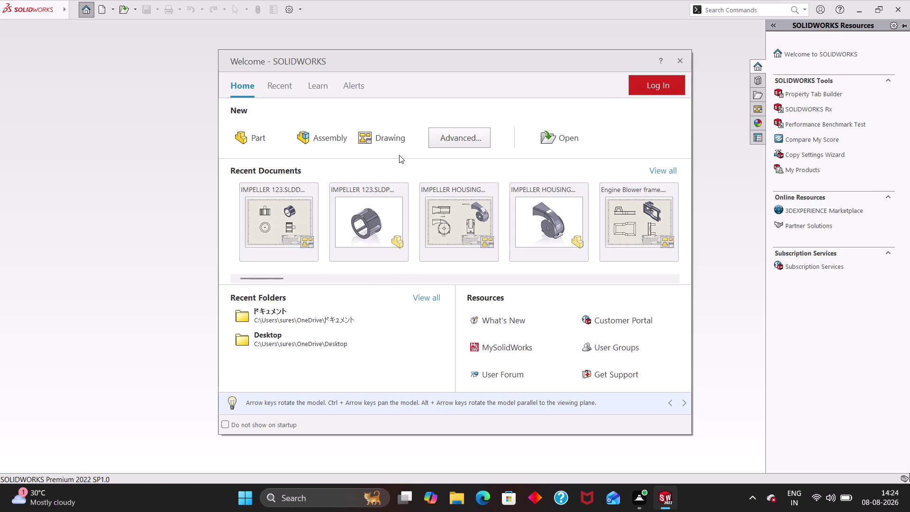
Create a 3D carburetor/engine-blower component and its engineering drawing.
Create a new blank part document from the Welcome dialog.
click(272, 139)
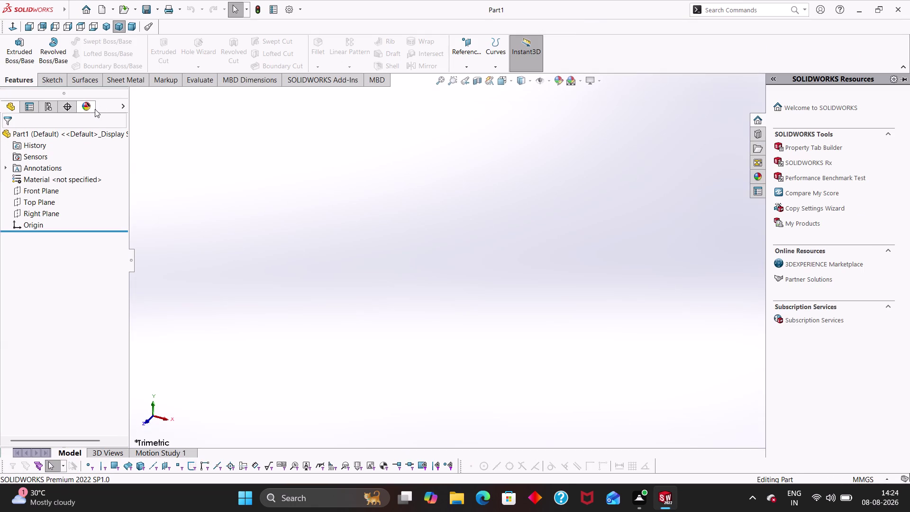
click(48, 80)
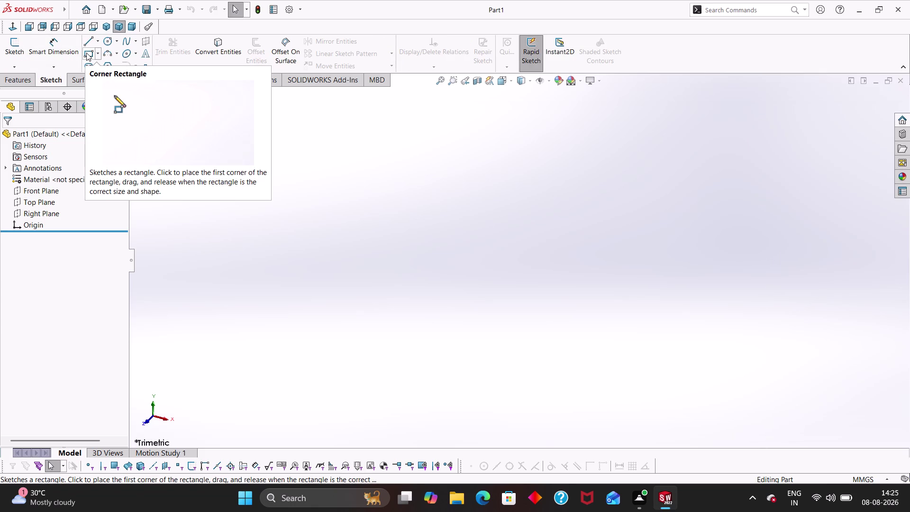
Open a new sketch on the Front Plane.
click(109, 45)
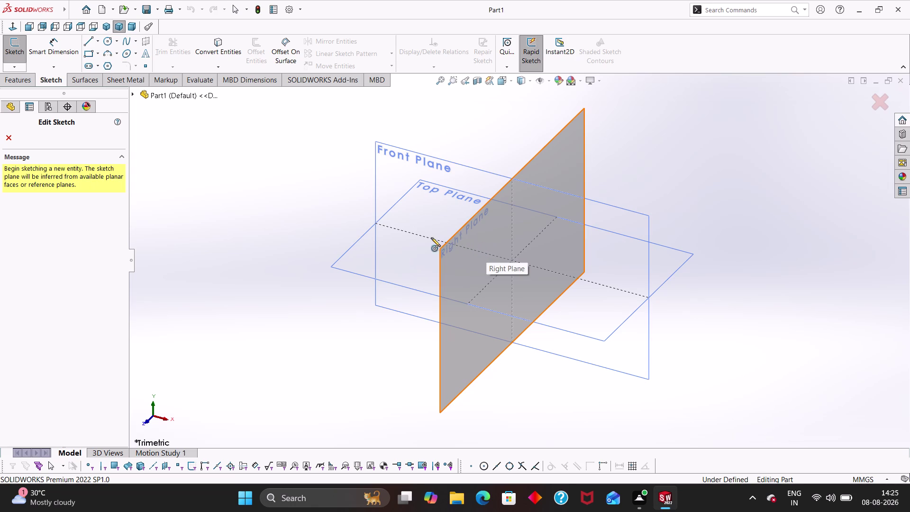
click(412, 210)
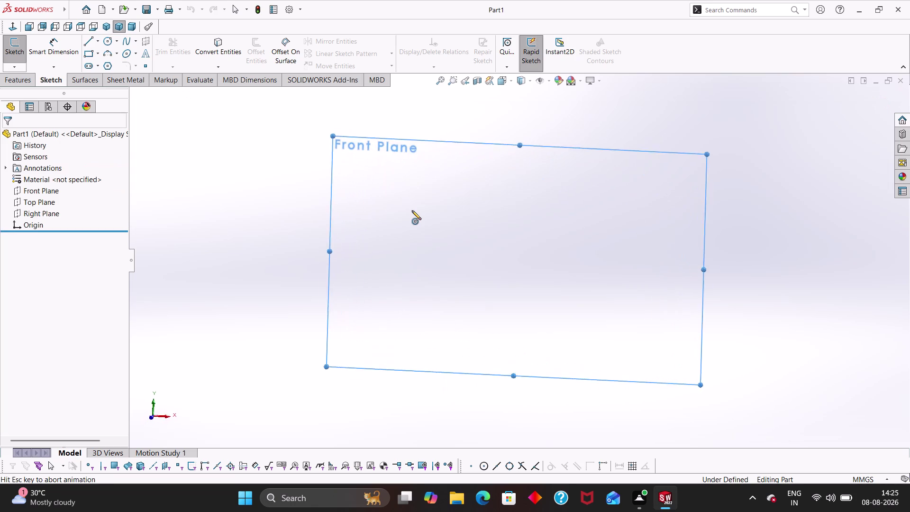
key(Escape)
key(Escape)
right_drag(379, 212, 546, 214)
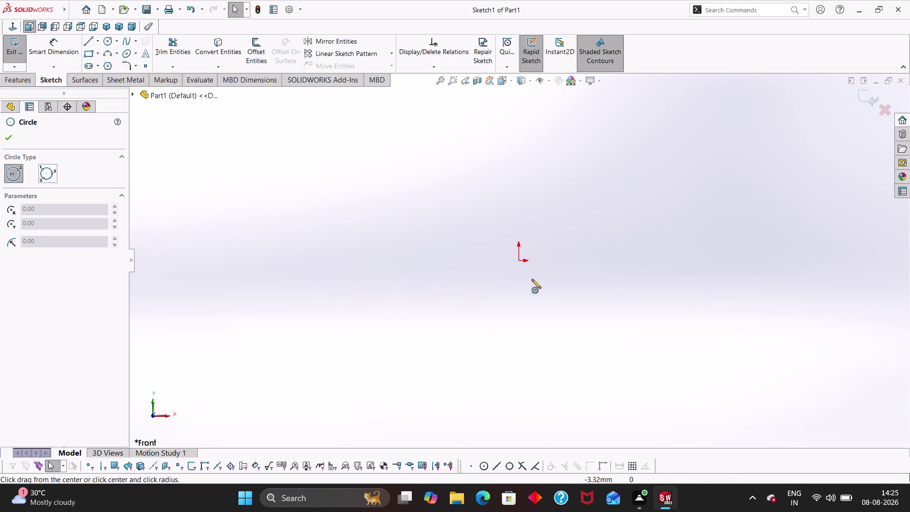
Draw an origin-centred circle and give it a 78 mm diameter dimension.
click(521, 262)
click(572, 320)
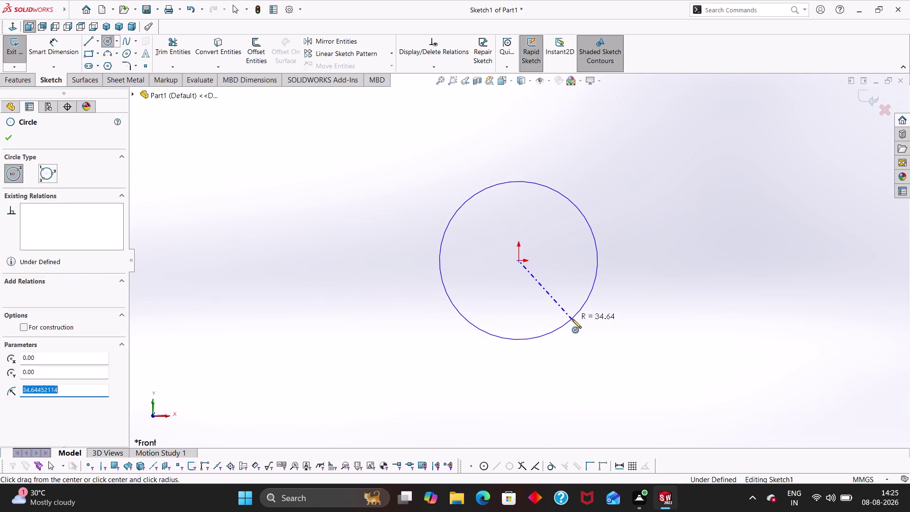
key(Escape)
right_drag(628, 333, 624, 227)
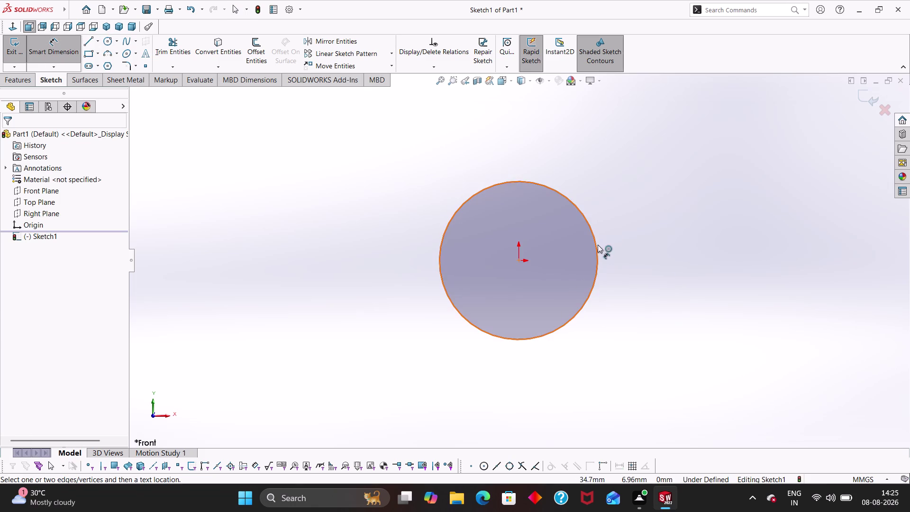
click(598, 244)
click(653, 221)
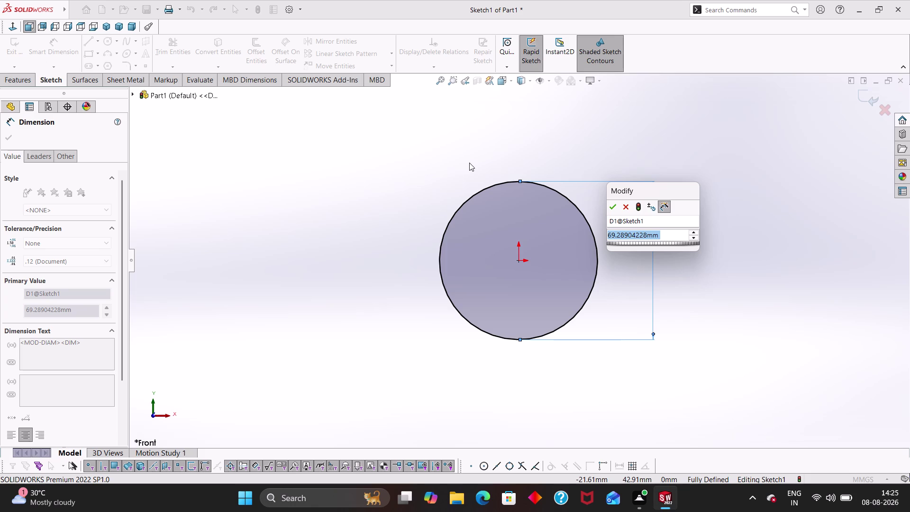
text(78)
key(Return)
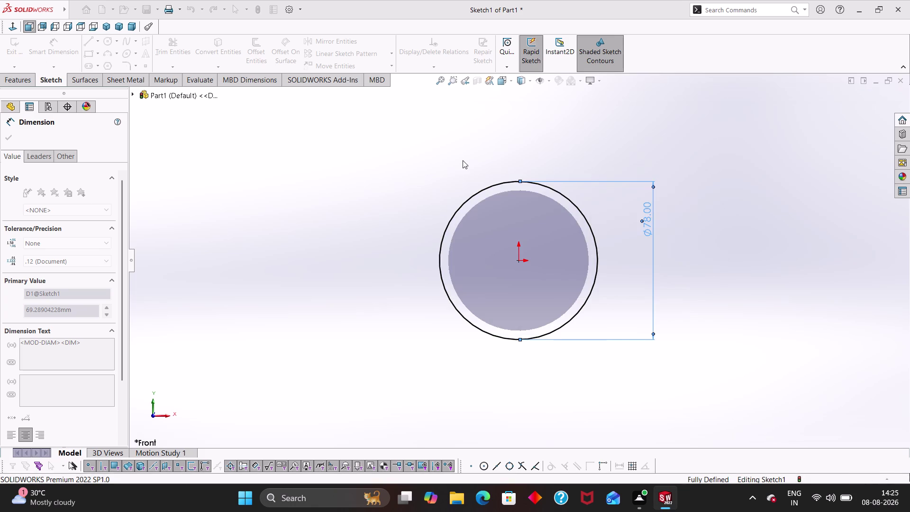
right_drag(700, 267, 702, 239)
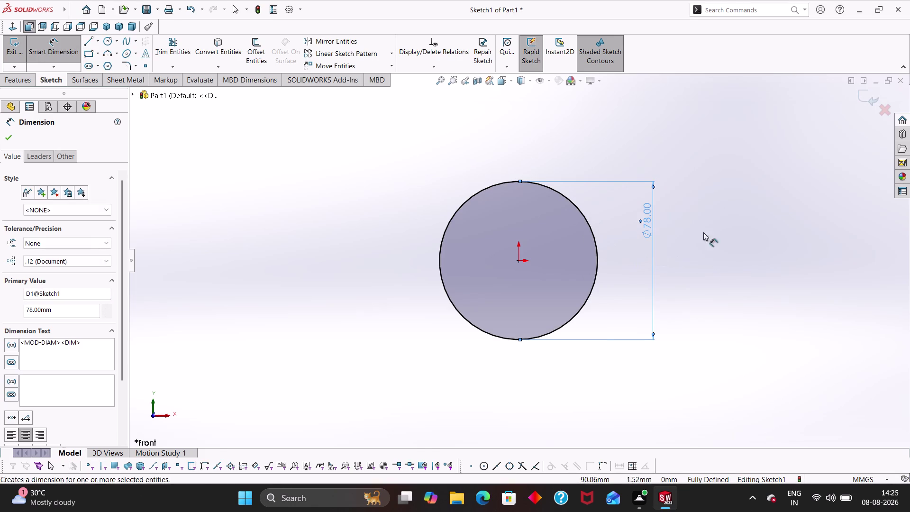
right_drag(702, 239, 750, 193)
right_drag(681, 210, 897, 248)
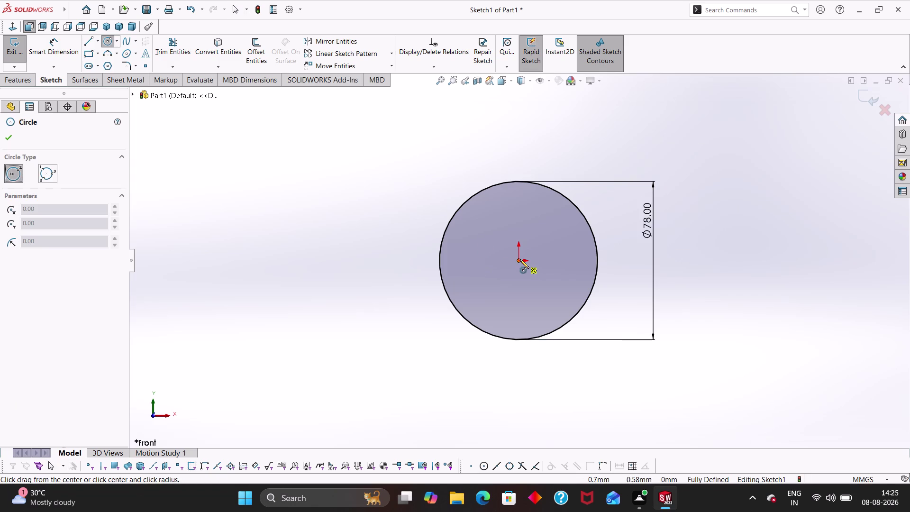
Draw a concentric inner circle at the origin and dimension it to 58 mm.
click(520, 259)
click(543, 306)
right_drag(682, 351, 650, 157)
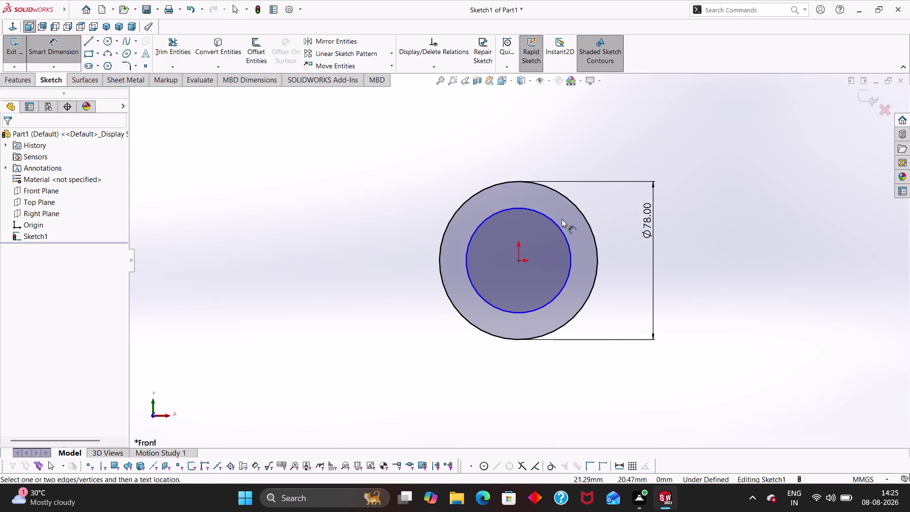
click(563, 230)
click(616, 187)
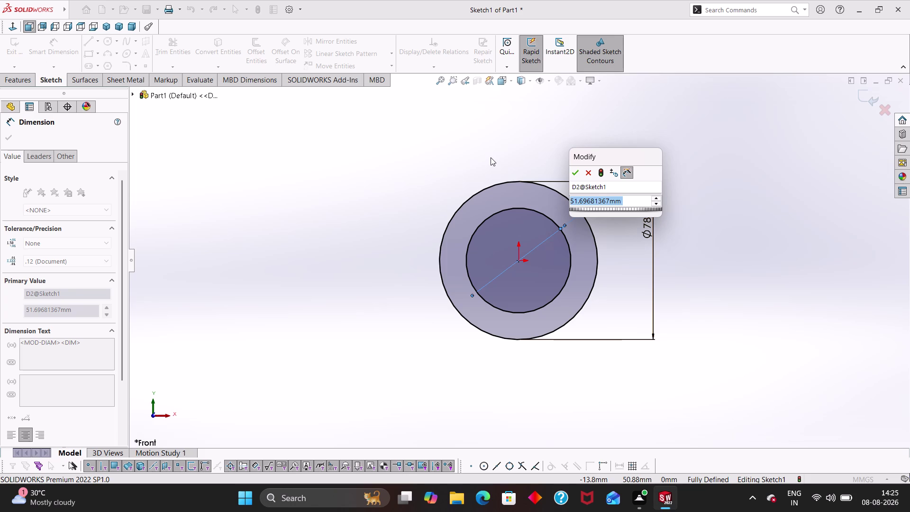
text(58)
key(Return)
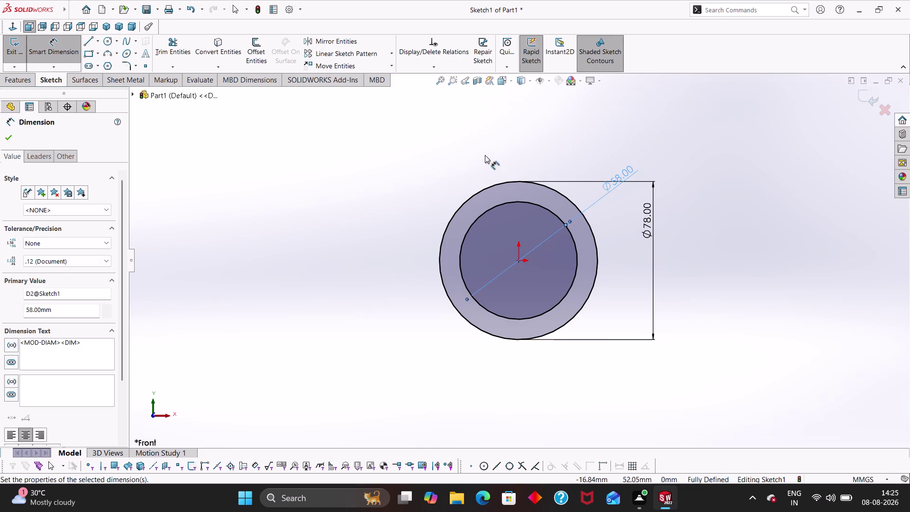
click(740, 241)
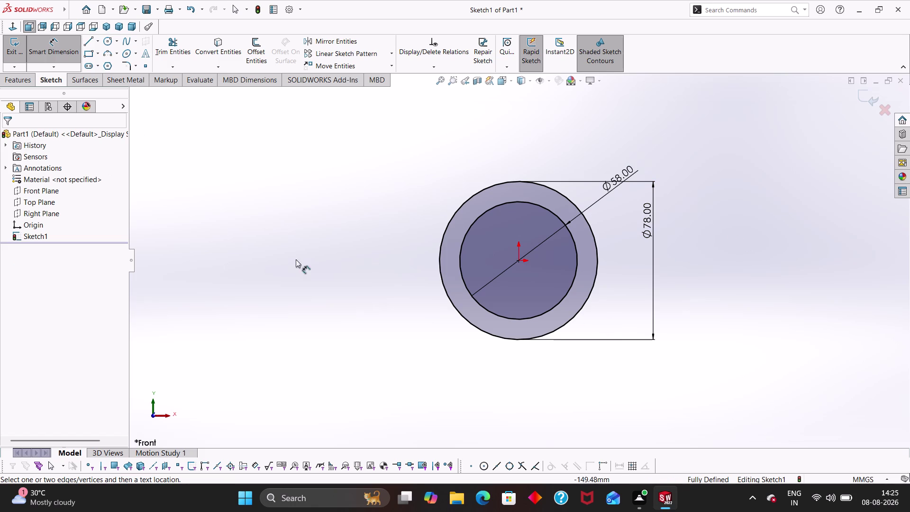
right_drag(314, 289, 435, 283)
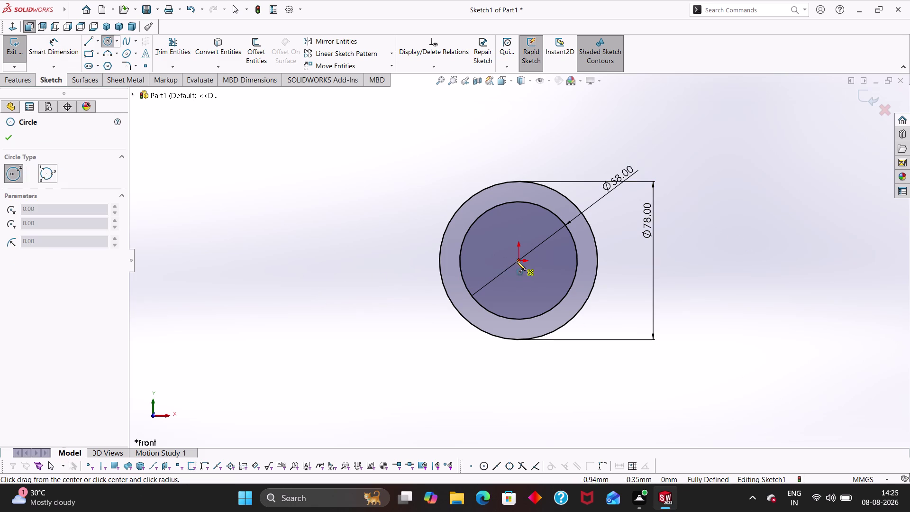
Draw a third origin-centred circle between the two and mark it For construction.
click(518, 261)
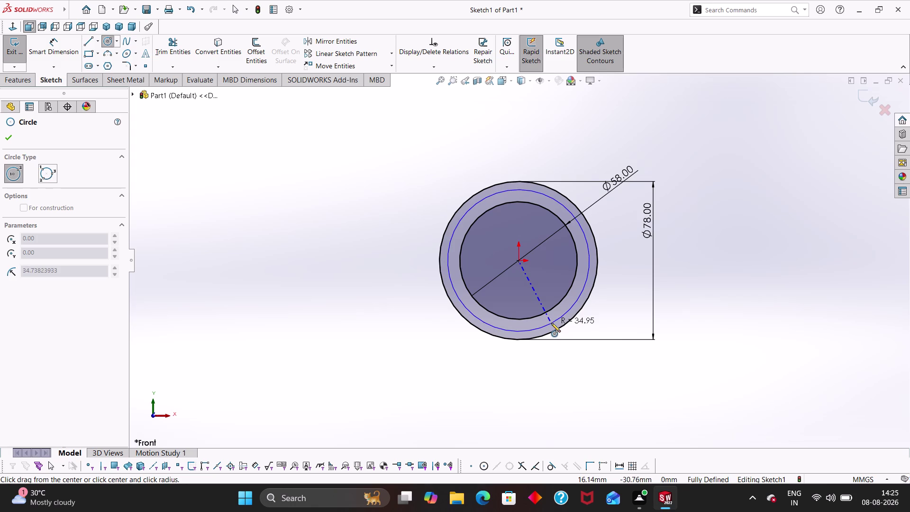
click(552, 323)
key(Escape)
key(Escape)
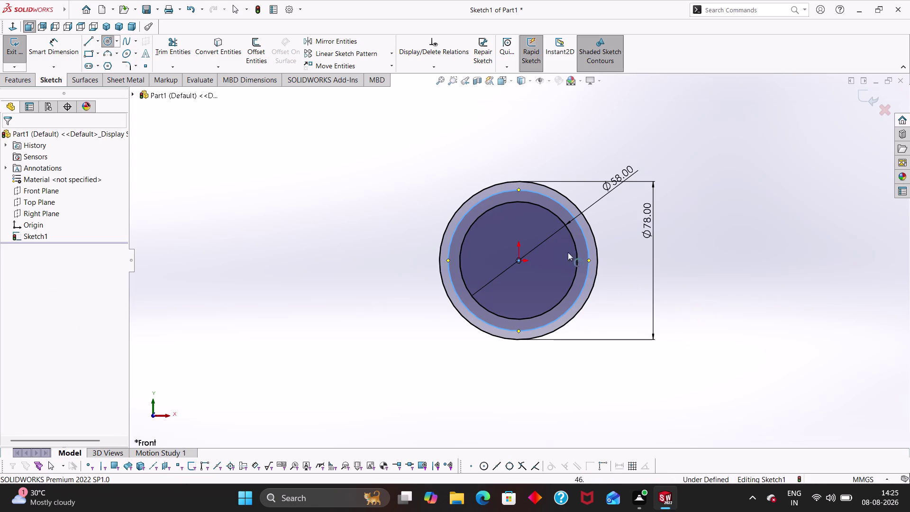
key(Escape)
click(478, 202)
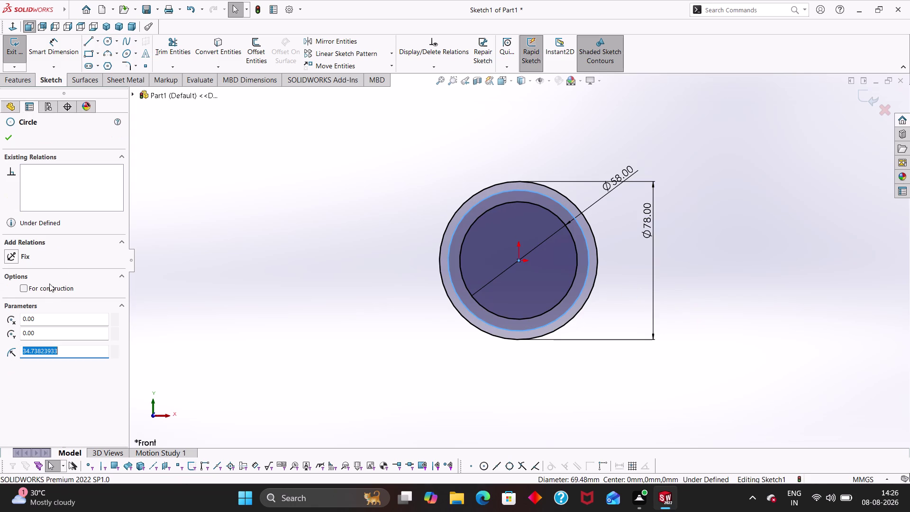
click(41, 290)
click(4, 141)
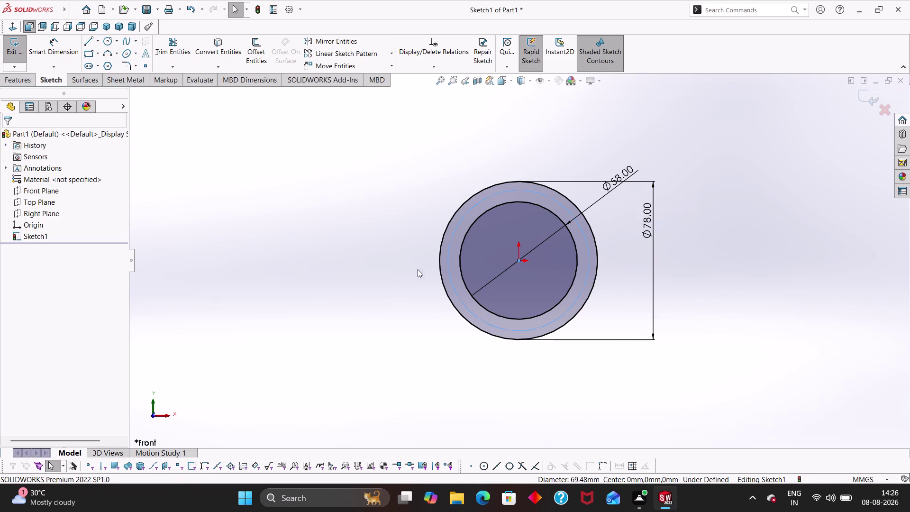
key(Escape)
right_drag(390, 234, 475, 219)
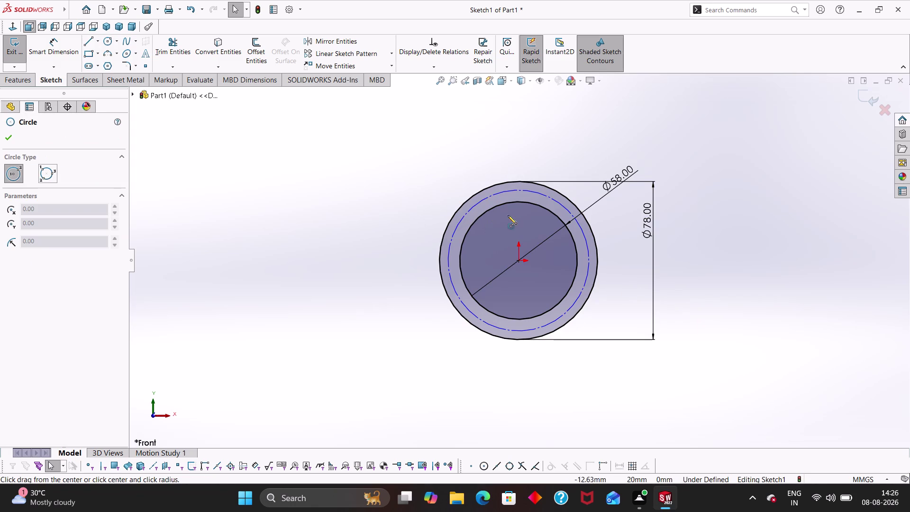
Draw a trial small circle at the construction circle's top, then delete it.
click(518, 190)
click(521, 195)
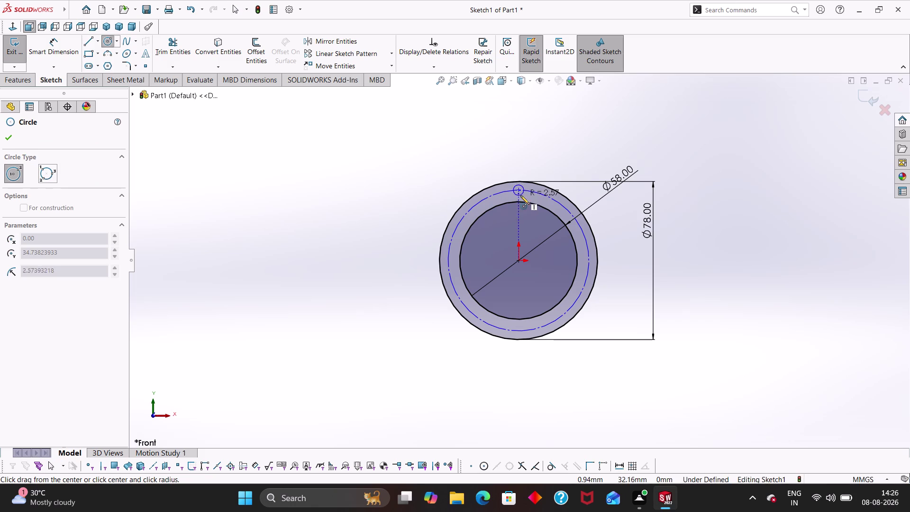
key(Escape)
right_drag(551, 167, 558, 106)
click(524, 189)
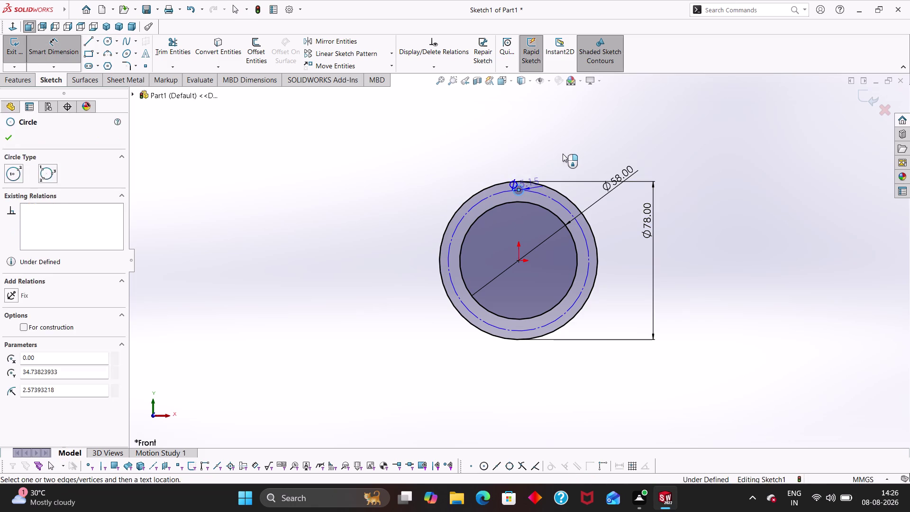
click(563, 153)
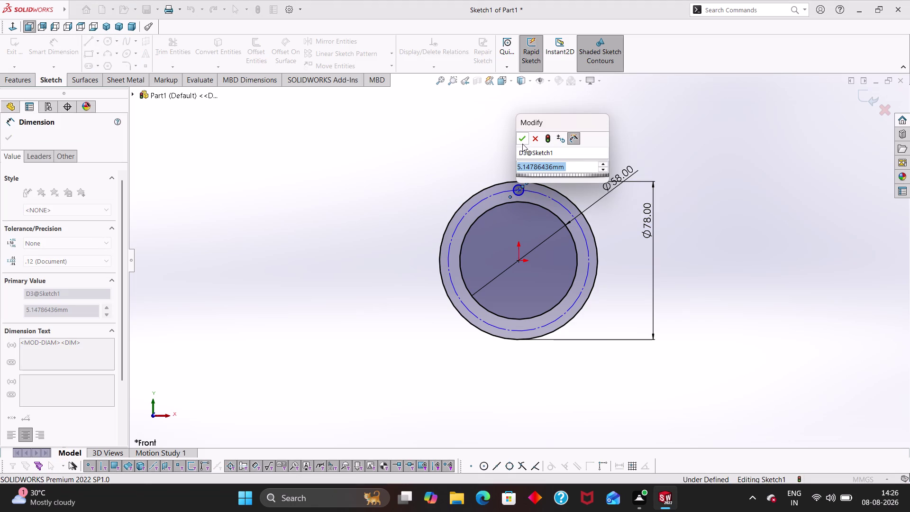
key(Escape)
key(Escape)
key(Escape)
key(Escape)
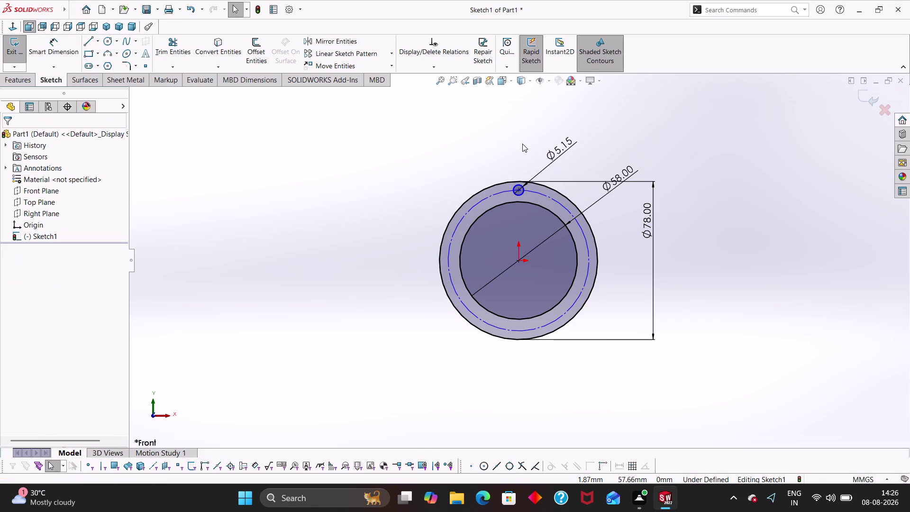
click(523, 196)
key(Delete)
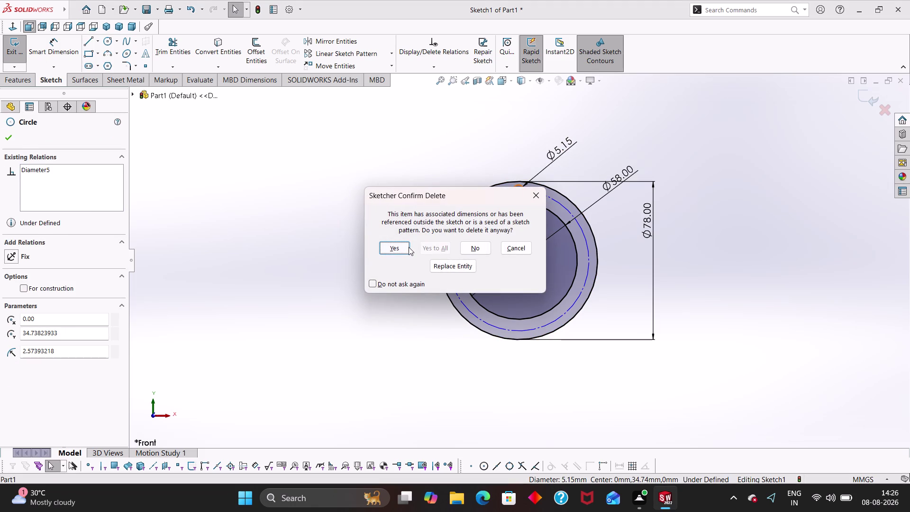
click(408, 247)
Draw a small circle on the construction circle's right side, dimensioned to 3 mm diameter.
right_drag(693, 253, 777, 247)
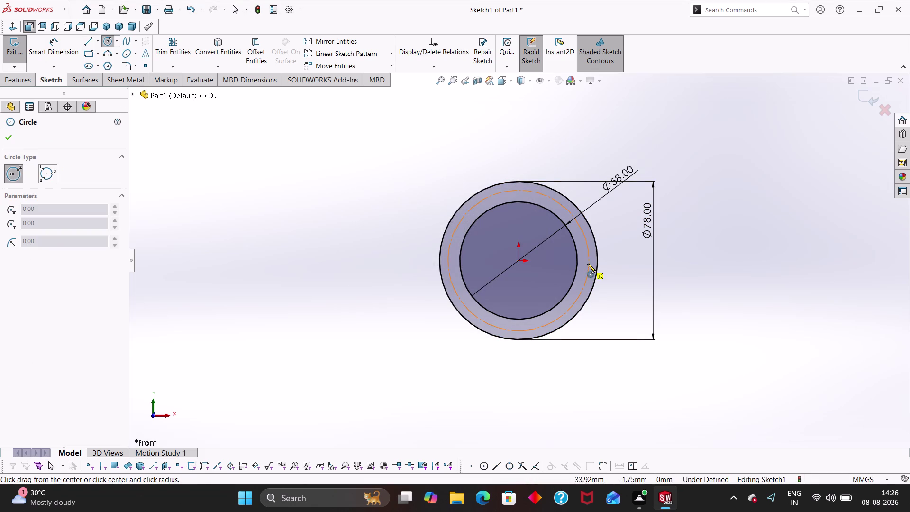
click(588, 261)
click(590, 265)
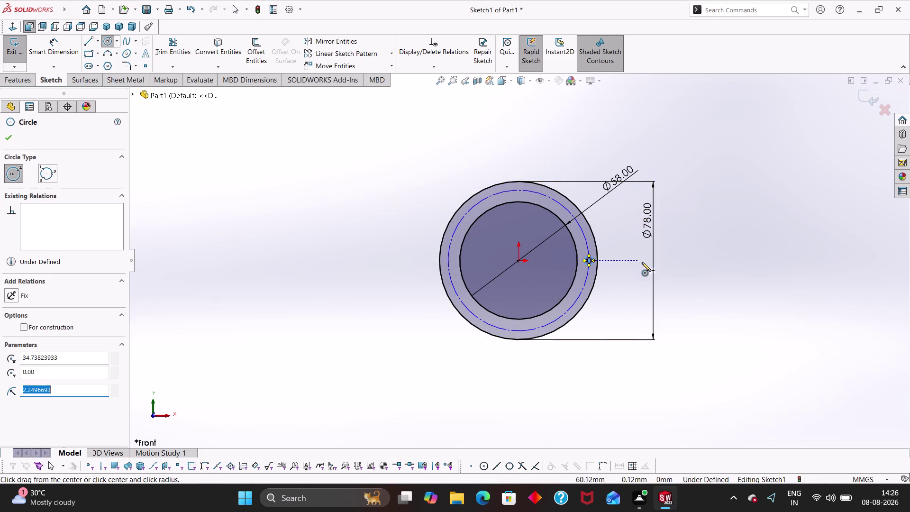
key(Escape)
right_drag(704, 279, 724, 188)
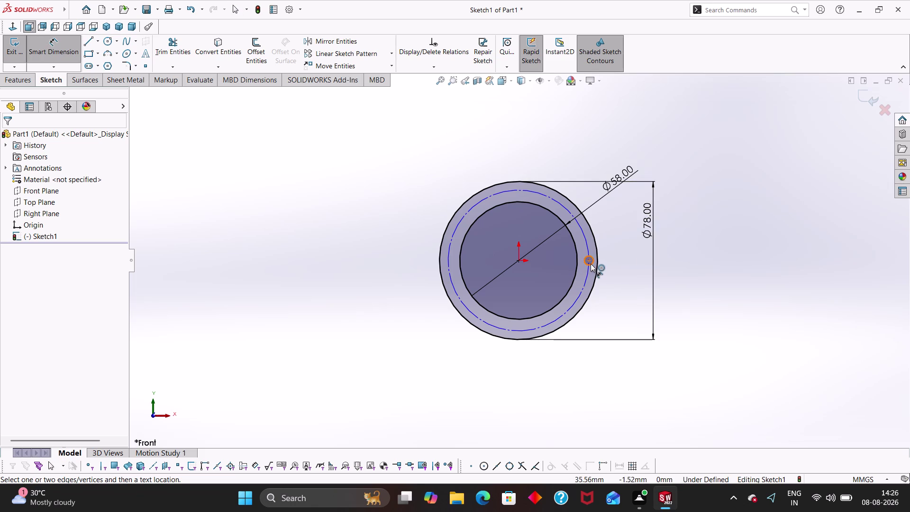
click(591, 264)
click(619, 256)
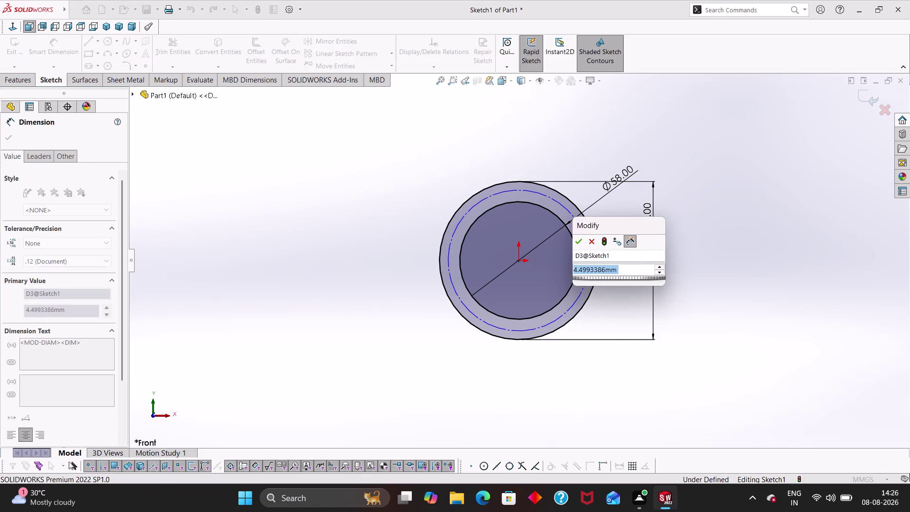
key(3)
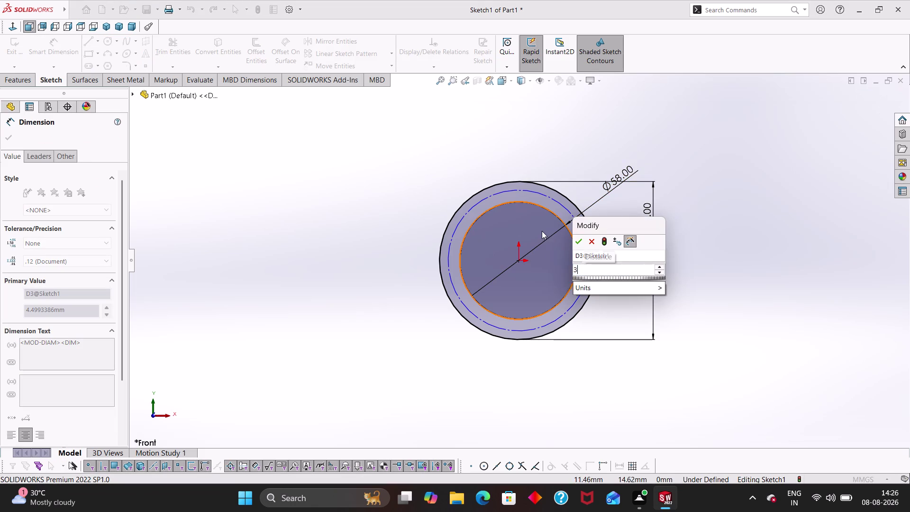
key(Return)
click(712, 289)
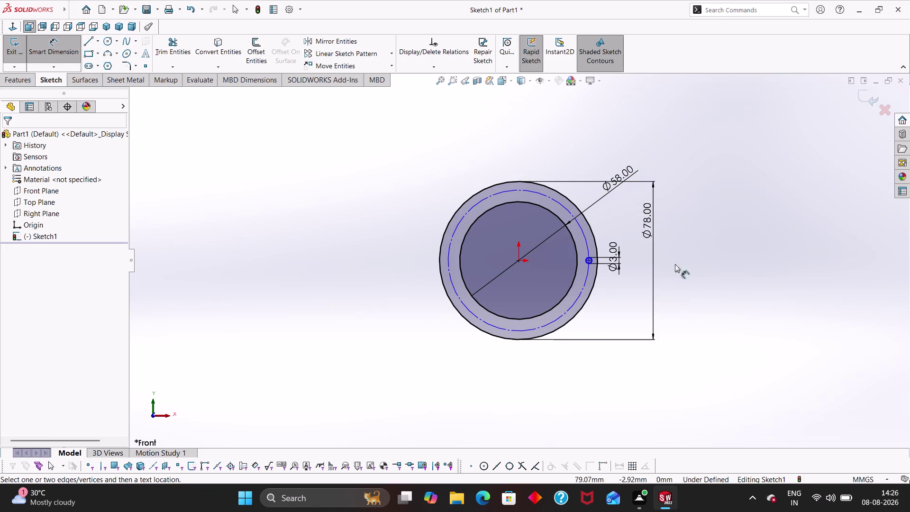
key(Escape)
right_drag(726, 380, 710, 201)
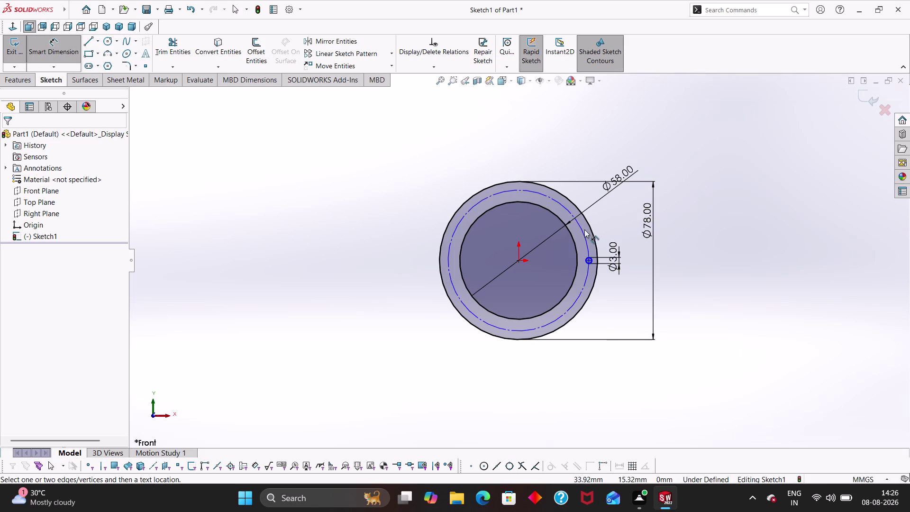
Give the dashed construction circle a 72 mm diameter dimension.
click(583, 232)
click(672, 175)
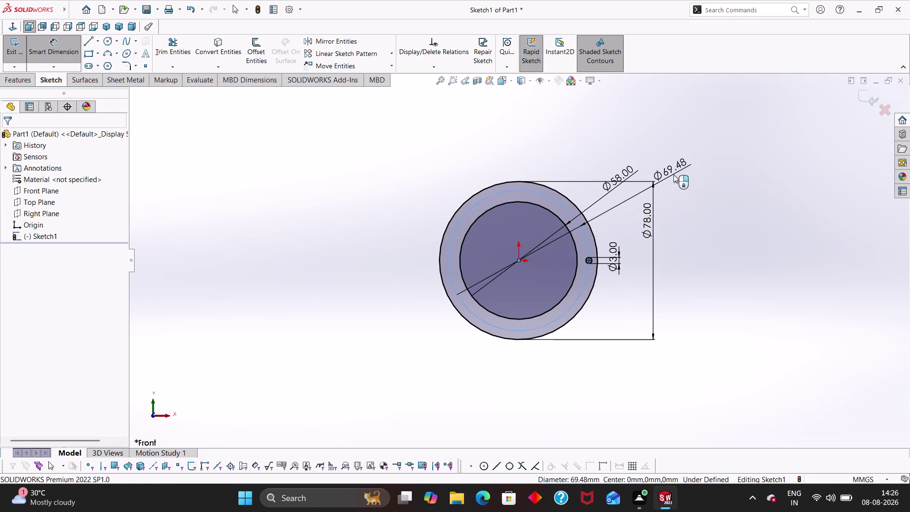
key(7)
key(2)
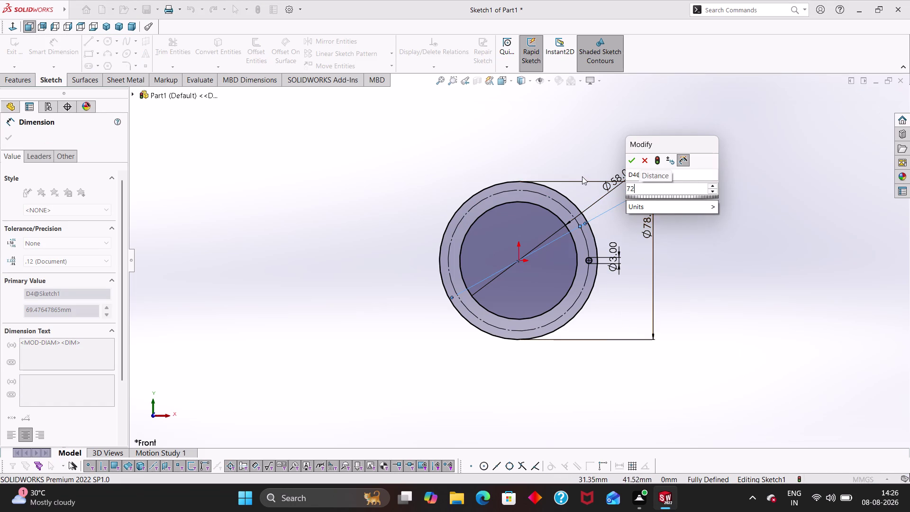
key(Return)
click(704, 270)
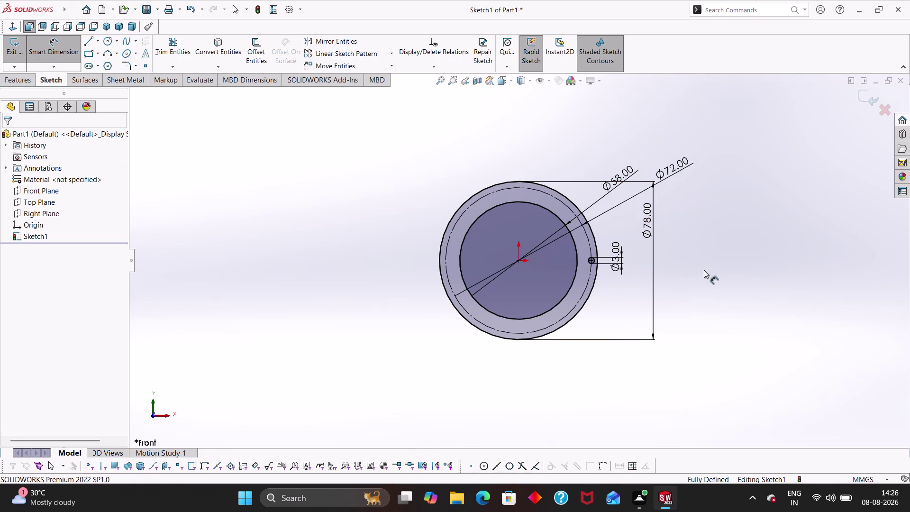
key(Escape)
key(Escape)
scroll(down, 3)
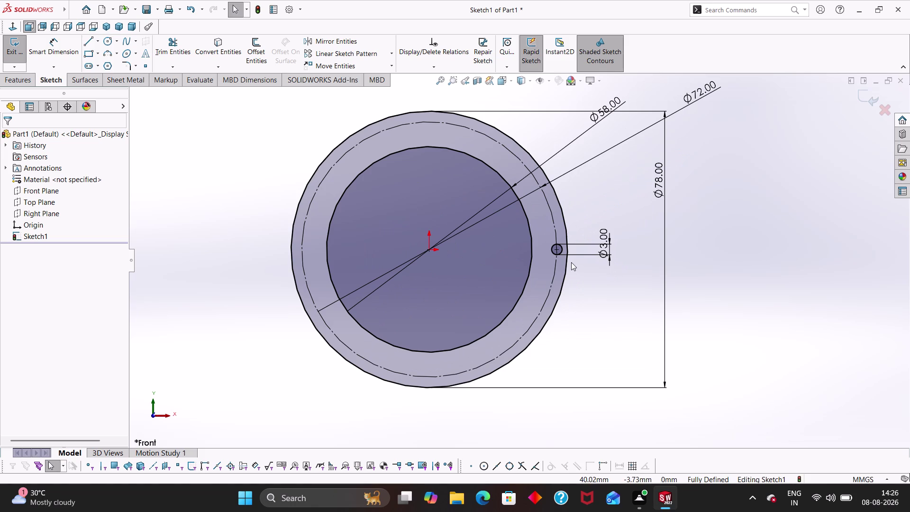
scroll(up, 3)
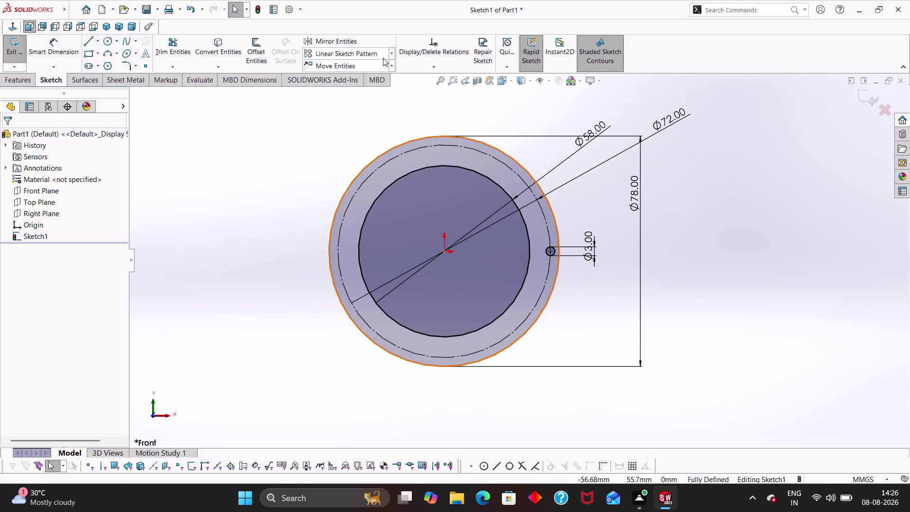
Create a circular sketch pattern of the 3 mm hole with 6 instances around the origin.
click(392, 58)
click(377, 77)
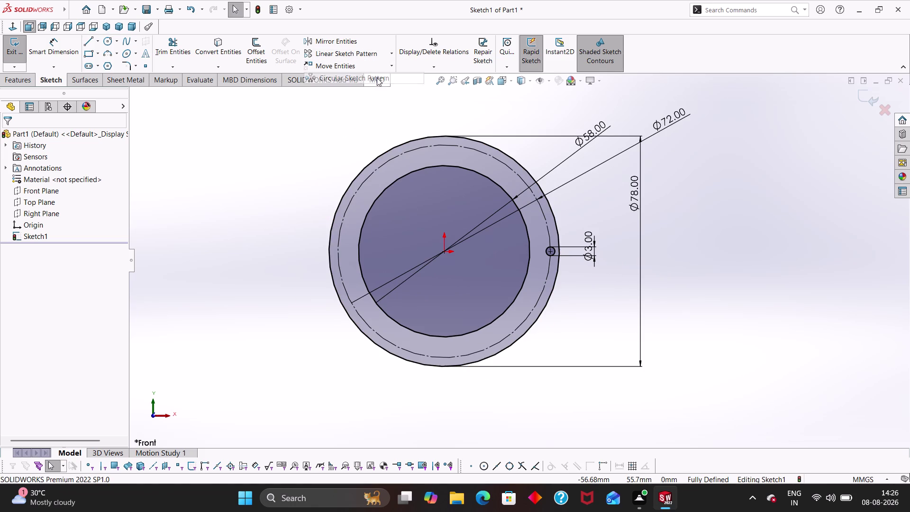
click(548, 256)
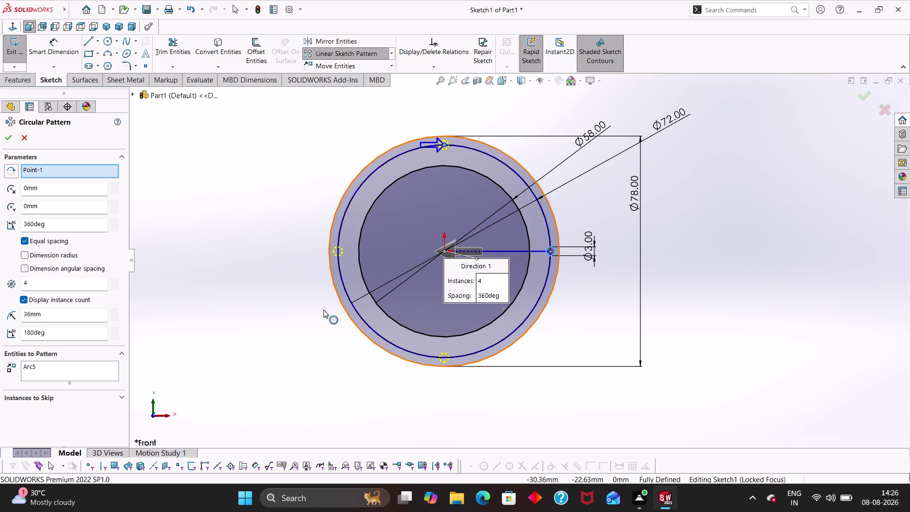
drag(56, 288, 0, 280)
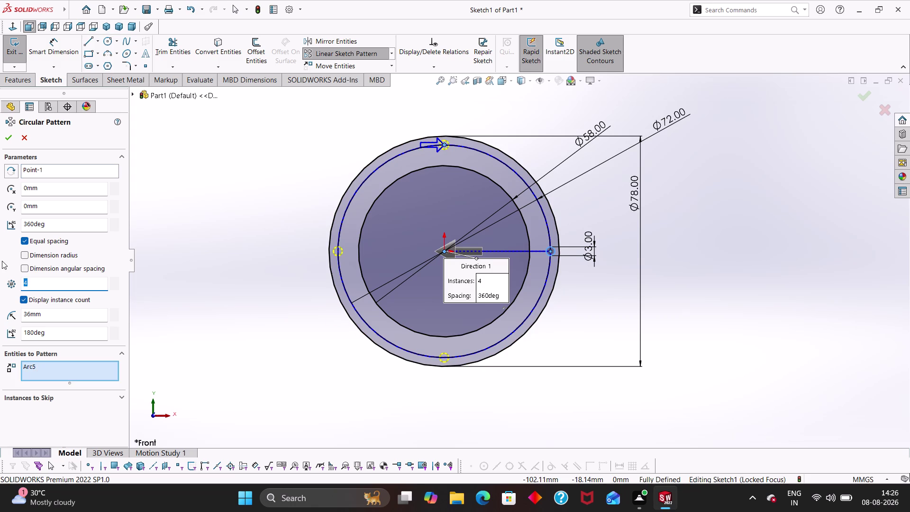
key(6)
key(Return)
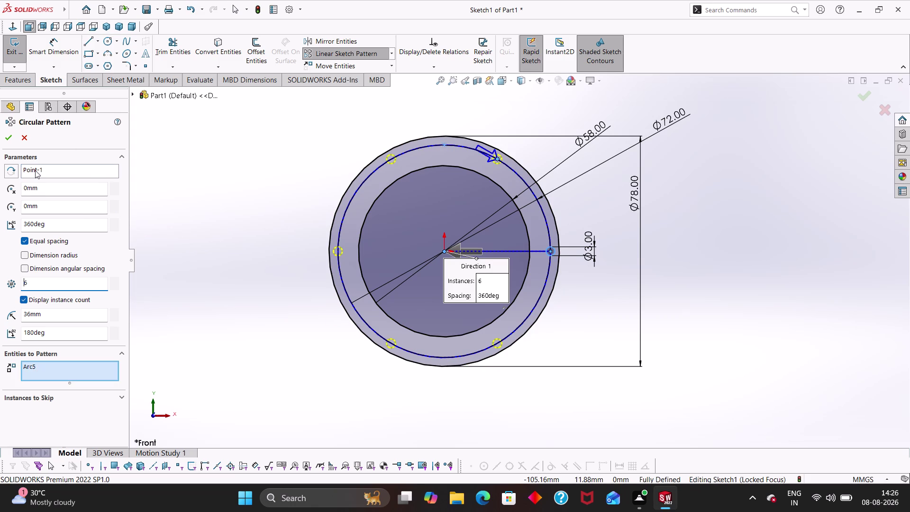
click(6, 138)
click(249, 262)
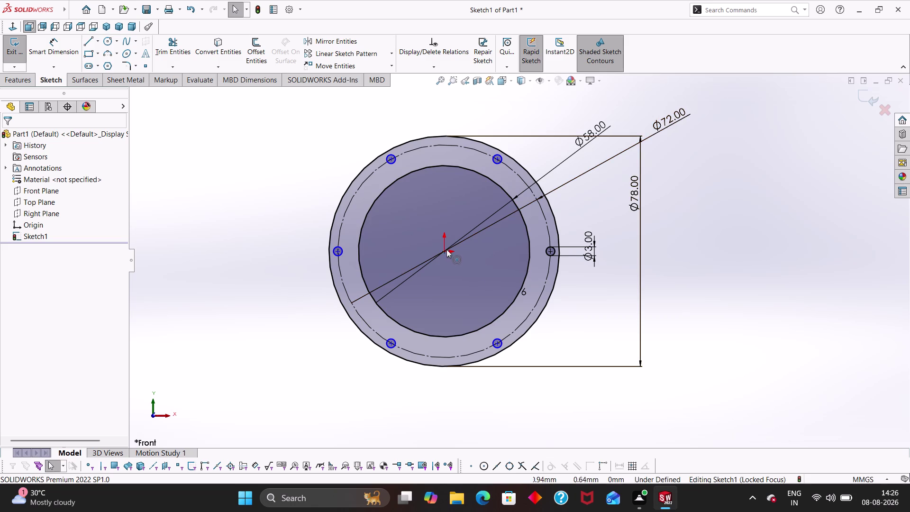
drag(445, 251, 446, 264)
drag(445, 250, 439, 291)
key(Escape)
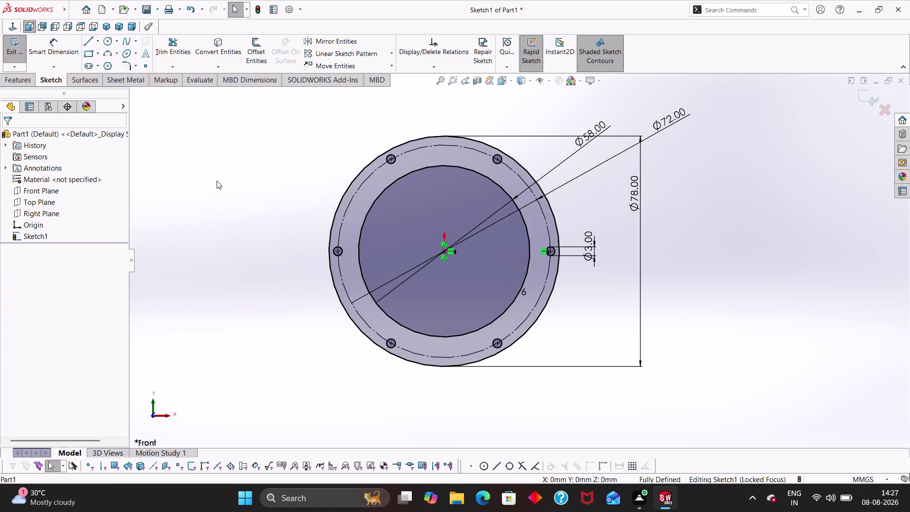
click(20, 82)
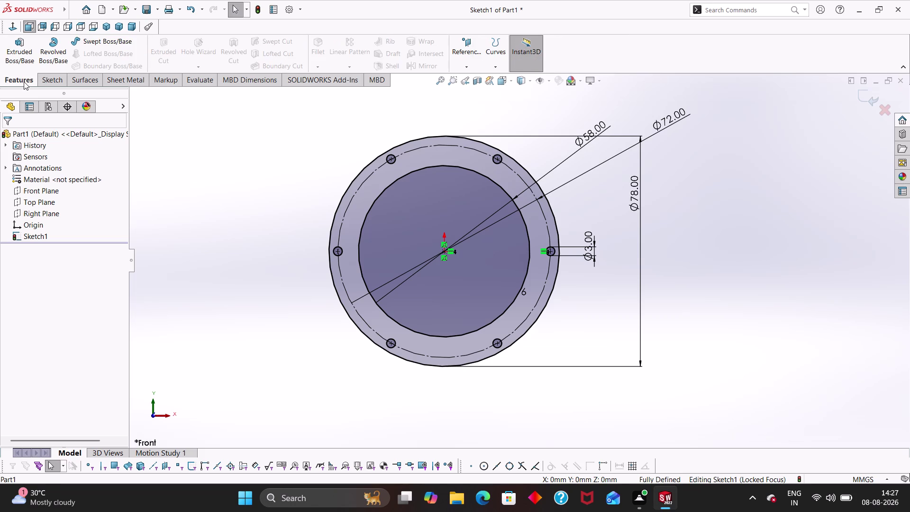
Exit the sketch and extrude it 2 mm Blind into a solid ring.
click(48, 80)
click(17, 49)
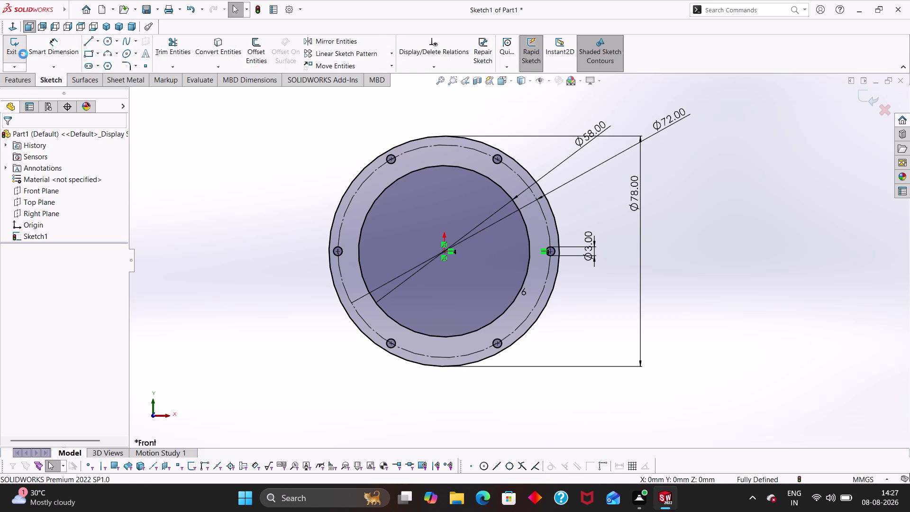
click(34, 77)
click(25, 55)
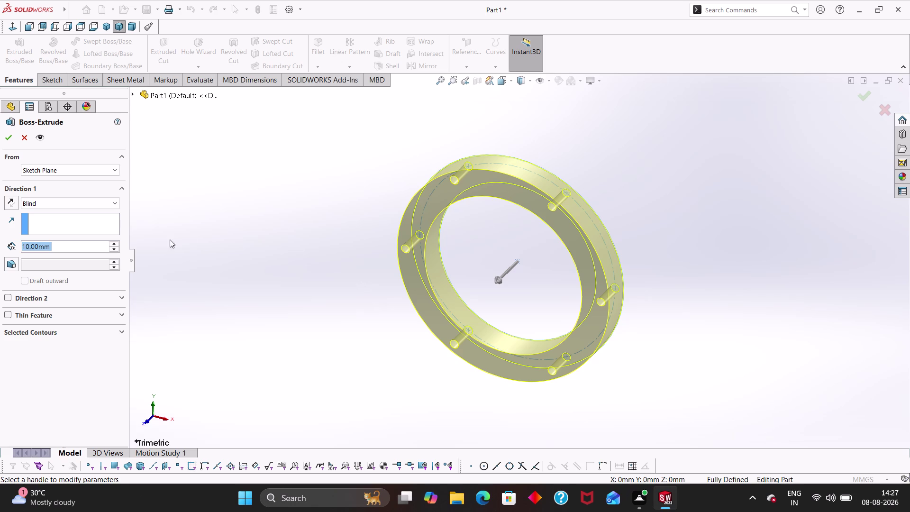
key(2)
key(Return)
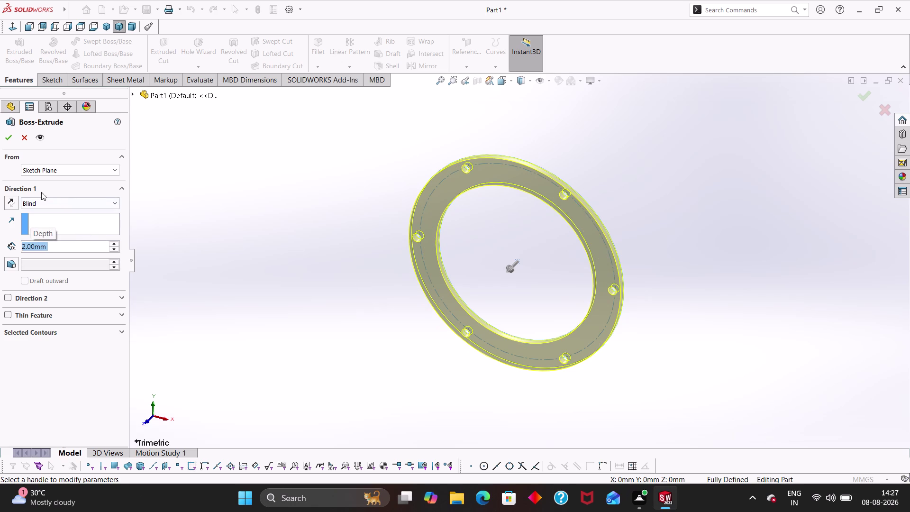
click(7, 140)
click(268, 278)
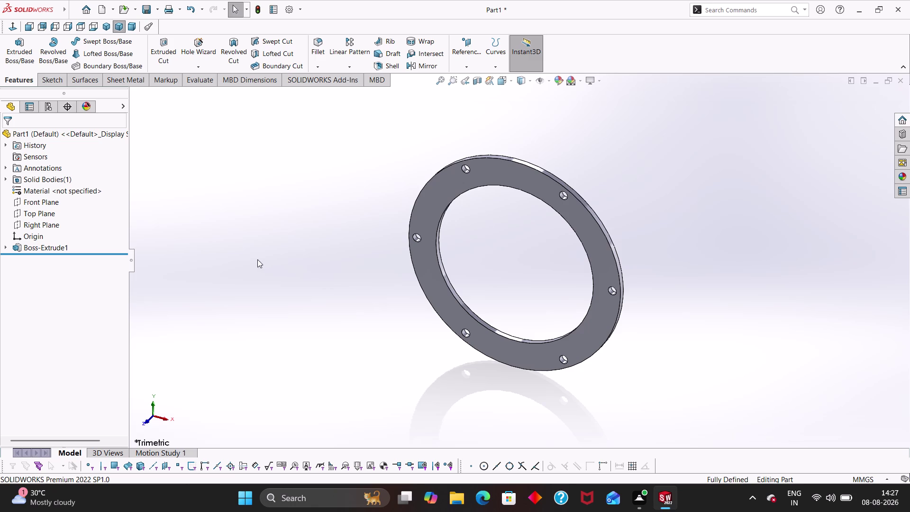
key(ctrl+s)
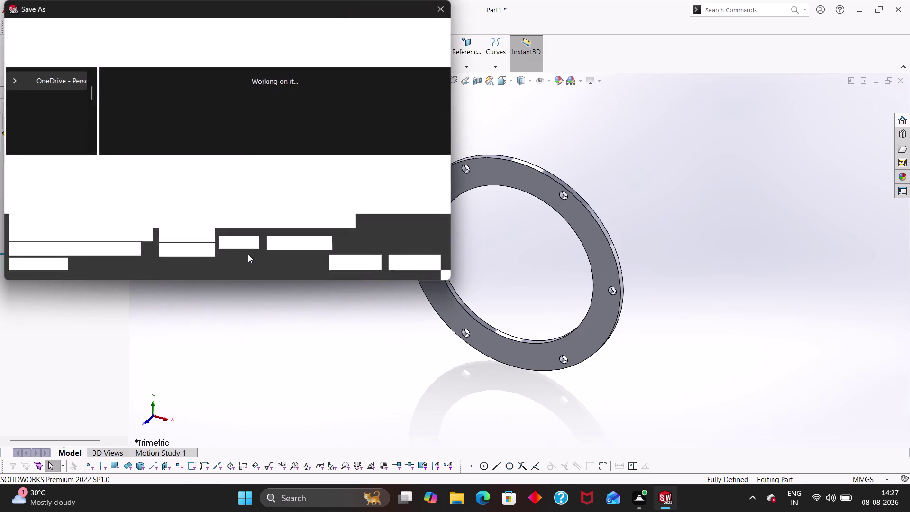
Enter the file name 'Engine Blower flange' and save the part.
key(BackSpace)
key(BackSpace)
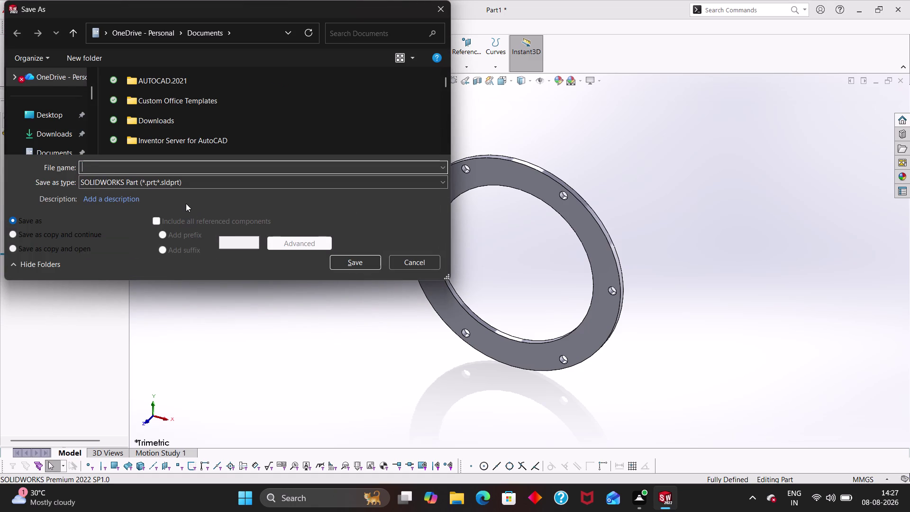
text(engin)
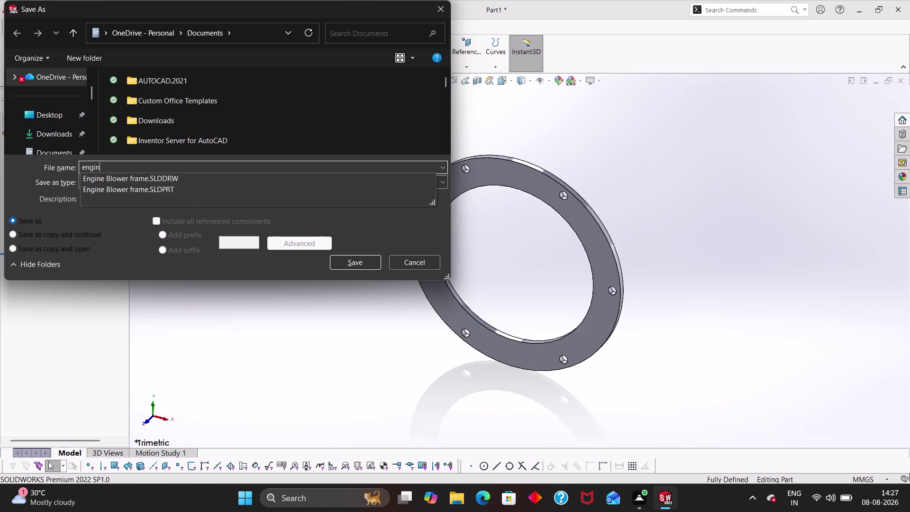
text(e)
key(space)
key(n)
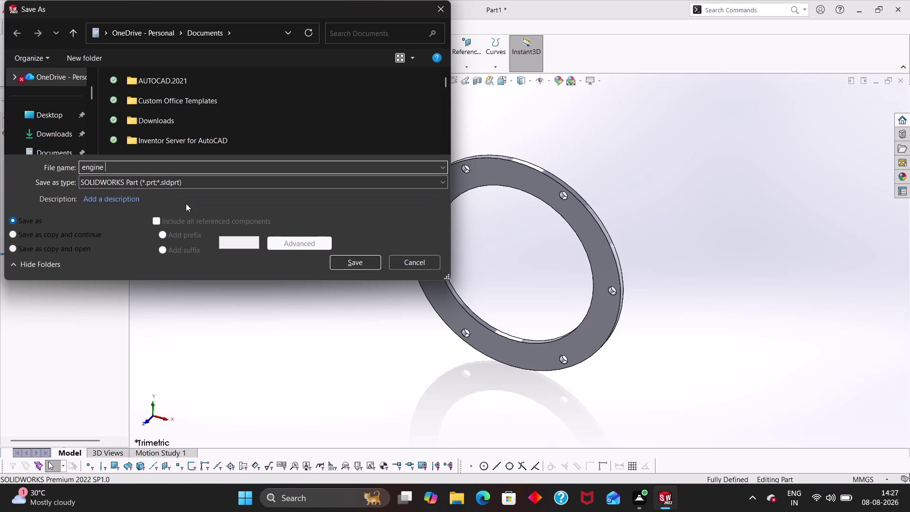
key(BackSpace)
key(BackSpace)
key(BackSpace)
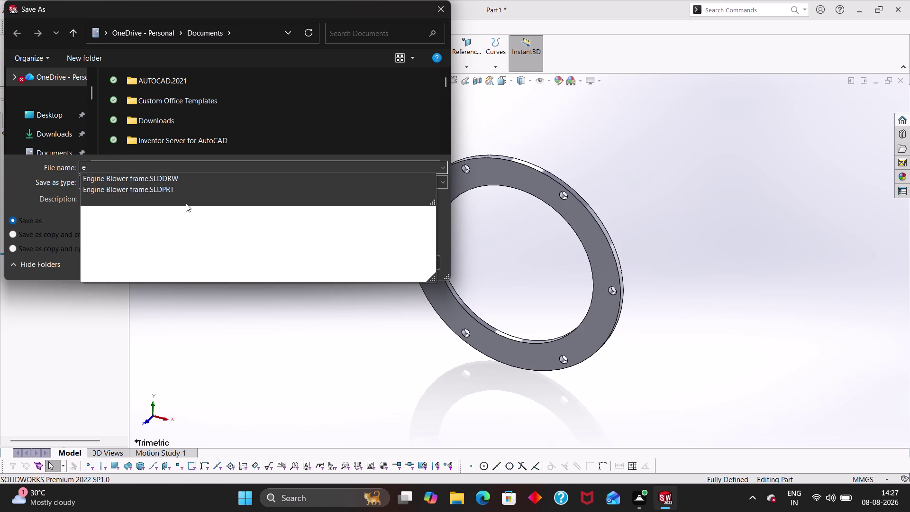
key(e)
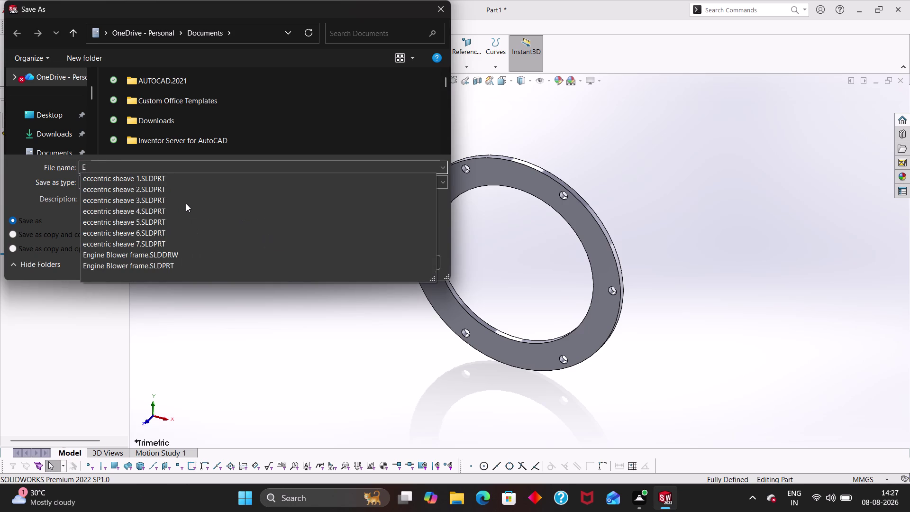
text(ngine)
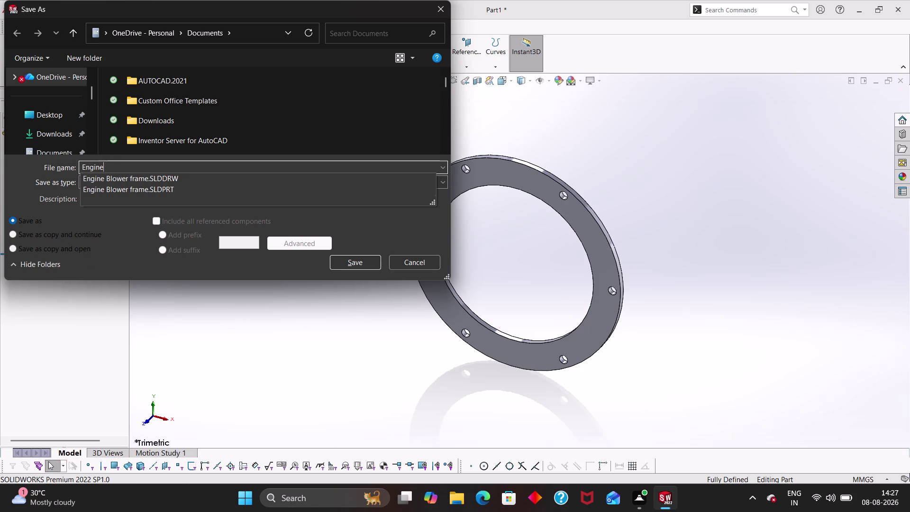
key(space)
text(lo)
text(wer)
key(space)
key(f)
text(lan)
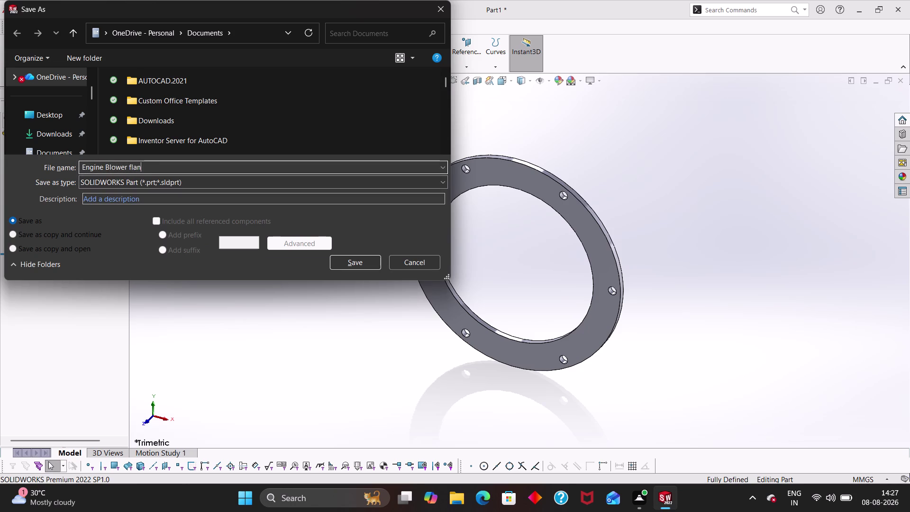
text(ge)
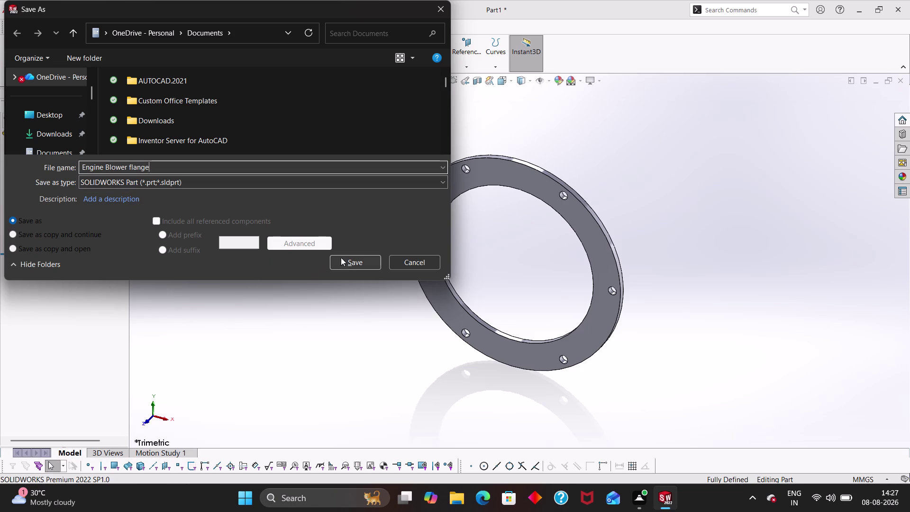
click(341, 258)
scroll(up, 3)
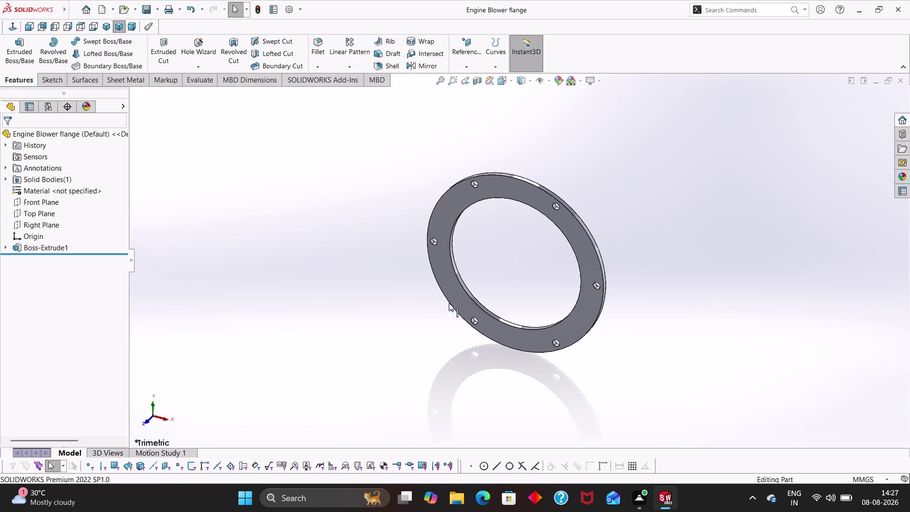
Create a new blank Part document, Part2, from the New SOLIDWORKS Document dialog.
key(ctrl+n)
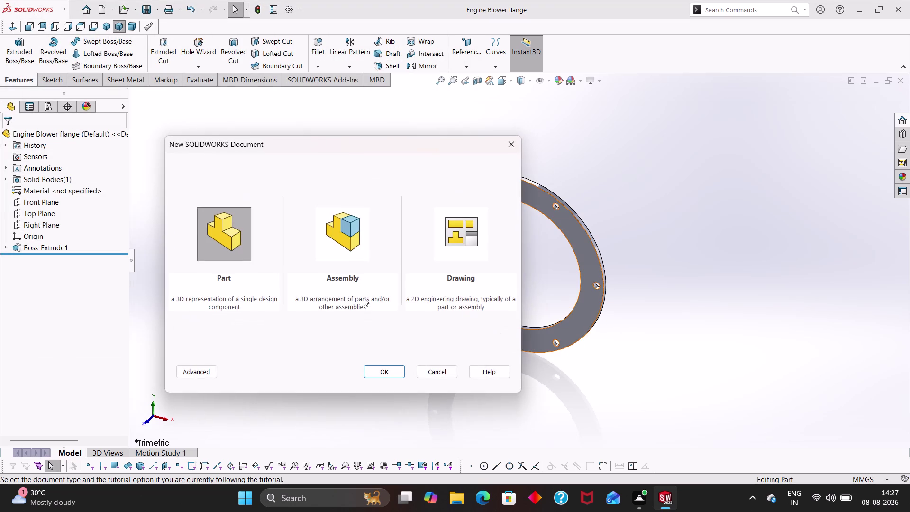
click(224, 235)
click(382, 374)
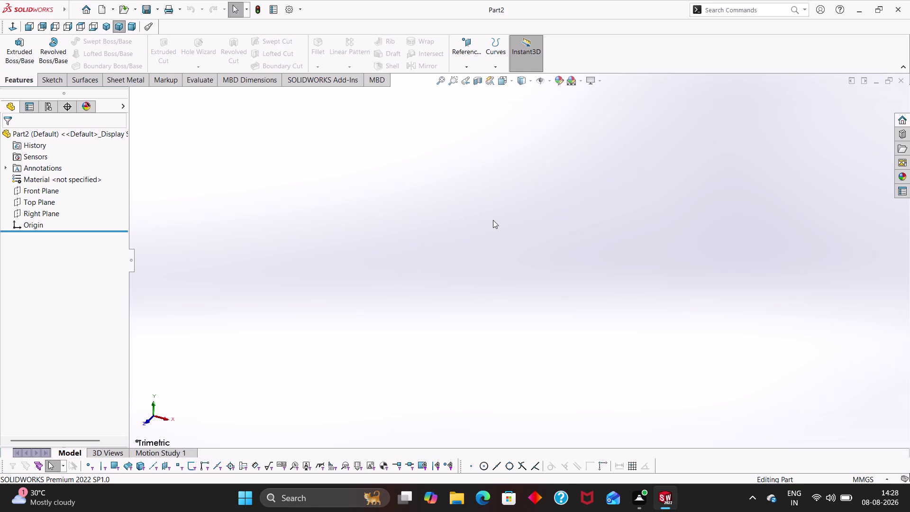
click(62, 79)
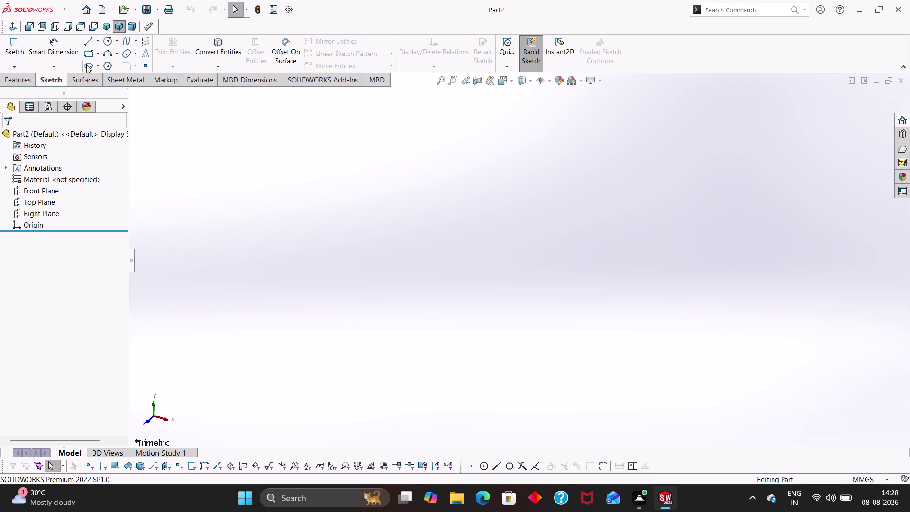
Draw a corner rectangle starting at the origin on the chosen sketch plane.
click(87, 56)
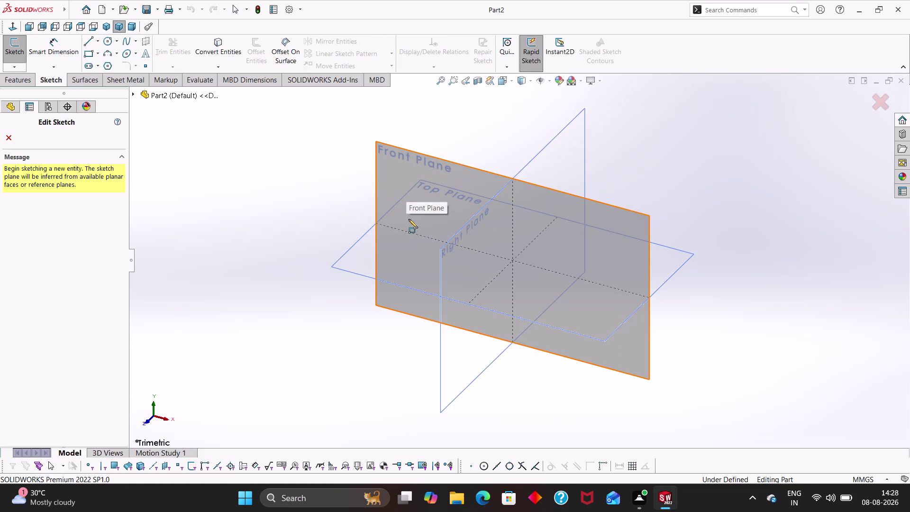
click(384, 256)
key(Escape)
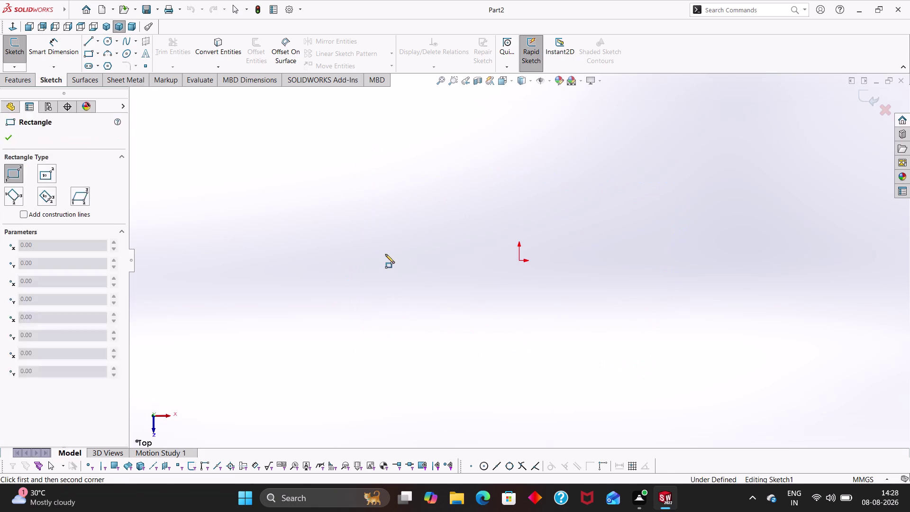
key(Escape)
right_drag(398, 258, 399, 323)
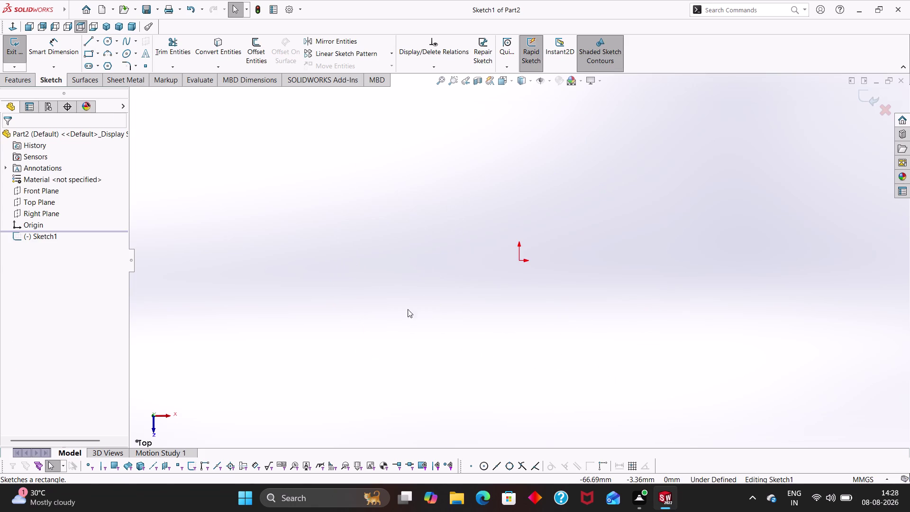
click(517, 260)
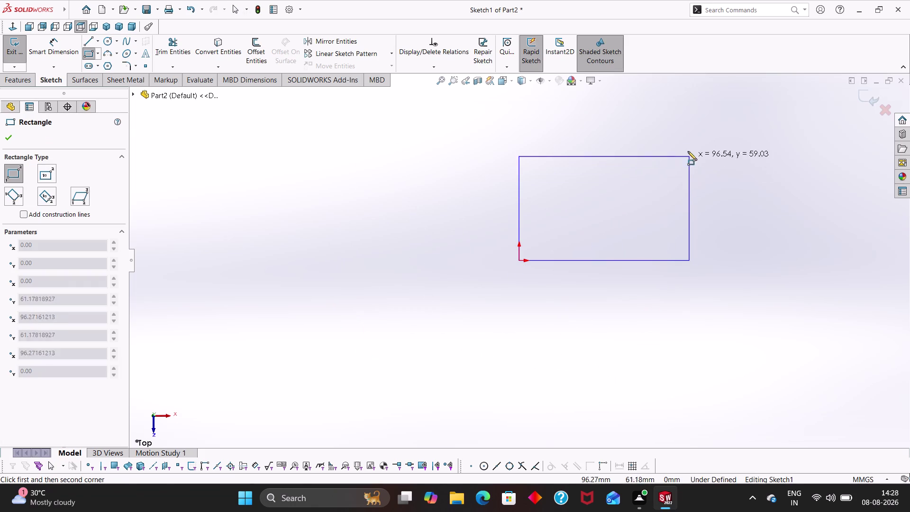
click(720, 129)
key(Escape)
key(Escape)
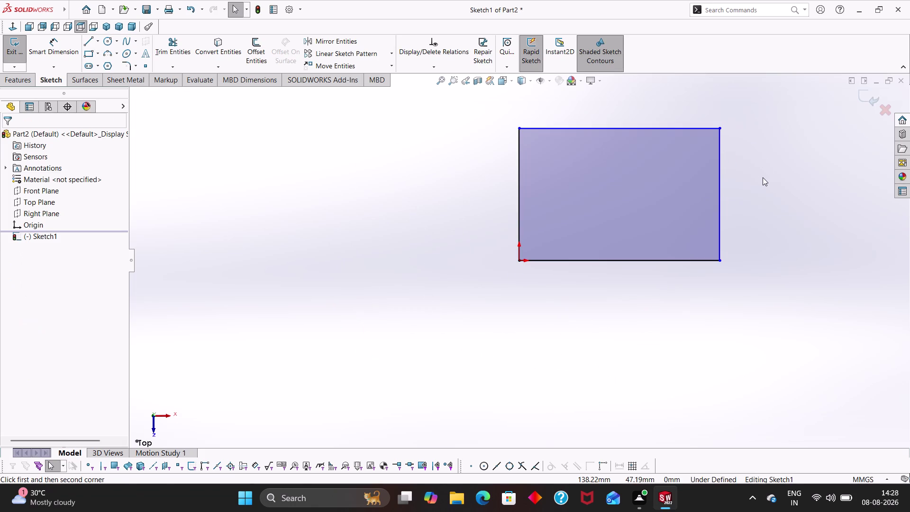
Centre the rectangle in view and place a width dimension above its top edge.
middle_click(763, 177)
middle_drag(763, 181, 641, 265)
right_drag(670, 294, 669, 173)
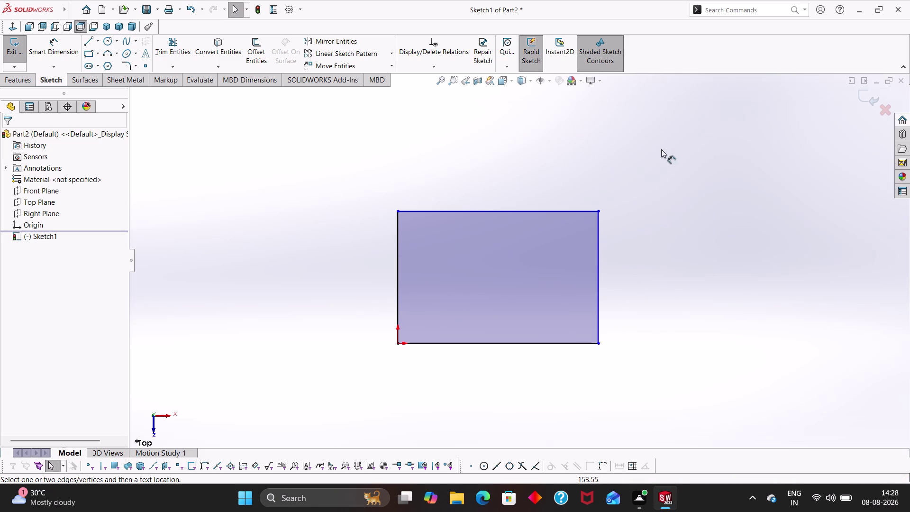
right_drag(669, 173, 660, 145)
click(539, 211)
click(521, 164)
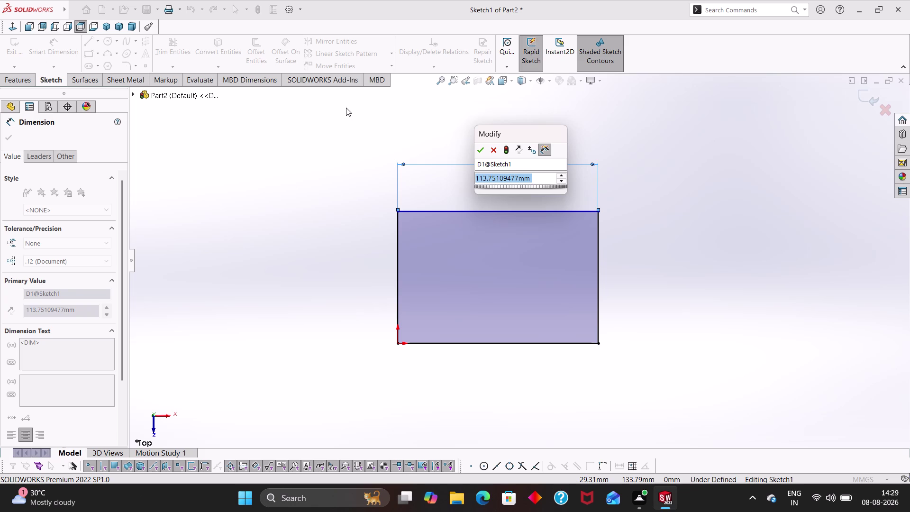
Delete the 113.75 width dimension from the rectangle.
key(Escape)
key(Escape)
key(Escape)
key(Escape)
click(493, 150)
drag(319, 257, 320, 251)
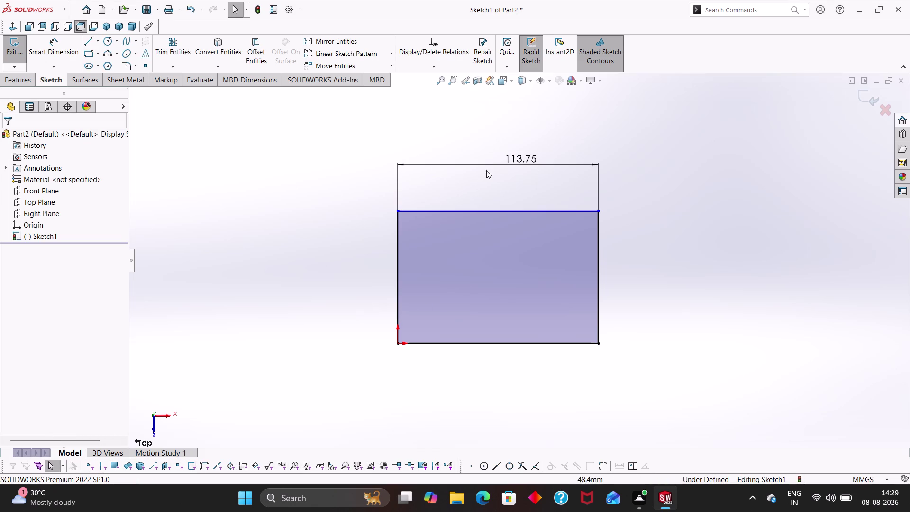
click(488, 169)
click(534, 157)
key(Delete)
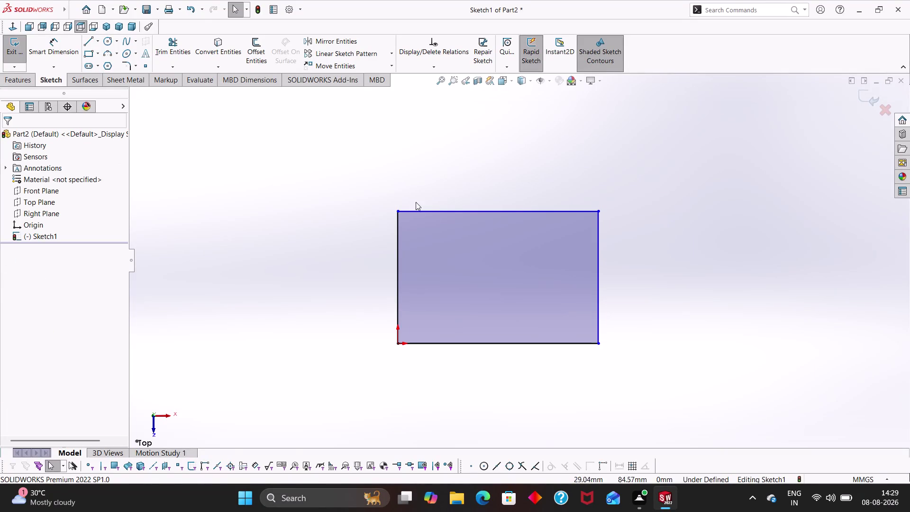
key(Escape)
Preview 12 mm sketch fillets on all four rectangle corners.
click(130, 62)
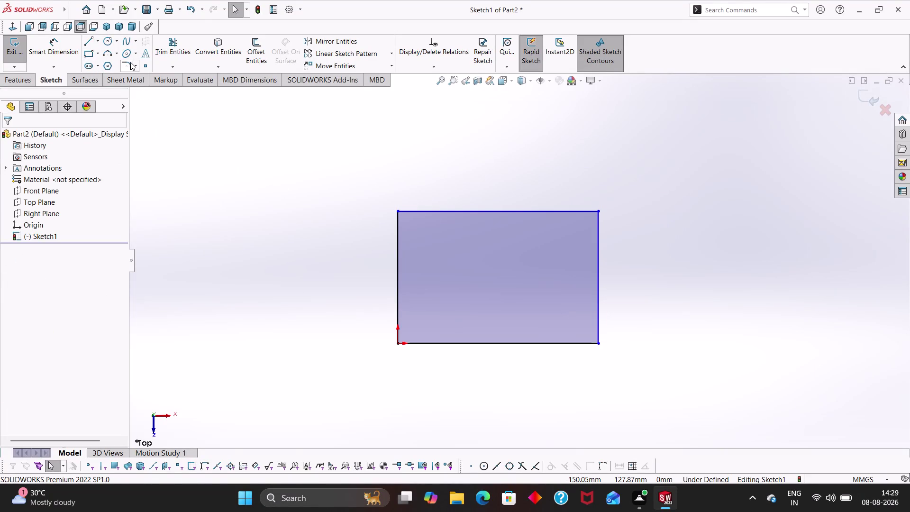
drag(344, 197, 668, 382)
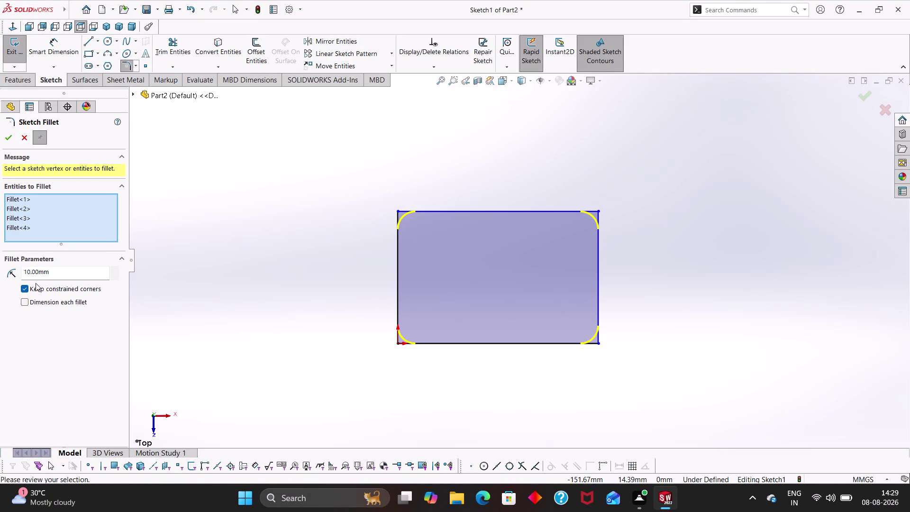
click(35, 300)
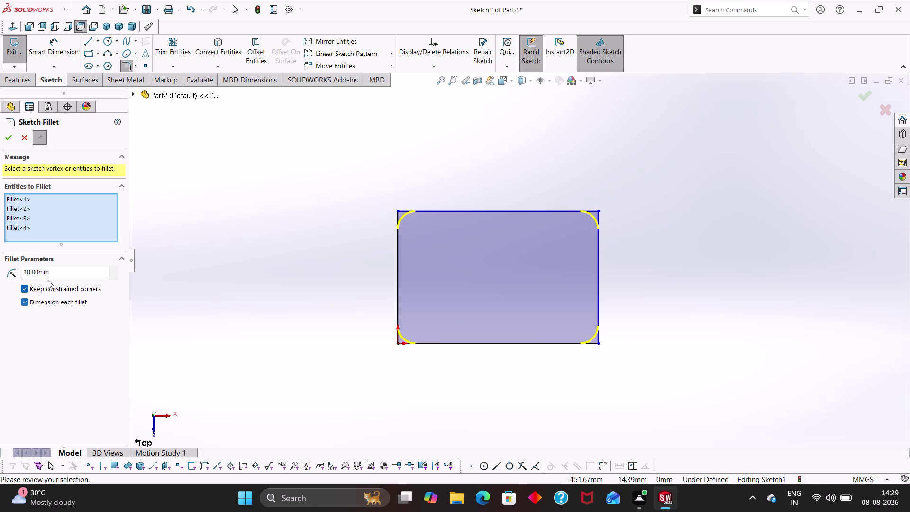
drag(58, 271, 41, 271)
drag(41, 271, 0, 267)
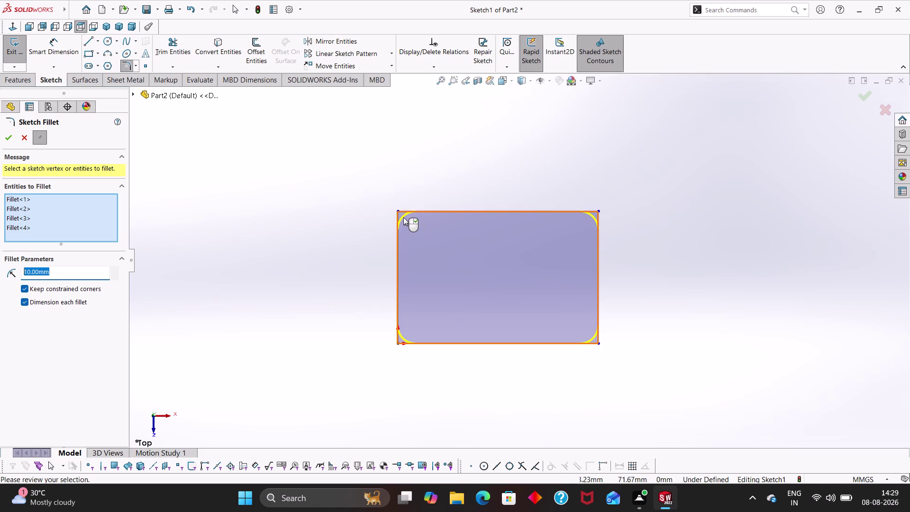
click(404, 217)
drag(74, 275, 0, 270)
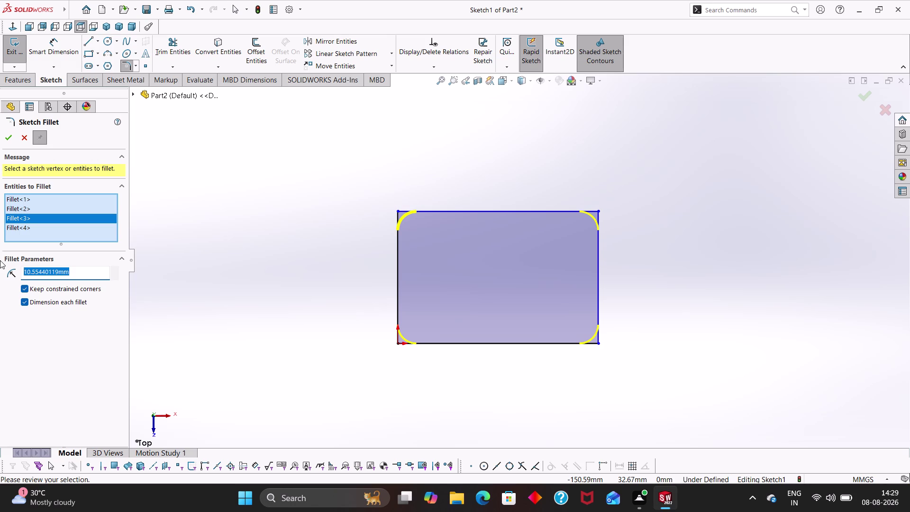
text(12)
key(Return)
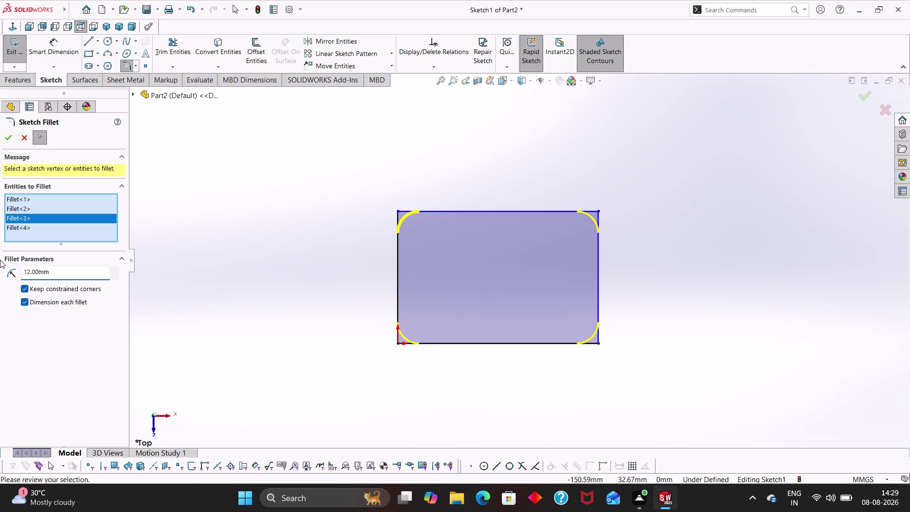
Cancel the sketch fillet, leaving the four corners square.
click(52, 272)
key(Escape)
key(Escape)
key(Escape)
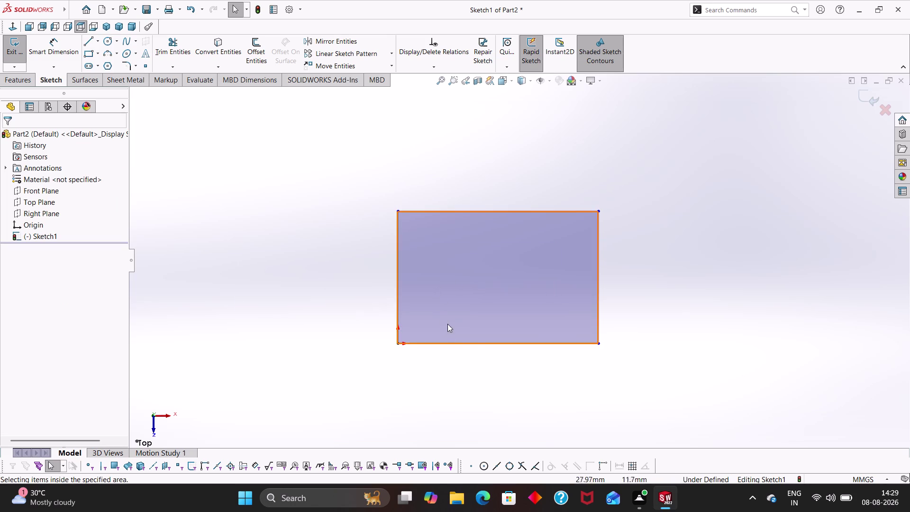
Start an Extruded Boss/Base from the rectangle sketch, showing a 10 mm depth preview.
key(Escape)
right_click(488, 304)
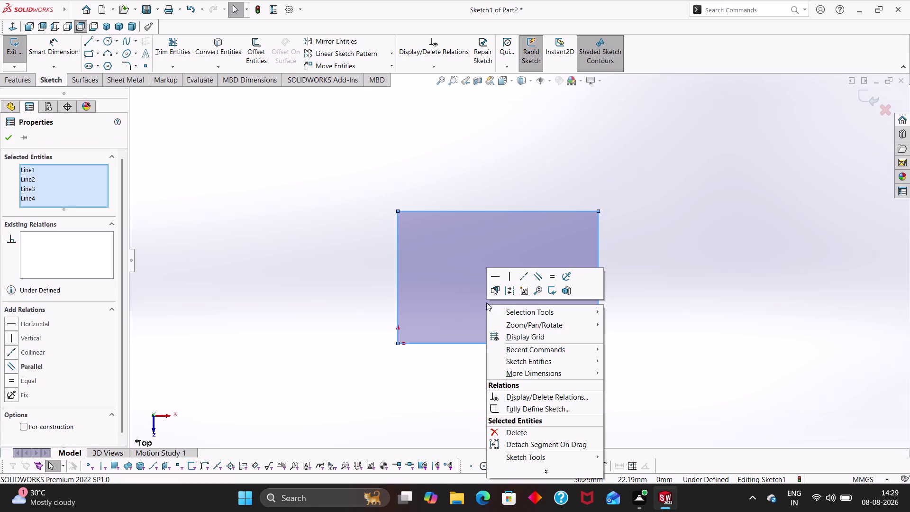
key(Escape)
click(9, 83)
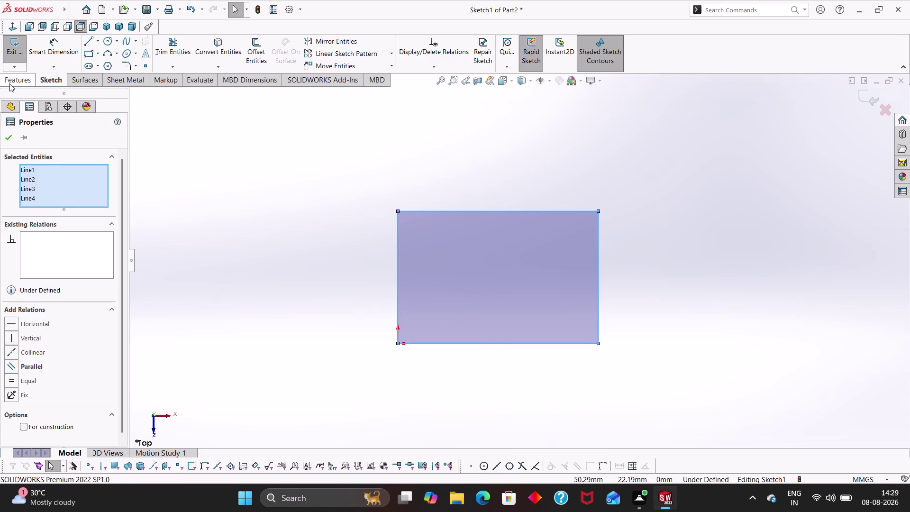
click(11, 54)
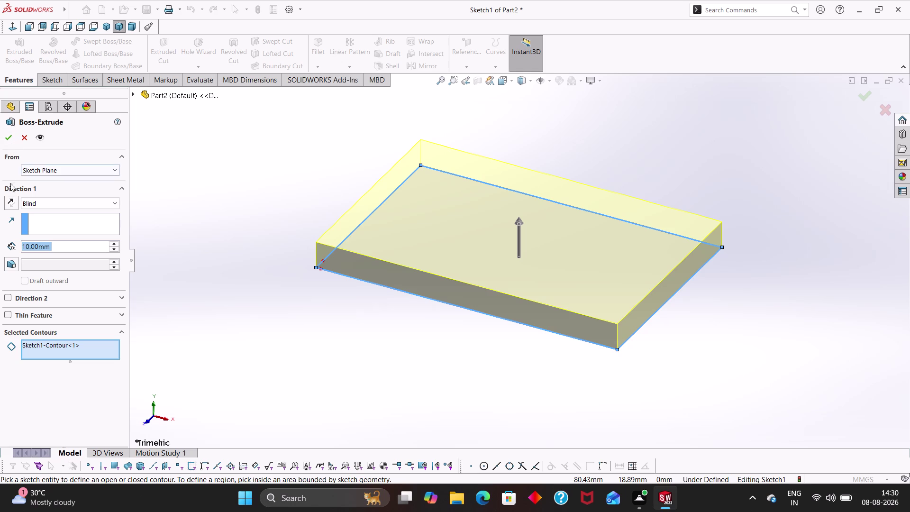
Set the extrusion depth to 13.5 mm, keeping sketch-plane start and fixed-depth end.
text(13.)
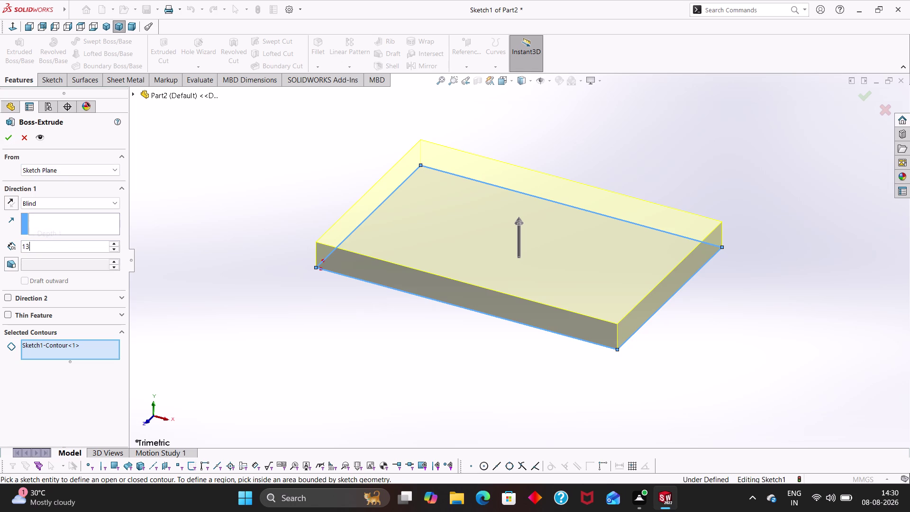
text(5)
key(Return)
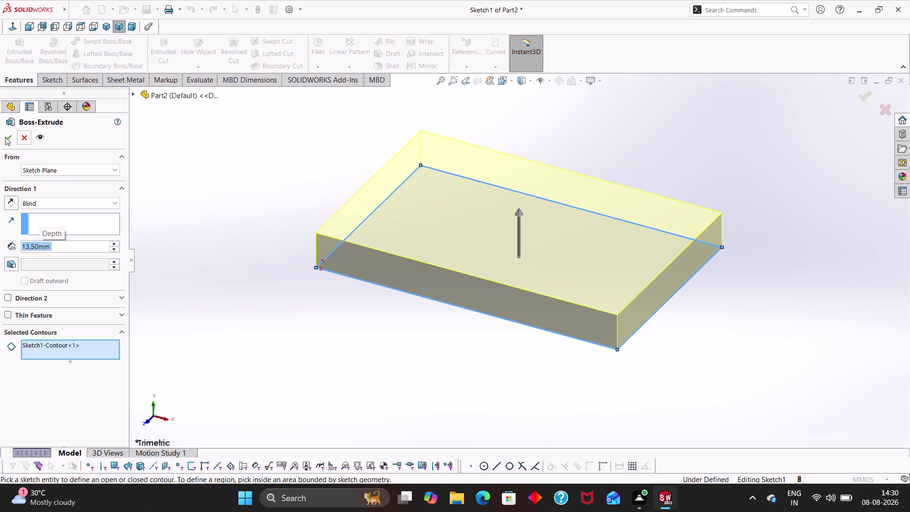
click(76, 171)
click(73, 168)
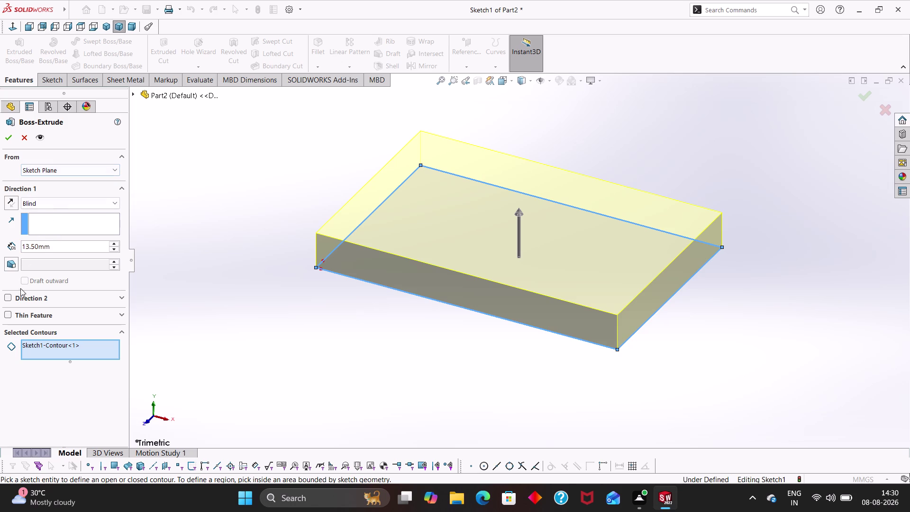
click(55, 170)
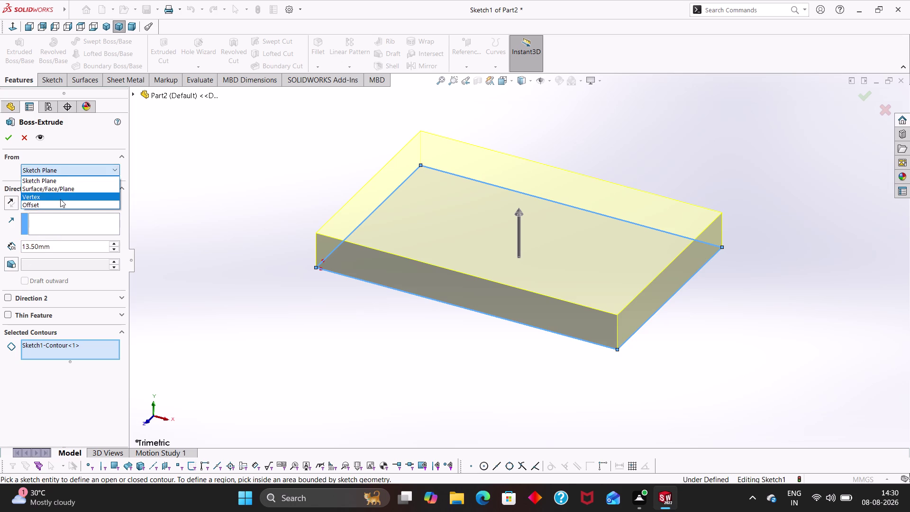
click(63, 169)
click(65, 199)
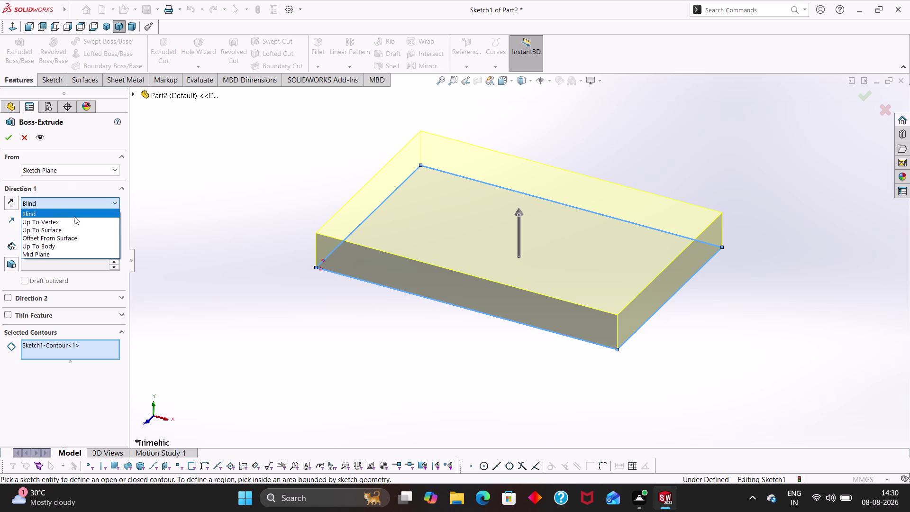
click(65, 202)
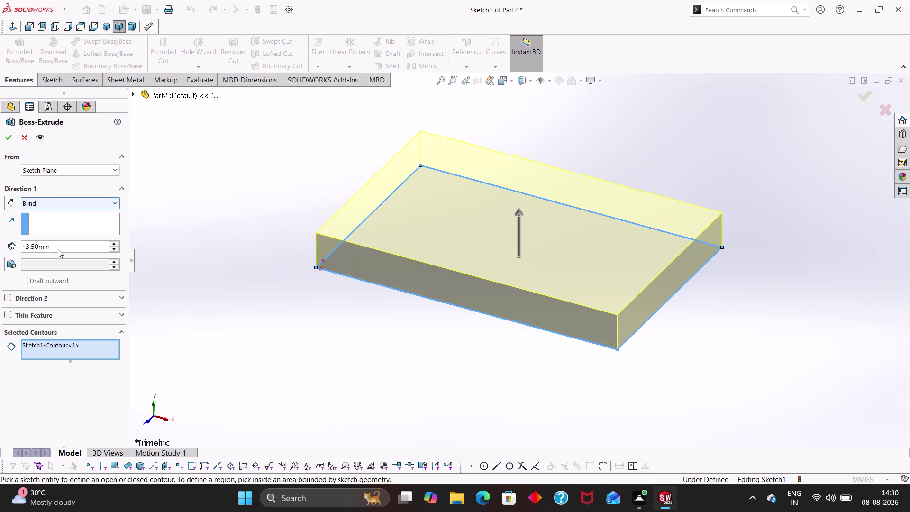
Reverse the extrusion to go downward and confirm Boss-Extrude1.
click(9, 206)
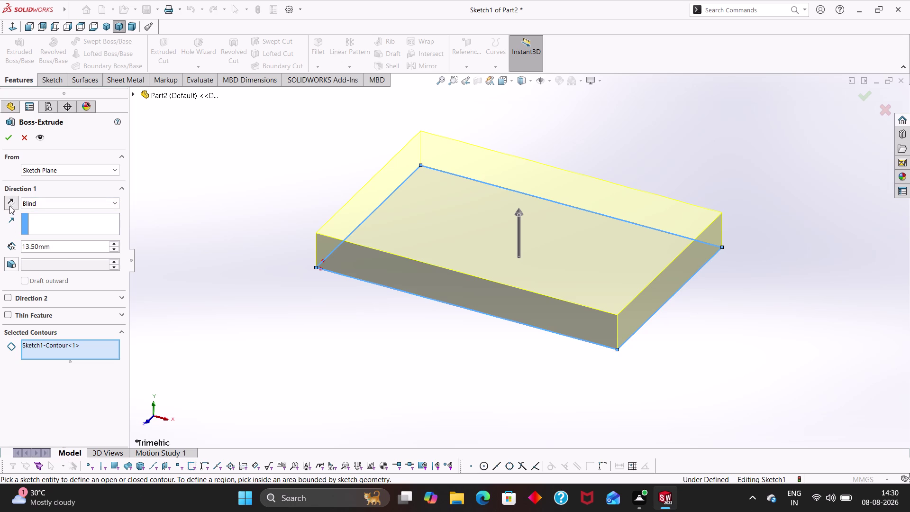
click(11, 205)
click(13, 207)
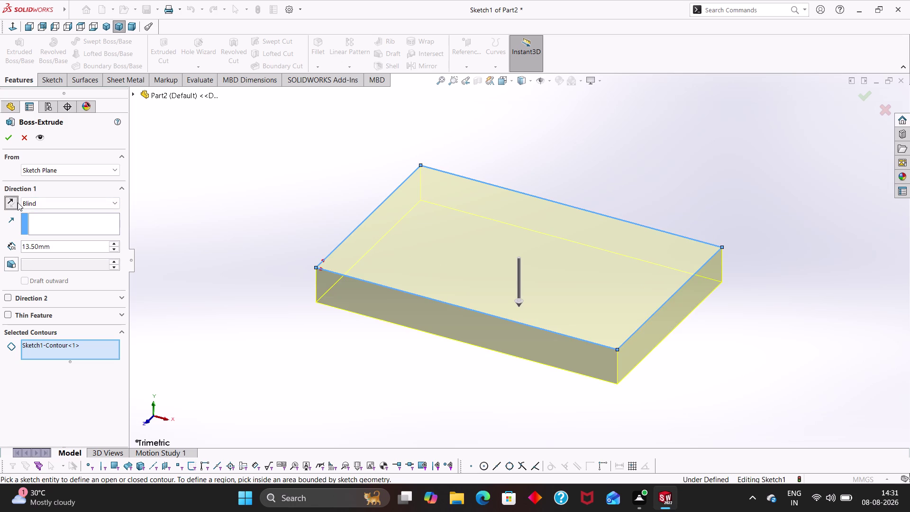
click(7, 139)
click(248, 261)
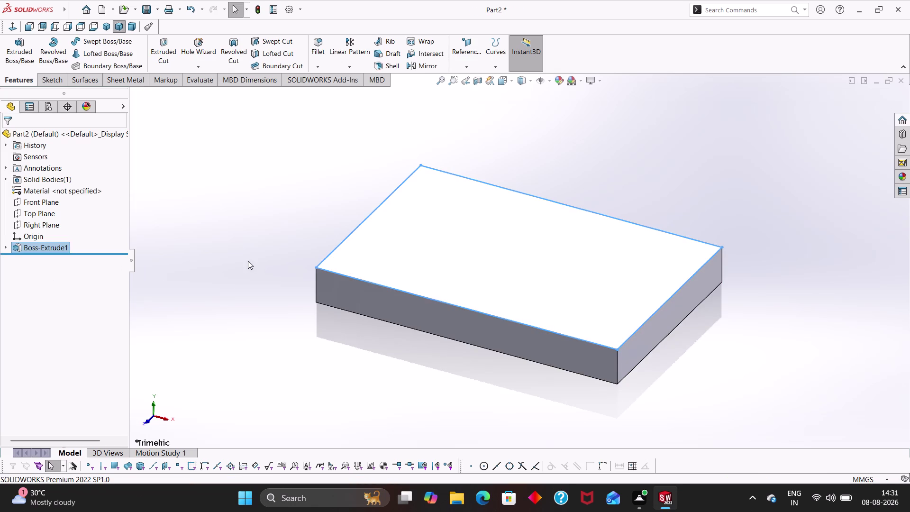
middle_drag(340, 335, 284, 383)
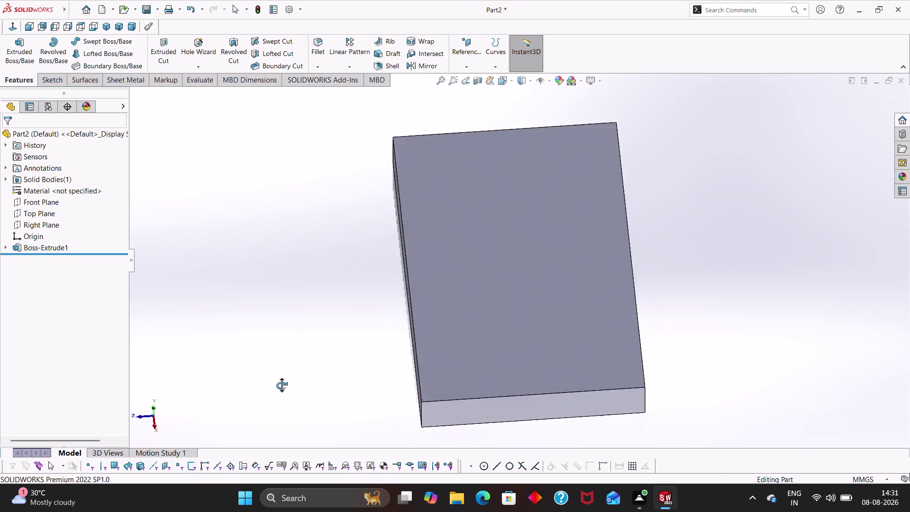
middle_drag(284, 383, 397, 376)
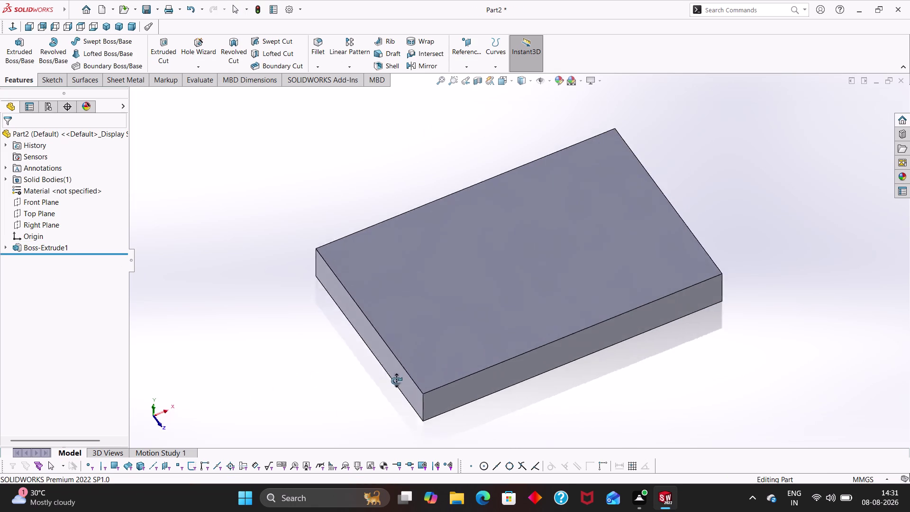
Orbit the block to inspect its top face and sides.
middle_drag(397, 376, 367, 421)
middle_drag(308, 356, 316, 418)
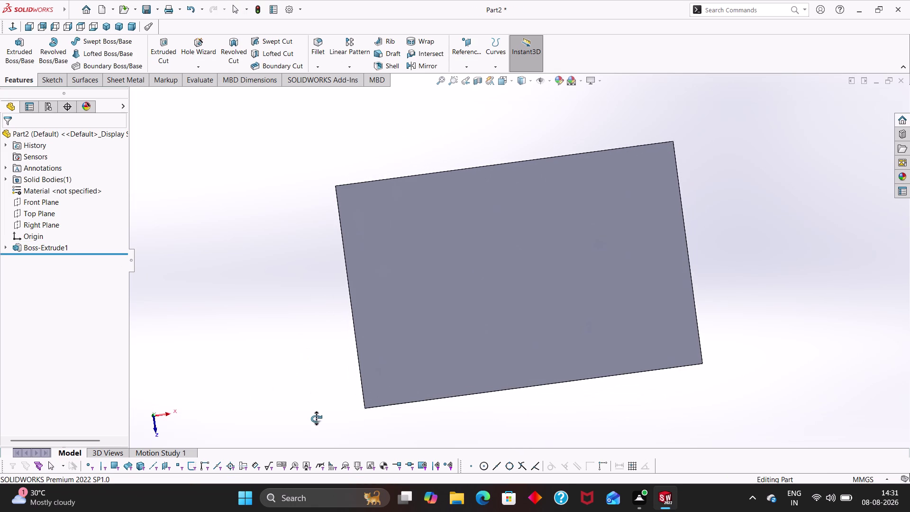
middle_drag(316, 418, 319, 314)
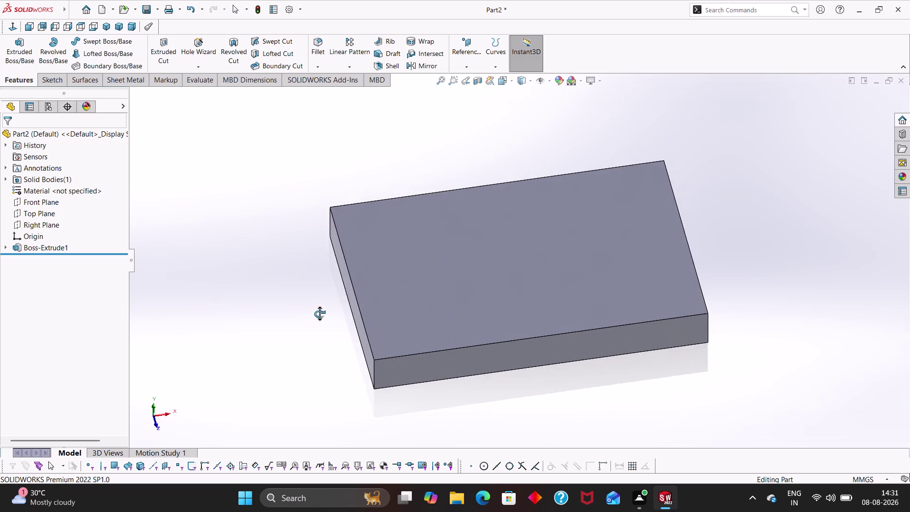
middle_drag(319, 314, 386, 421)
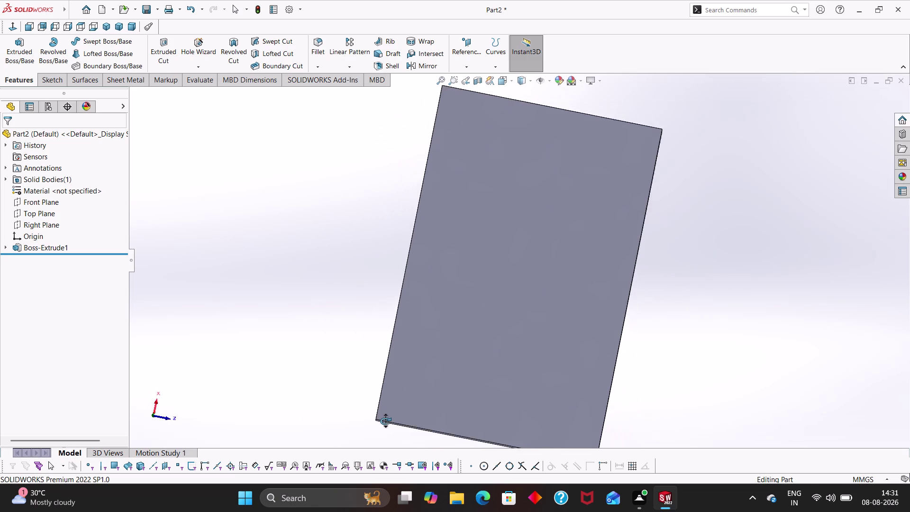
middle_drag(385, 421, 399, 421)
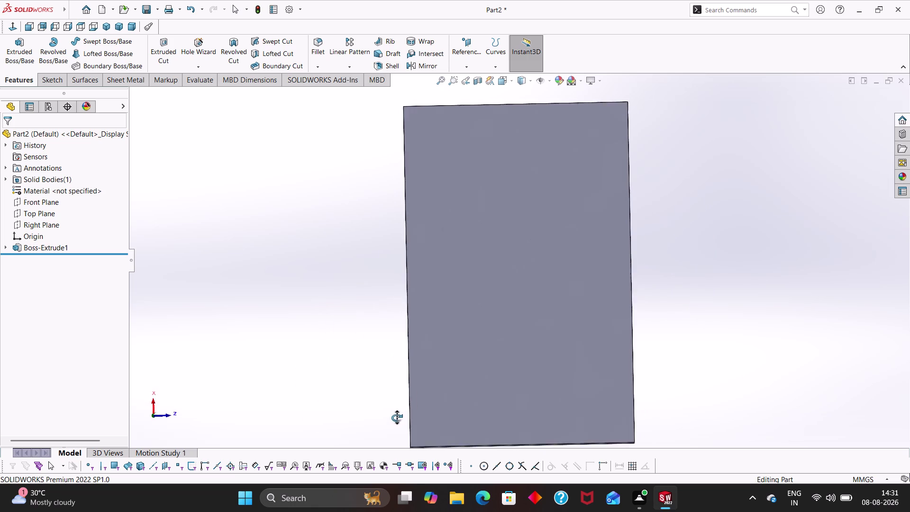
middle_drag(399, 421, 294, 266)
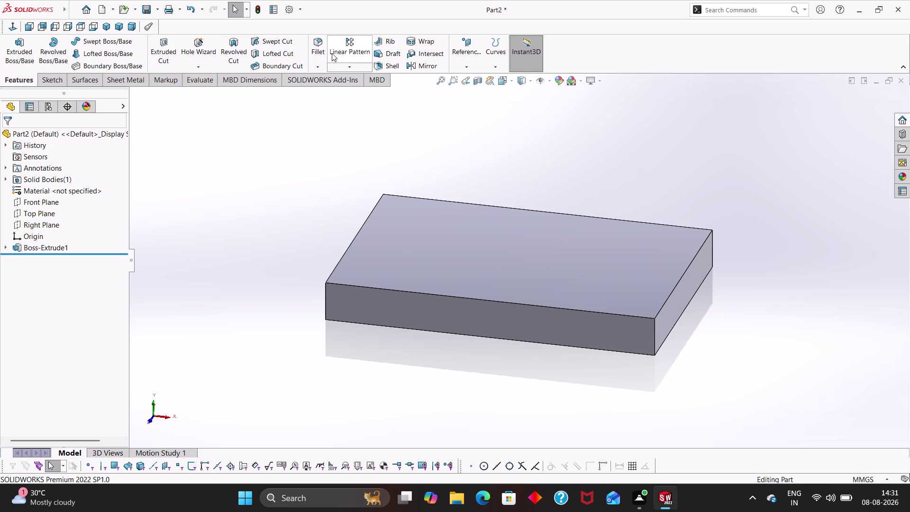
Fillet two vertical corner edges with a 12 mm radius as Fillet1.
click(317, 46)
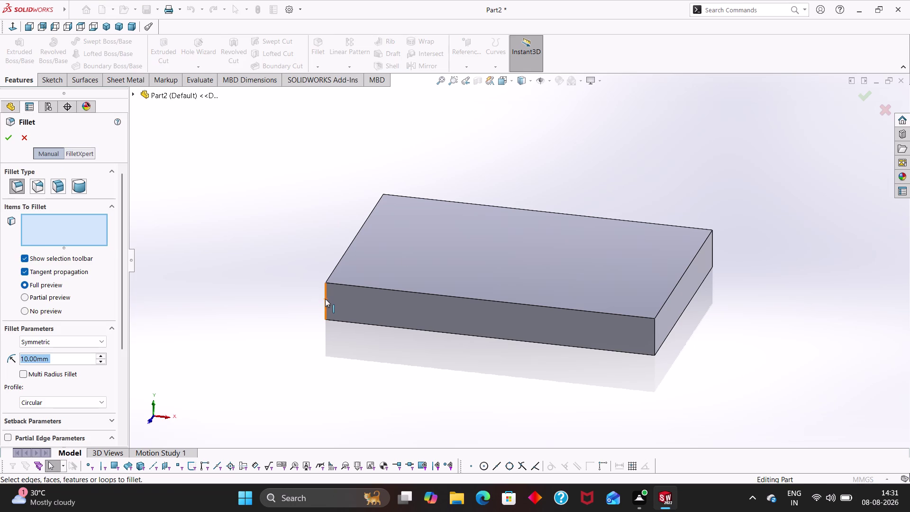
click(326, 298)
middle_drag(264, 240, 366, 283)
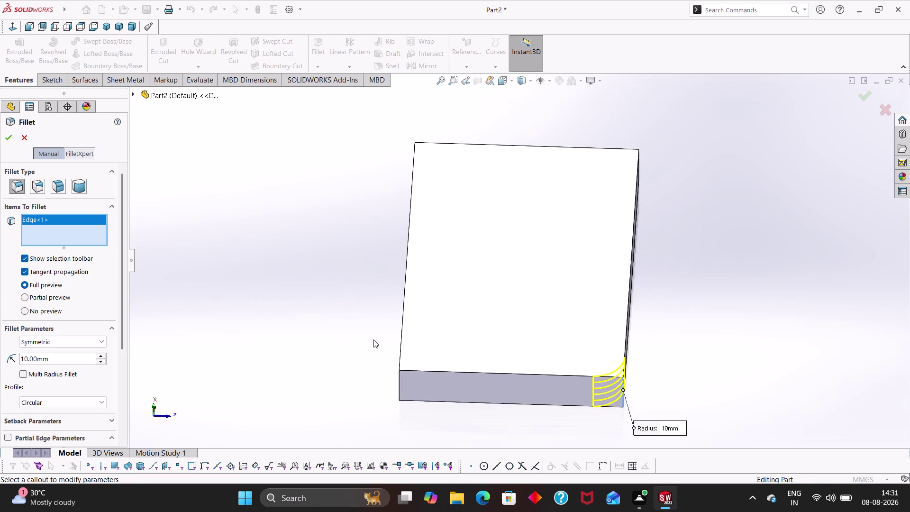
click(398, 374)
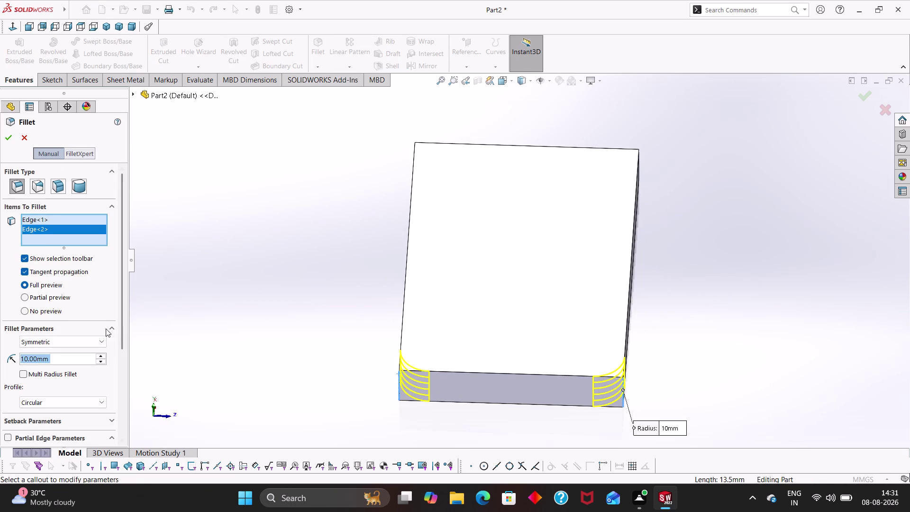
text(1)
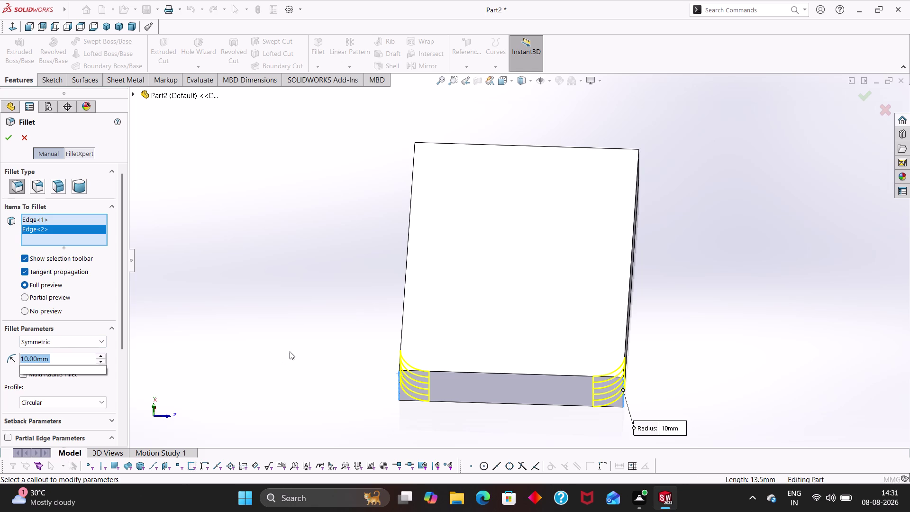
text(2)
key(Return)
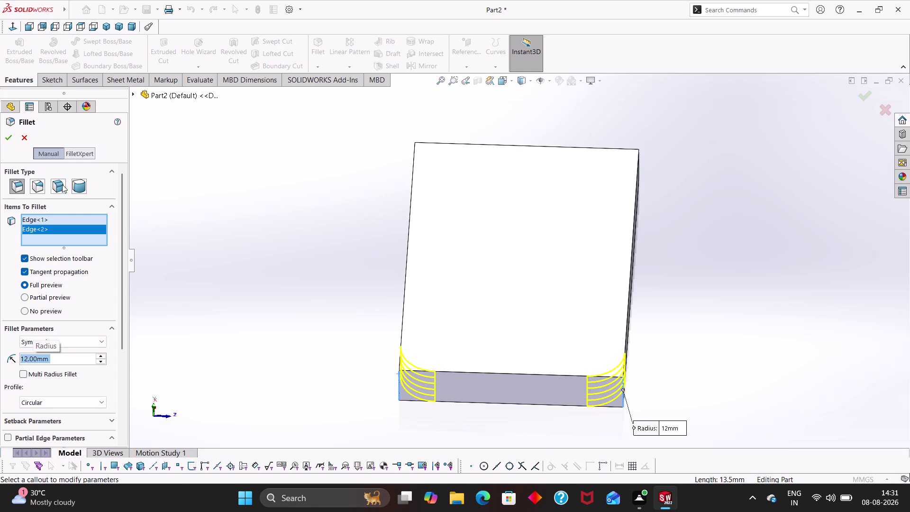
click(7, 138)
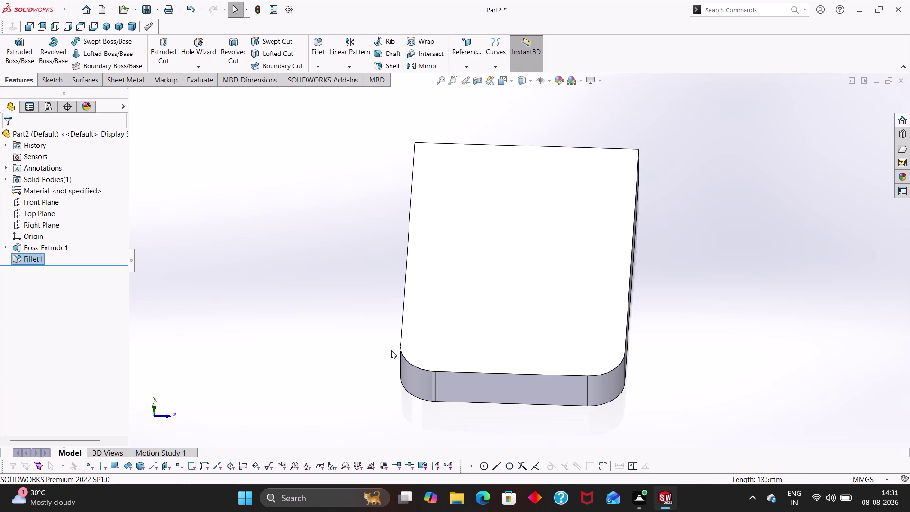
middle_drag(372, 332, 230, 312)
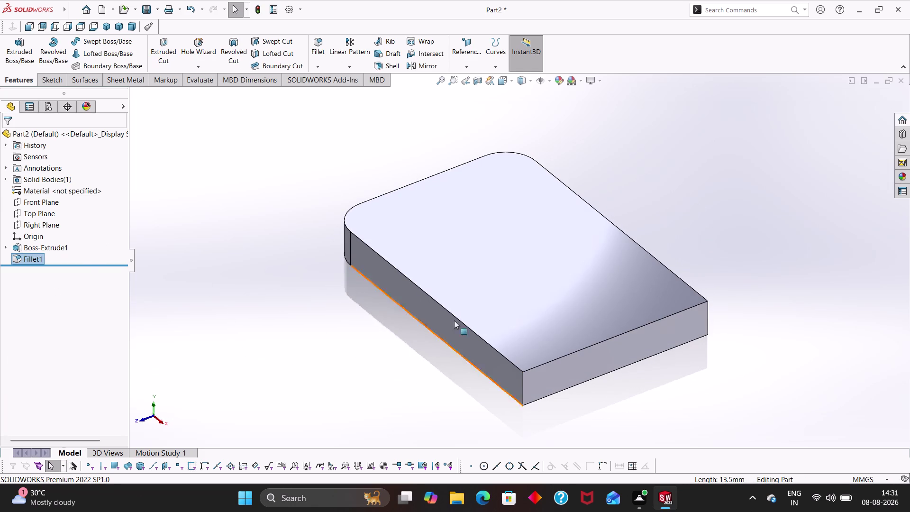
click(322, 47)
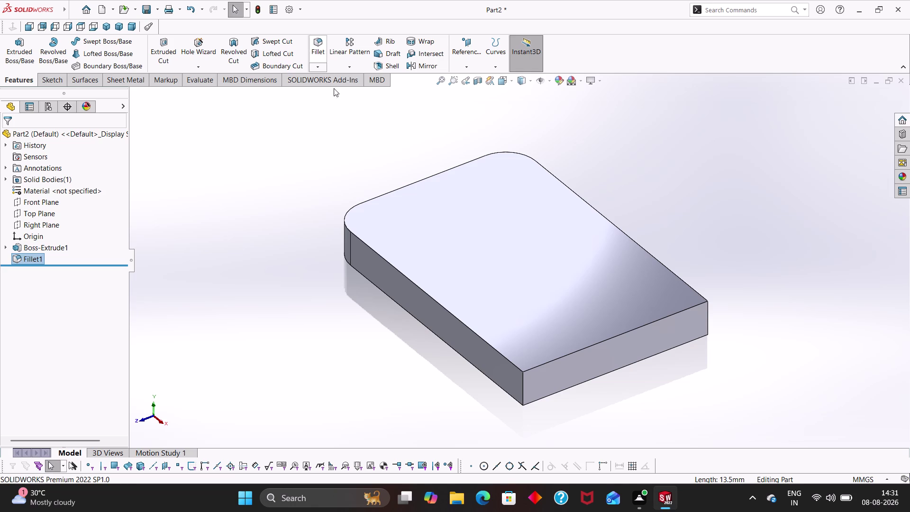
Fillet the last two vertical corner edges with a 10 mm radius as Fillet2.
click(523, 387)
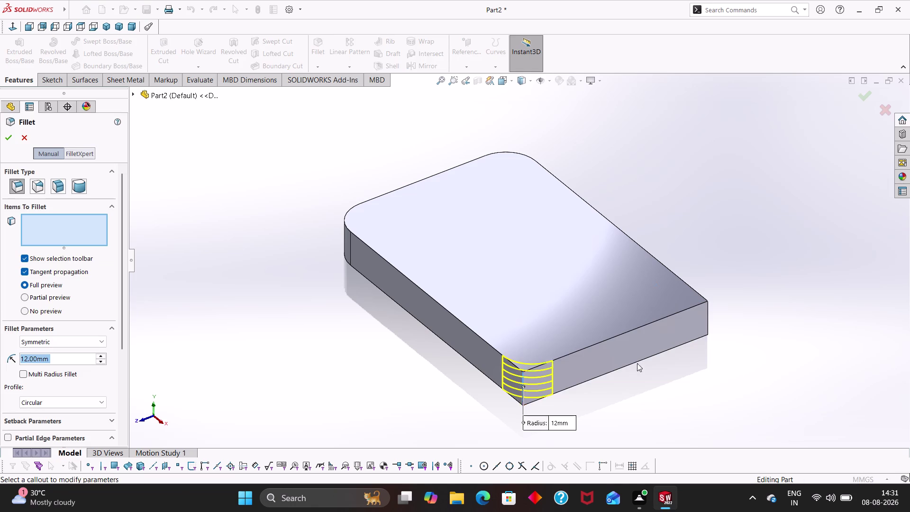
middle_drag(719, 354, 659, 373)
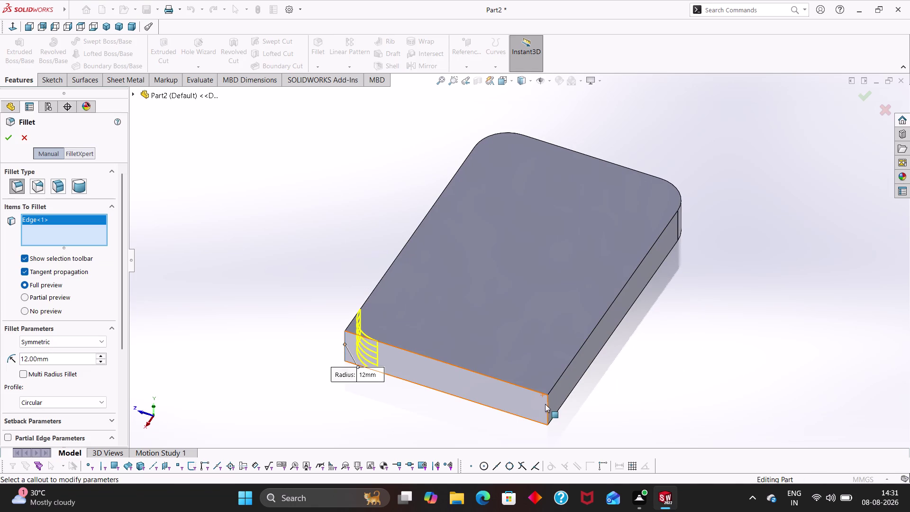
click(548, 408)
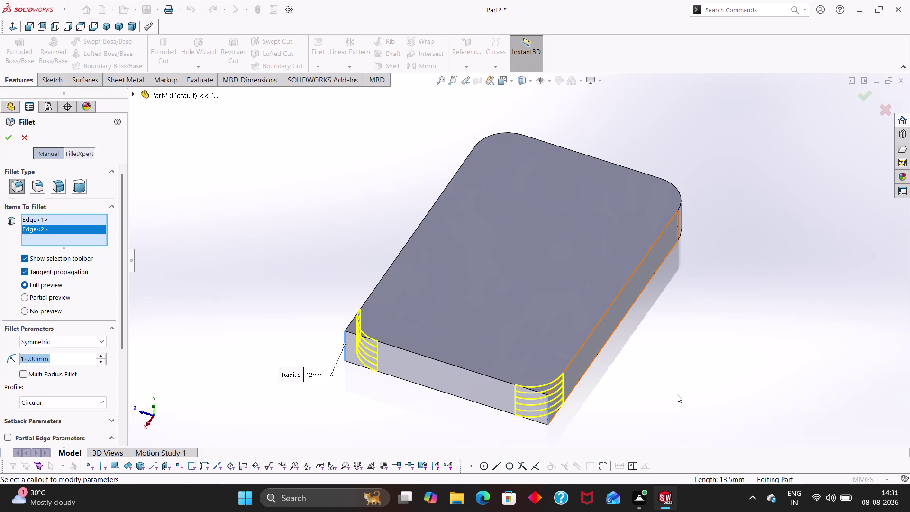
middle_drag(679, 394, 736, 381)
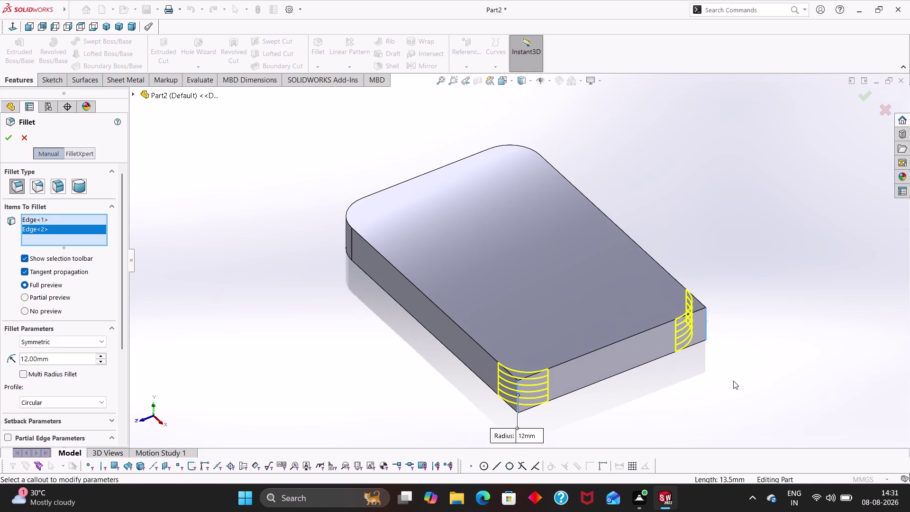
click(71, 360)
drag(69, 359, 56, 359)
drag(56, 359, 6, 355)
text(10)
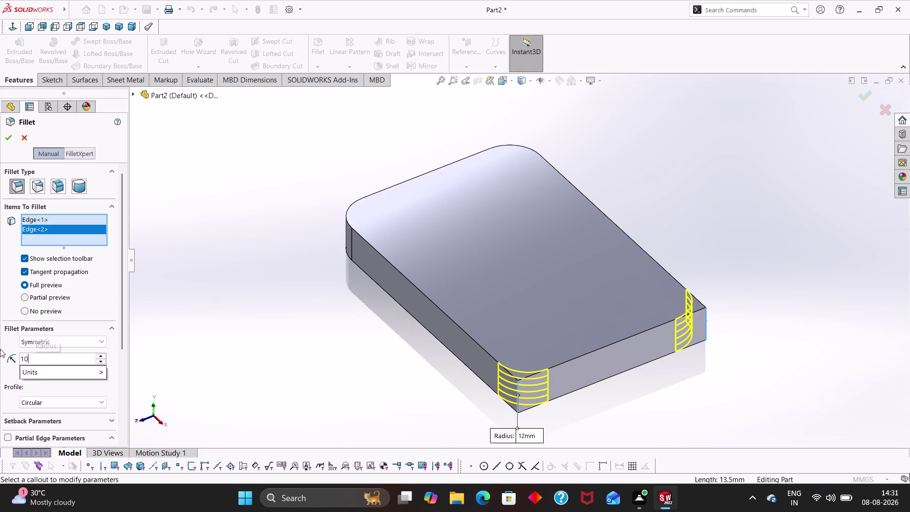
key(Return)
click(6, 140)
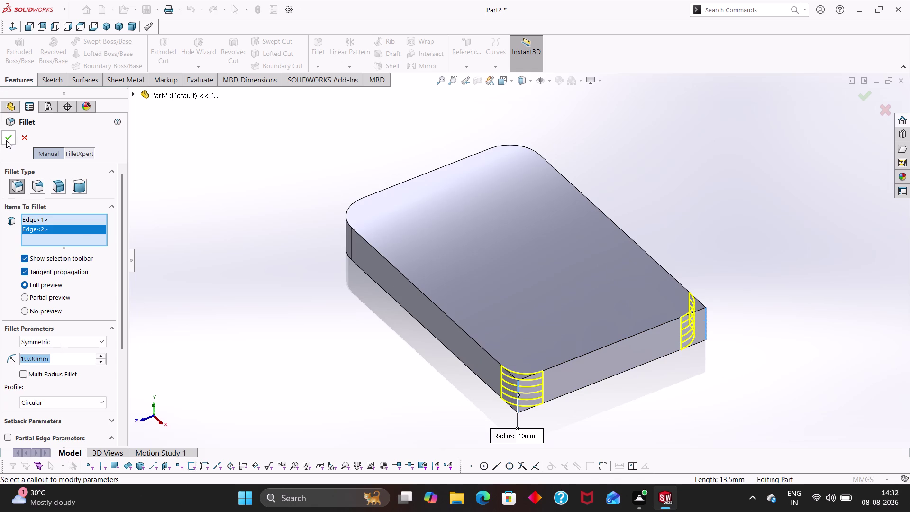
click(225, 305)
Orbit the block to inspect all four rounded corners and its top face.
middle_drag(265, 265, 299, 359)
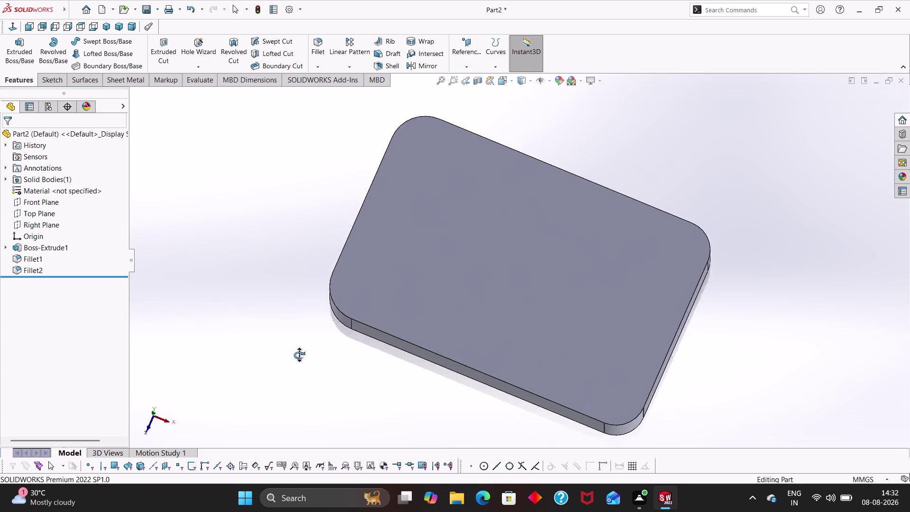
middle_drag(299, 359, 290, 351)
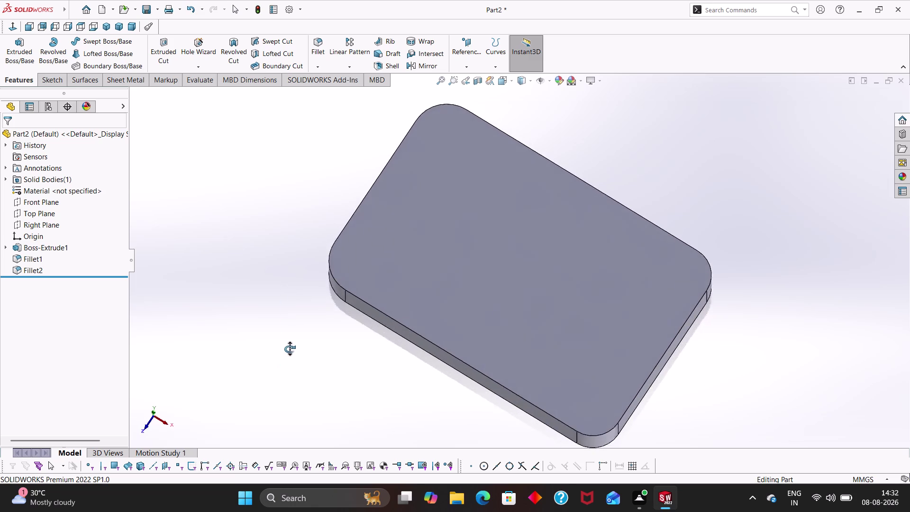
middle_drag(289, 351, 283, 321)
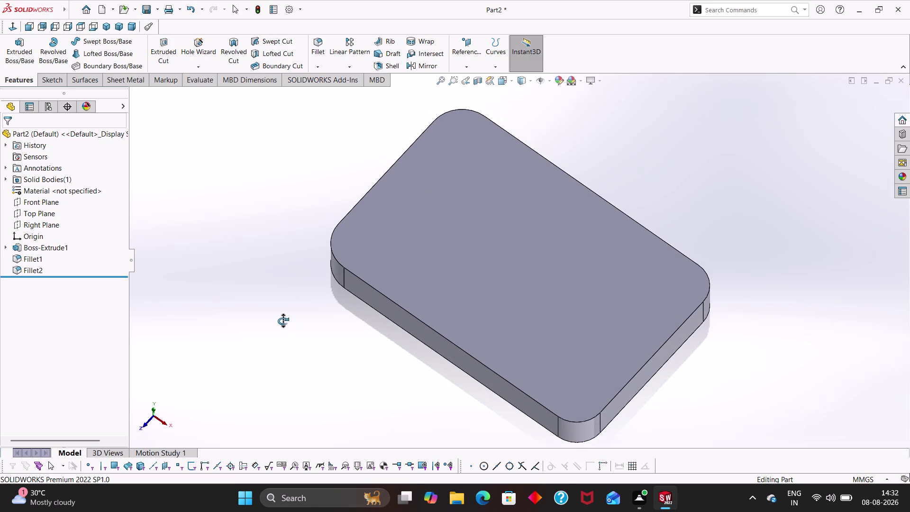
middle_drag(283, 321, 214, 350)
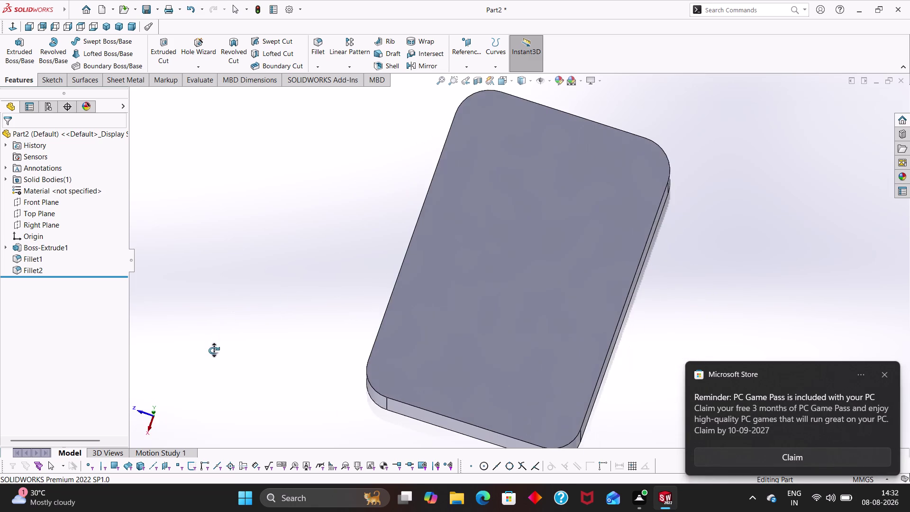
middle_drag(214, 351, 401, 282)
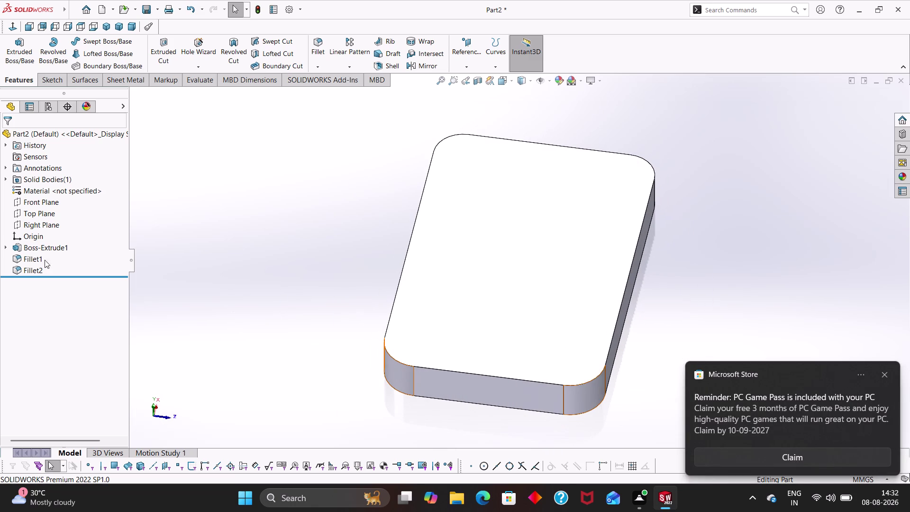
Expand Boss-Extrude1 in the tree and open Sketch1 for editing.
click(5, 248)
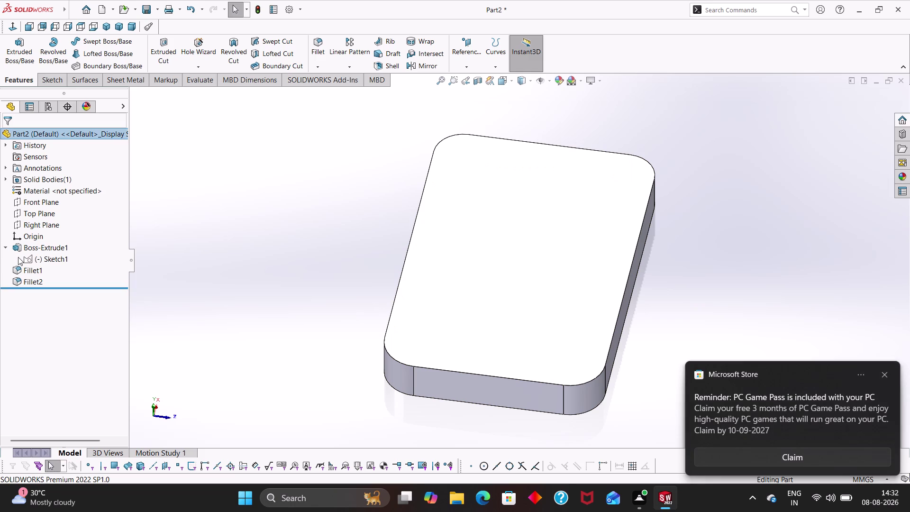
click(32, 258)
click(41, 232)
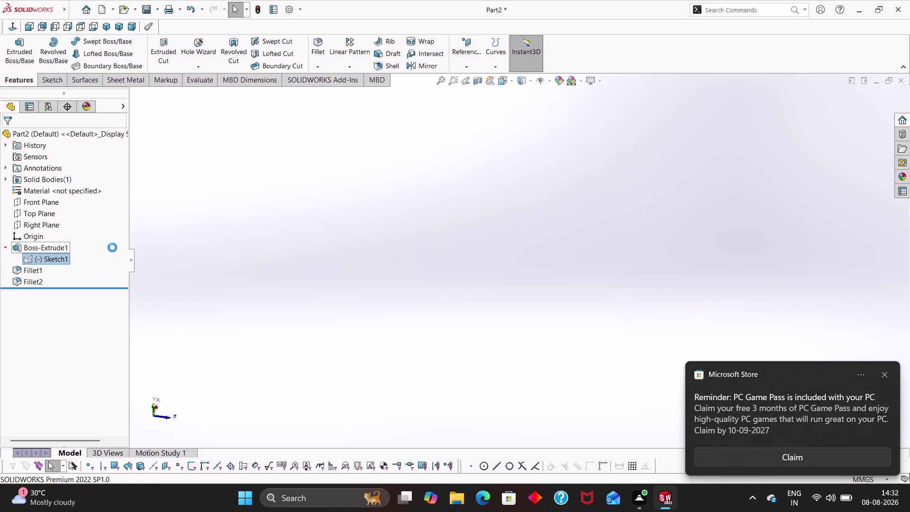
scroll(down, 3)
scroll(up, 3)
scroll(down, 3)
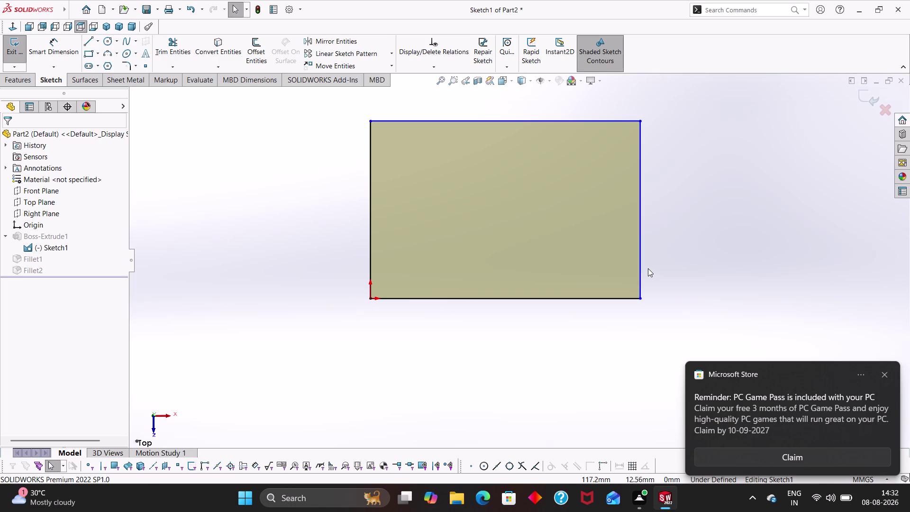
Undo five times, removing the extrusion and fillets from the tree.
key(ctrl+z)
key(ctrl+z)
key(ctrl+z)
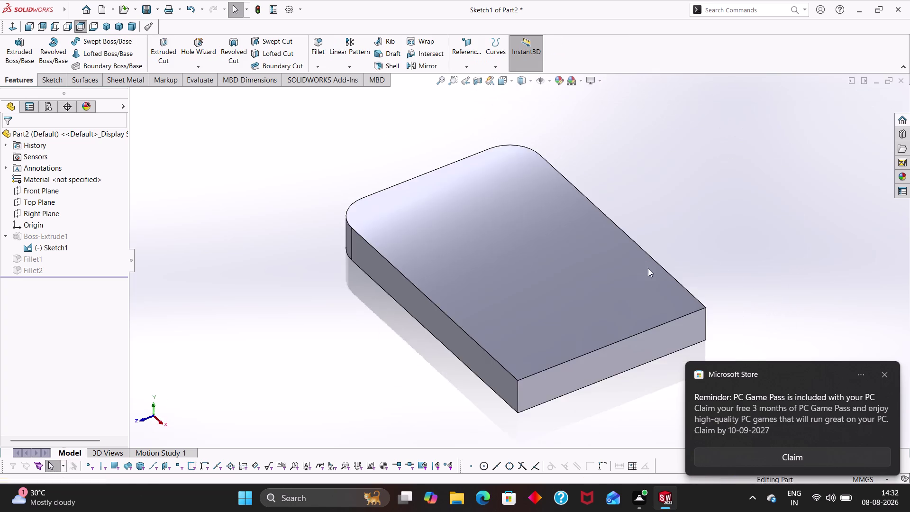
key(ctrl+z)
key(ctrl+z)
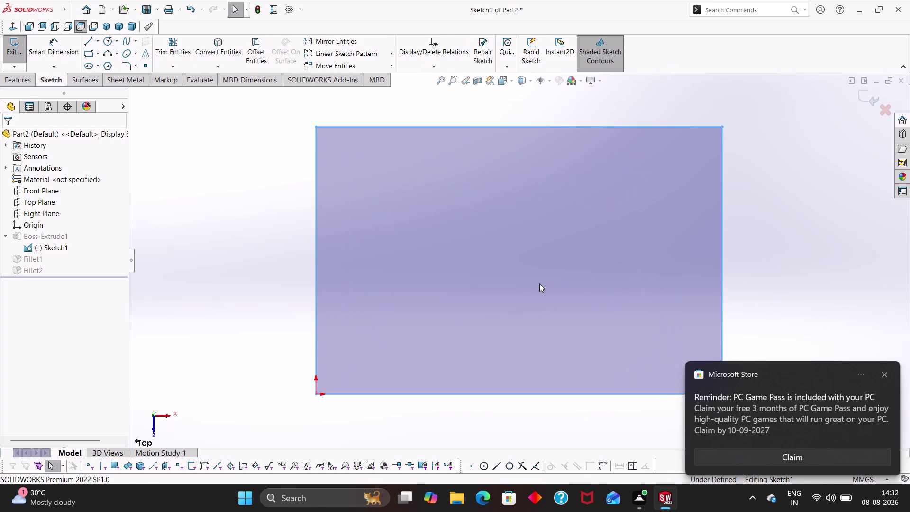
scroll(up, 3)
scroll(down, 3)
scroll(up, 3)
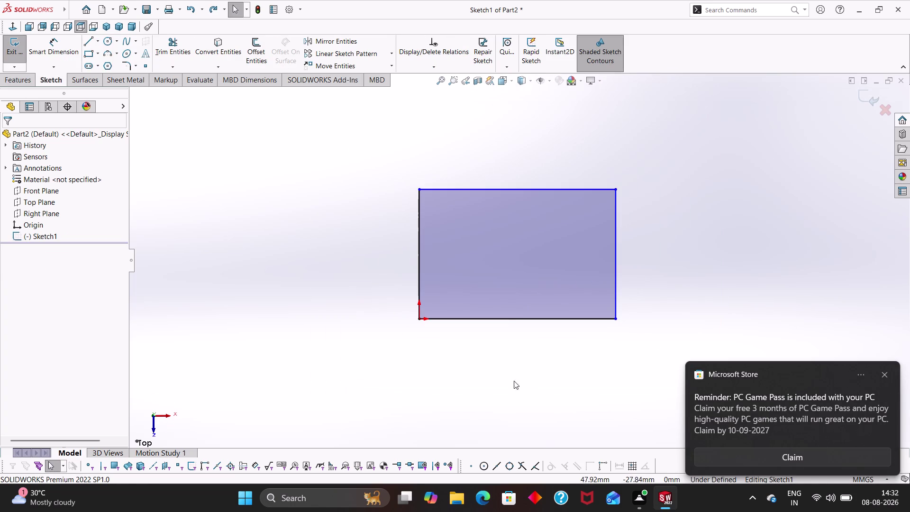
Begin a 3 Point Arc at a corner of the rectangle.
click(885, 377)
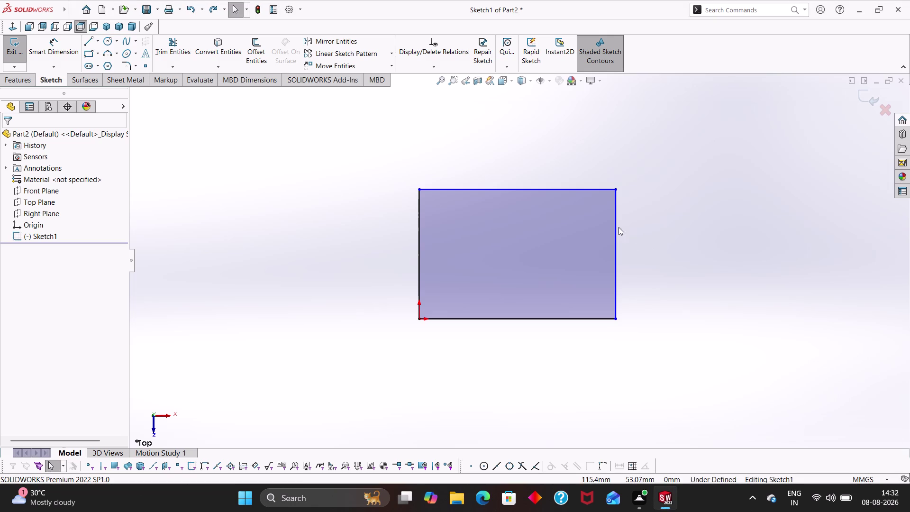
click(109, 58)
click(570, 189)
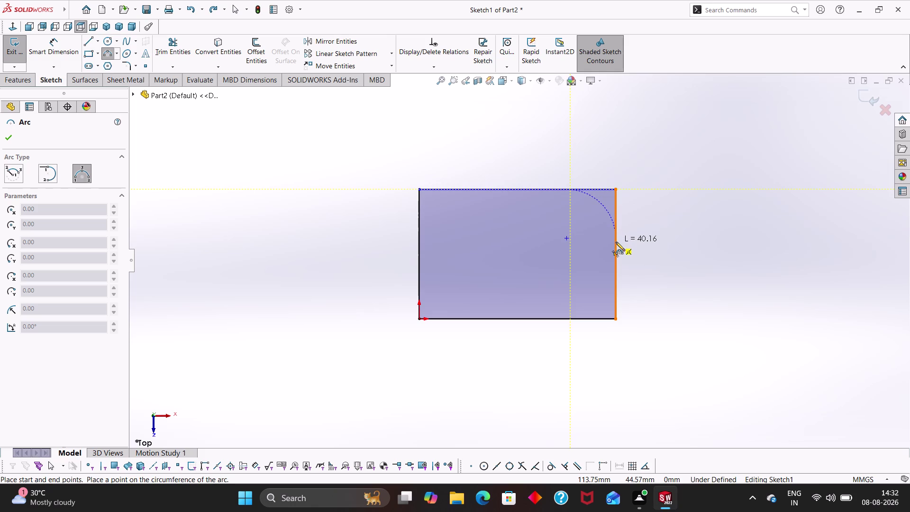
Draw a three-point arc rounding the rectangle's top-right corner.
click(616, 241)
key(Escape)
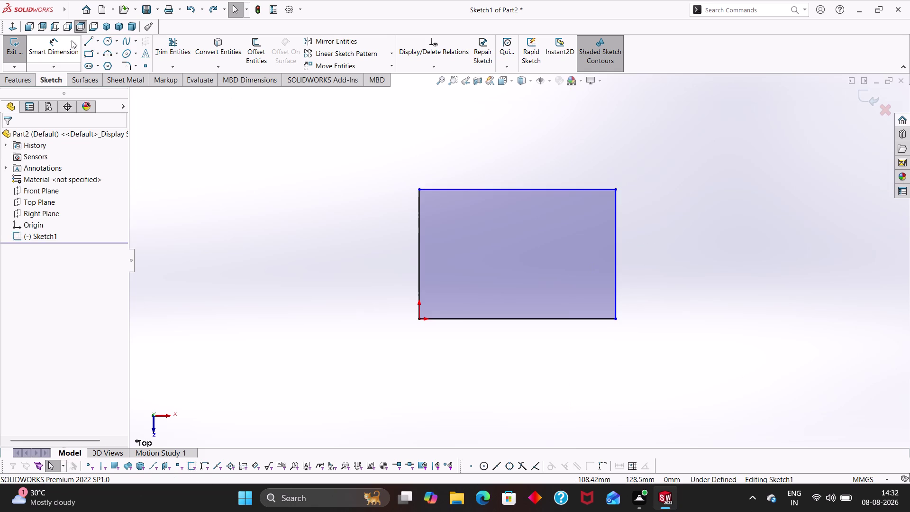
click(104, 55)
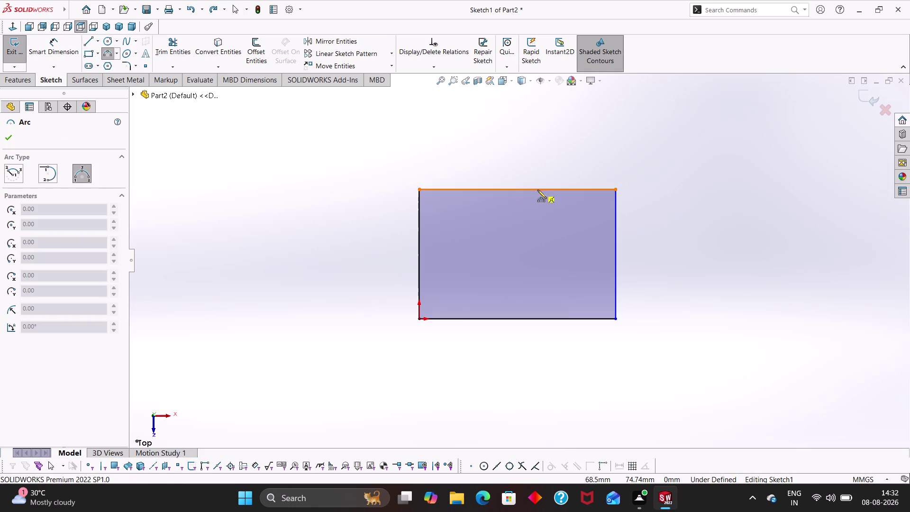
click(552, 190)
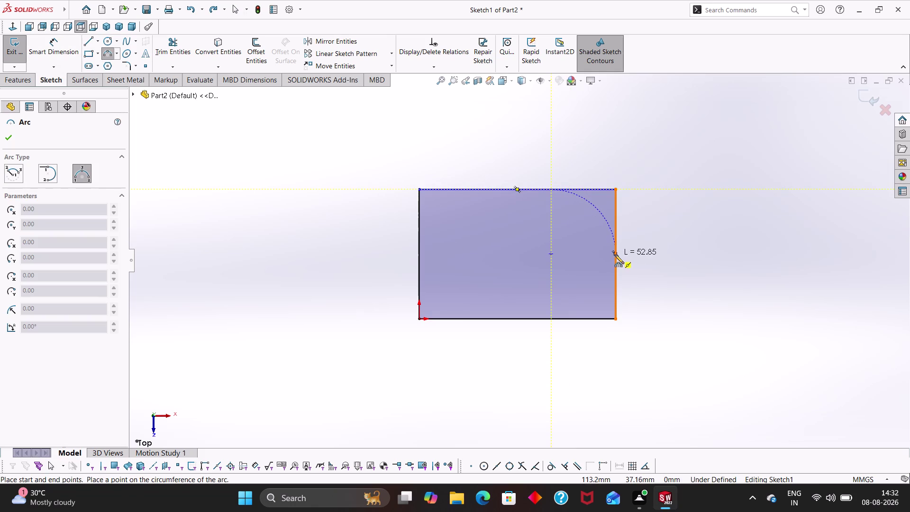
click(616, 245)
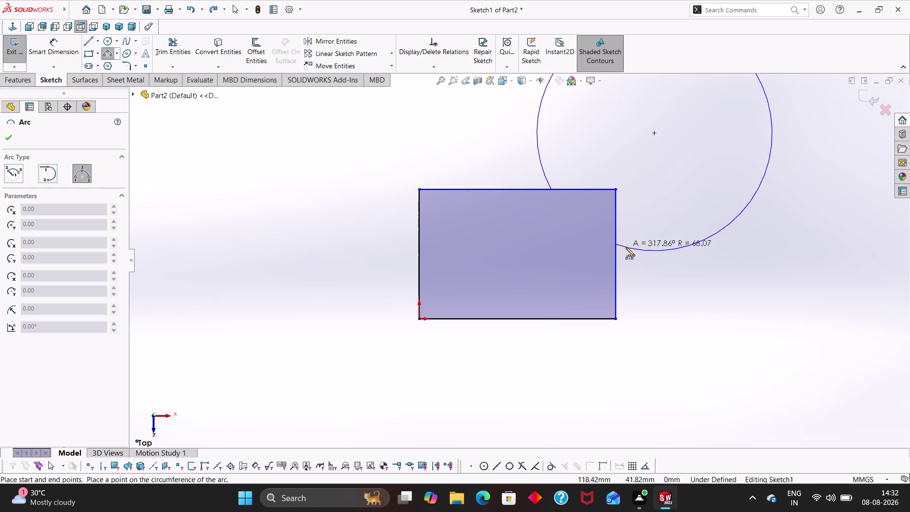
click(613, 226)
key(Escape)
key(Escape)
right_drag(657, 282, 649, 179)
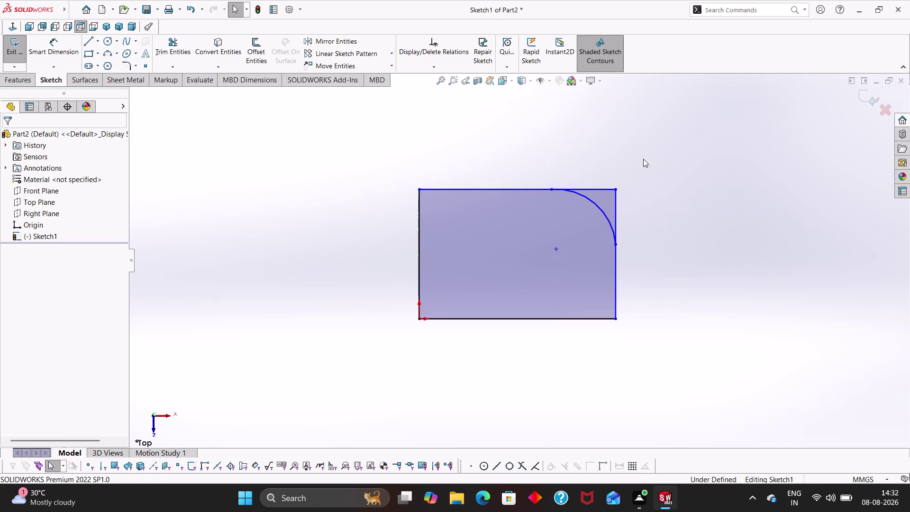
right_drag(649, 179, 639, 147)
Dimension the top-right corner arc to a 10 mm radius.
click(605, 214)
click(651, 182)
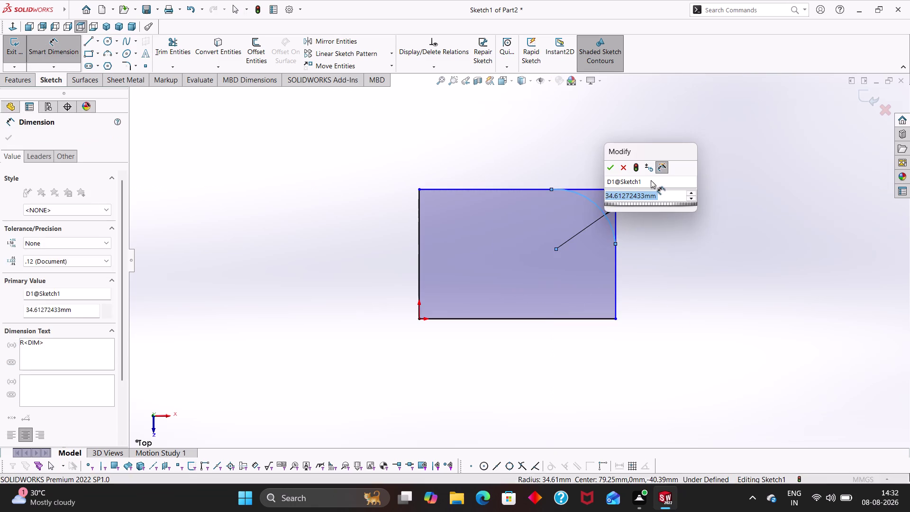
key(1)
key(0)
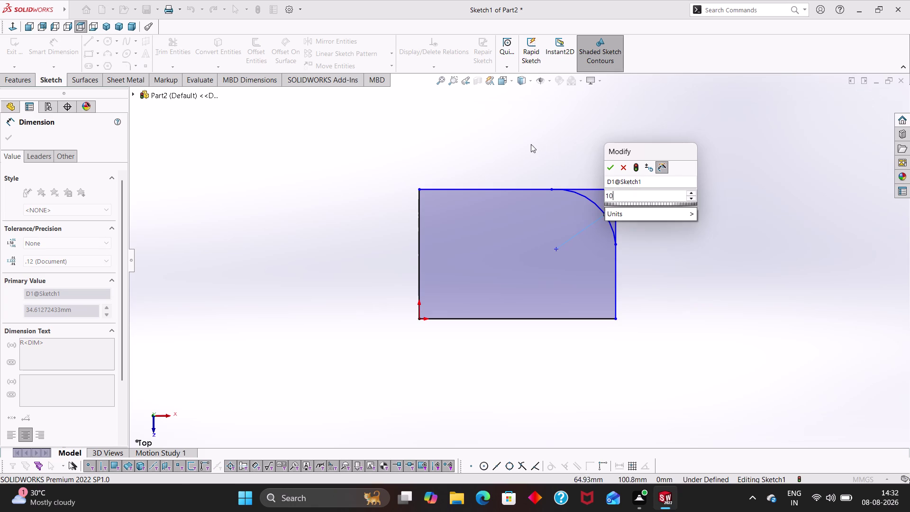
key(Return)
click(642, 259)
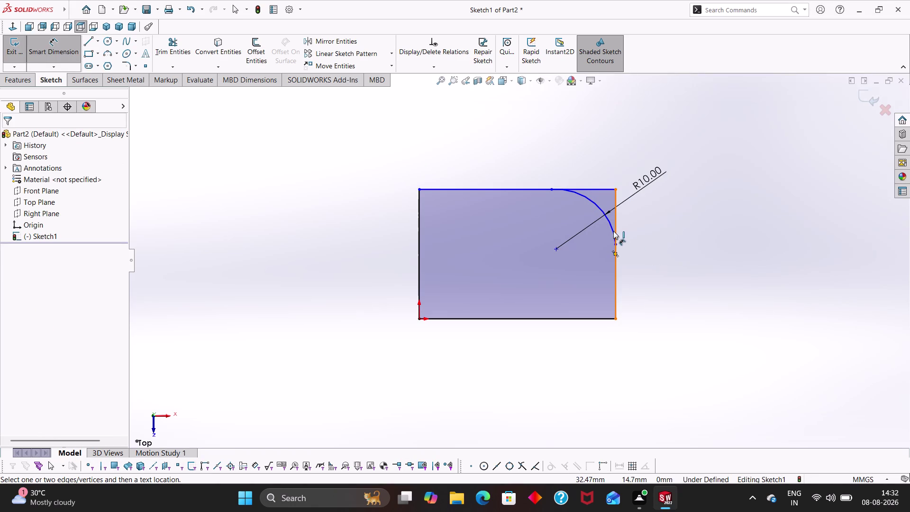
key(Escape)
key(Escape)
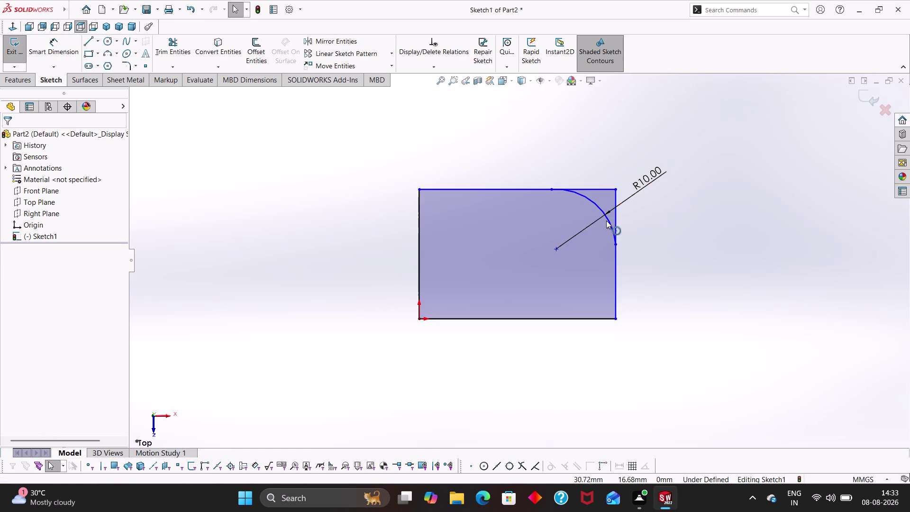
right_drag(391, 172, 313, 172)
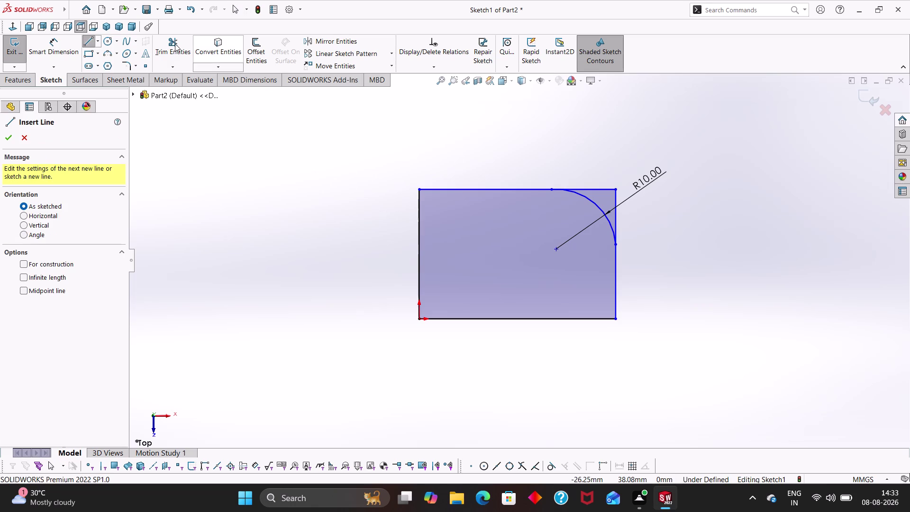
Draw a horizontal centerline across the middle of the rectangle.
click(98, 42)
click(98, 65)
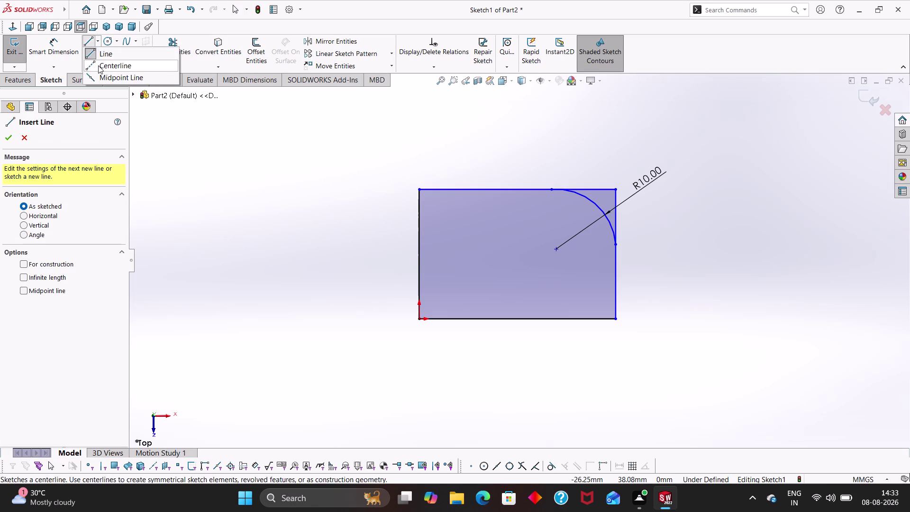
click(420, 255)
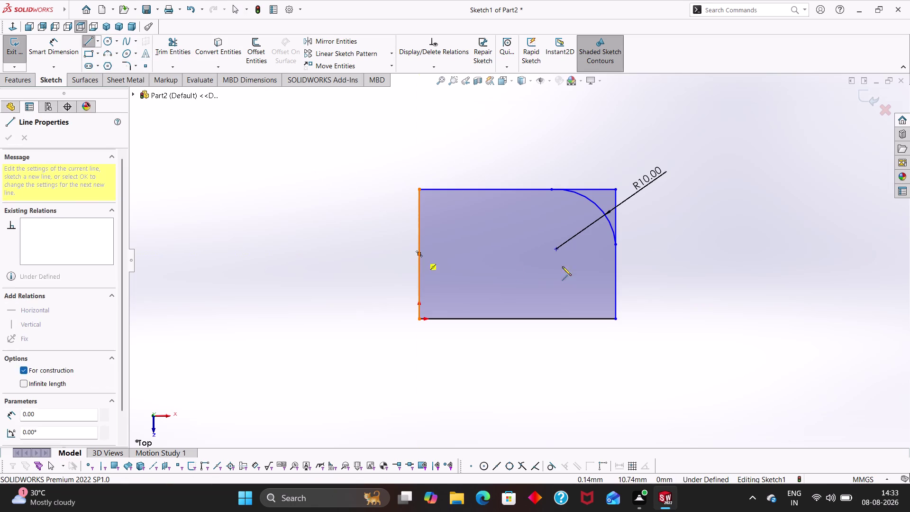
click(617, 254)
key(Escape)
key(Escape)
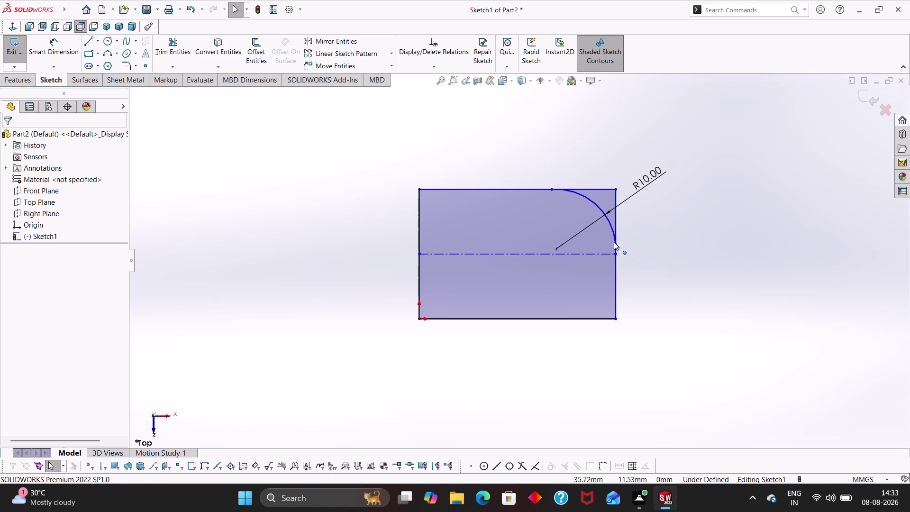
Mirror the R10 arc about the centerline to round the bottom-right corner.
click(368, 43)
click(592, 203)
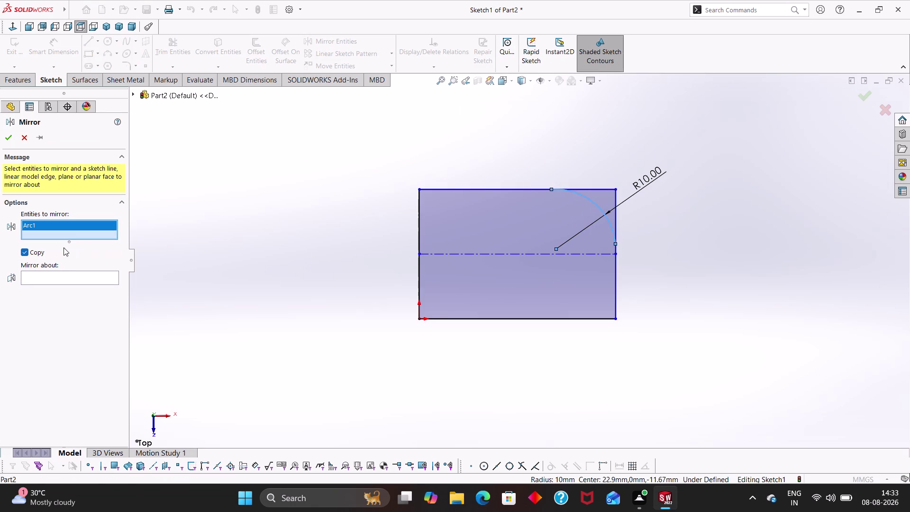
click(60, 273)
click(464, 255)
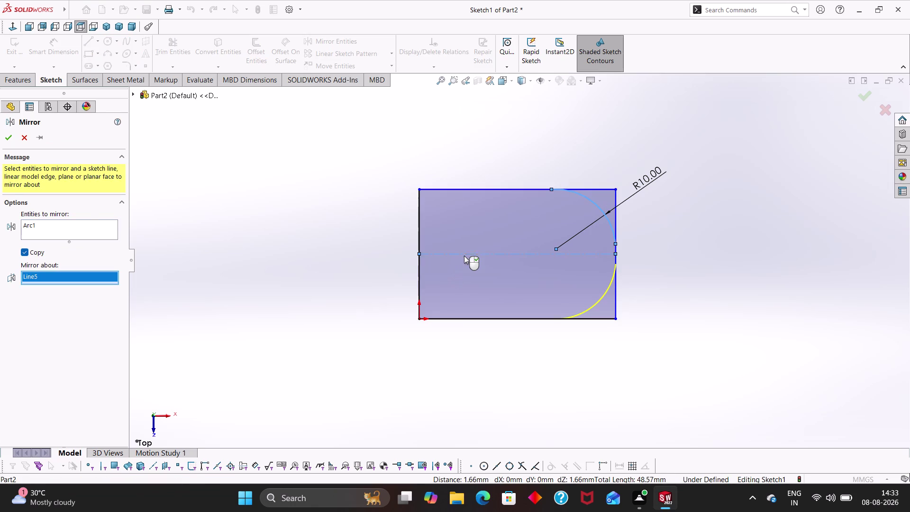
click(8, 131)
key(Escape)
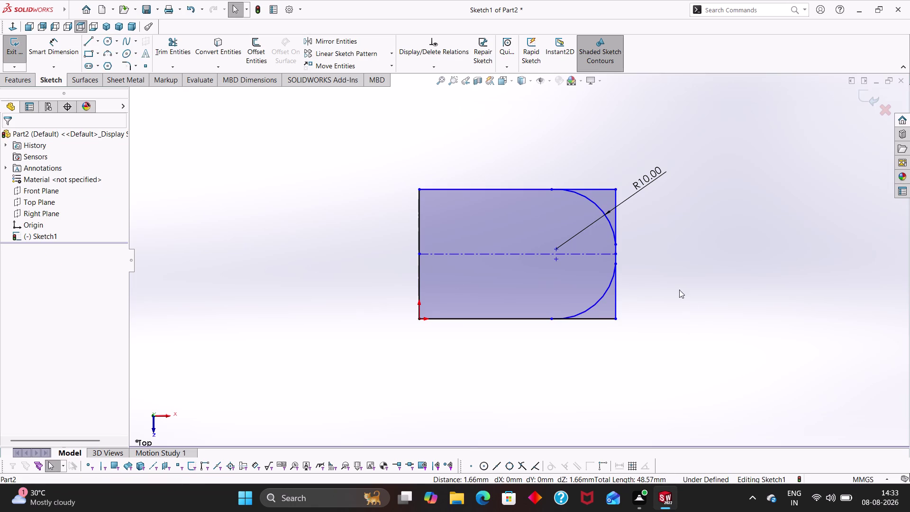
Make the lower and upper R10 corner arcs tangent to the right edge.
key(Escape)
key(Escape)
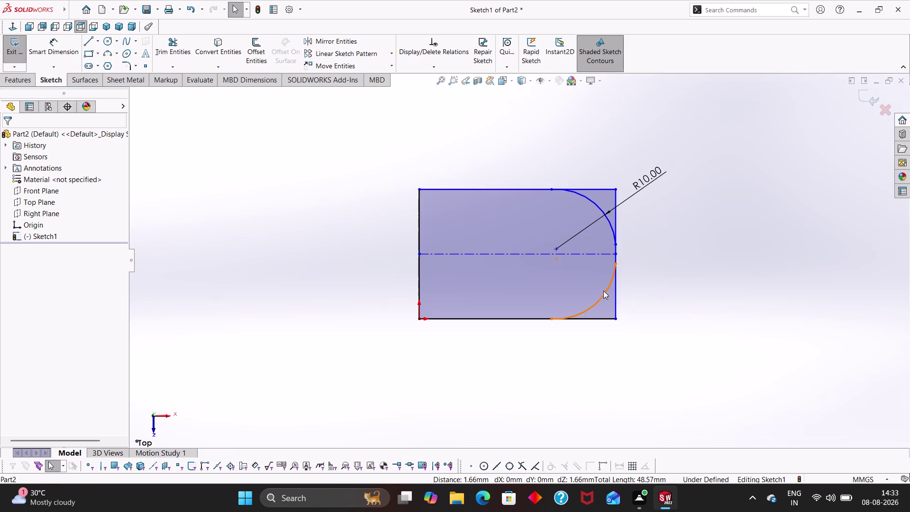
click(604, 291)
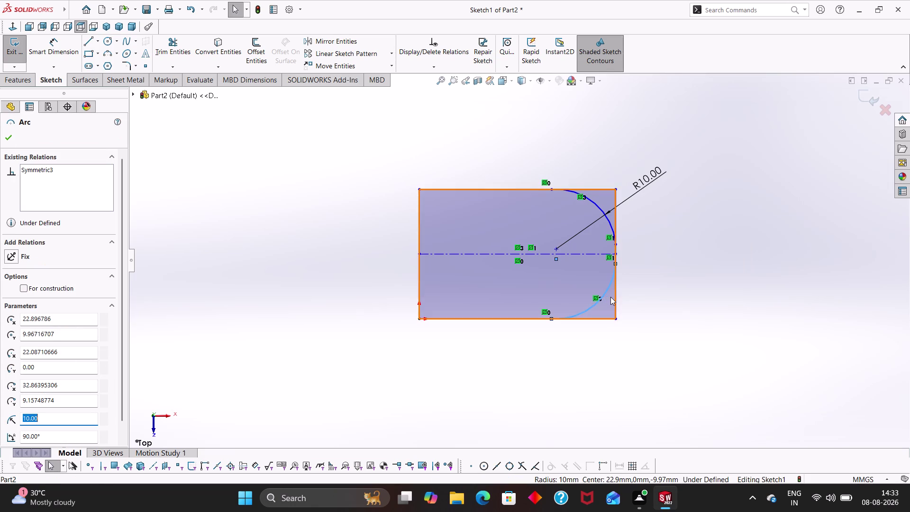
click(617, 299)
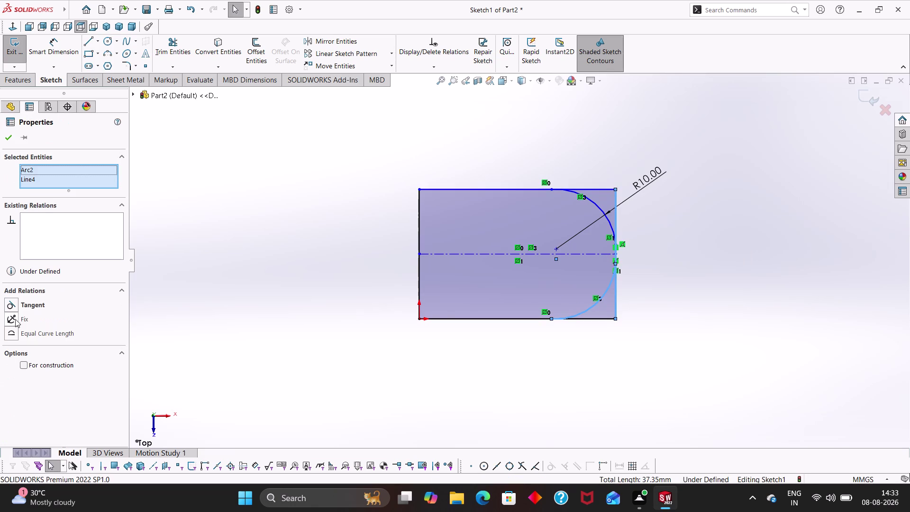
click(10, 303)
click(17, 139)
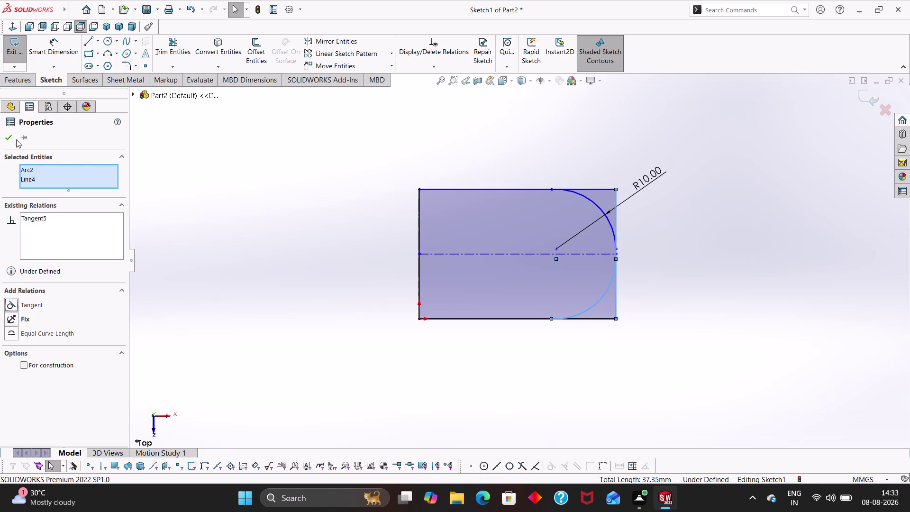
click(10, 138)
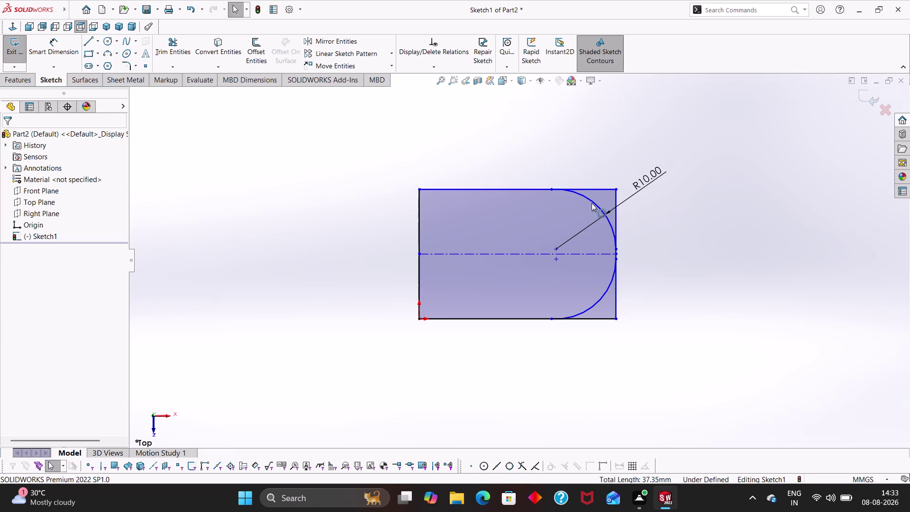
click(593, 203)
click(617, 224)
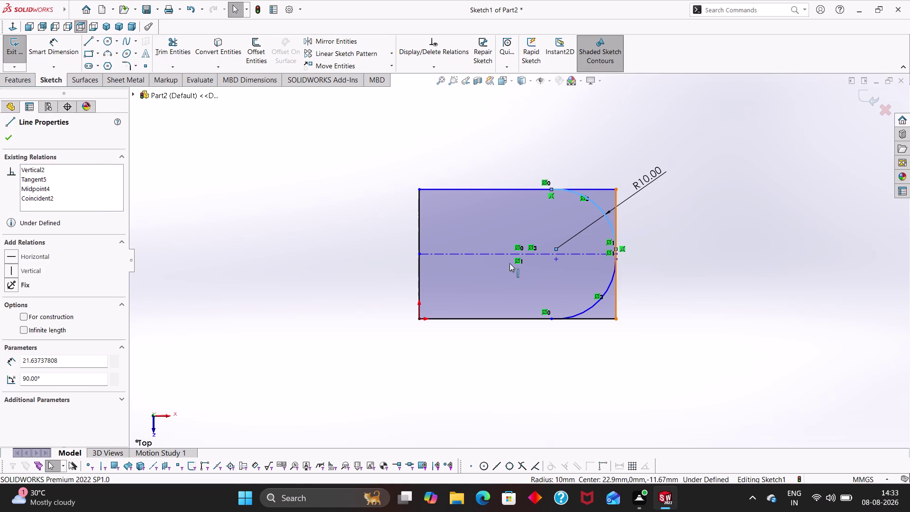
click(7, 305)
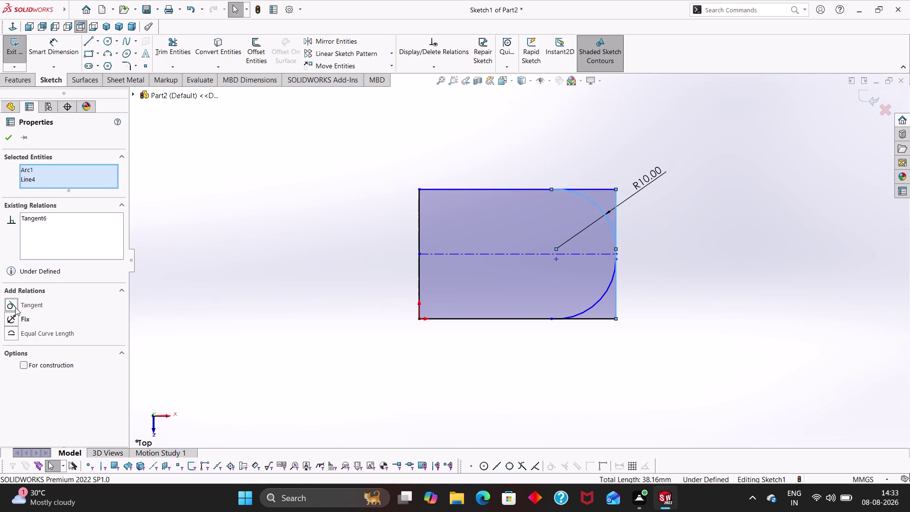
click(10, 138)
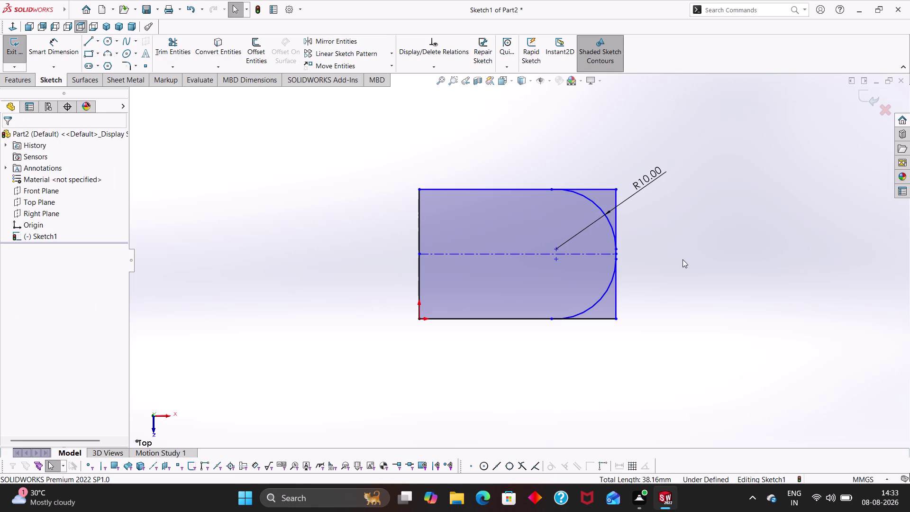
Make the upper arc tangent to the top edge and the lower arc to the bottom edge.
click(595, 204)
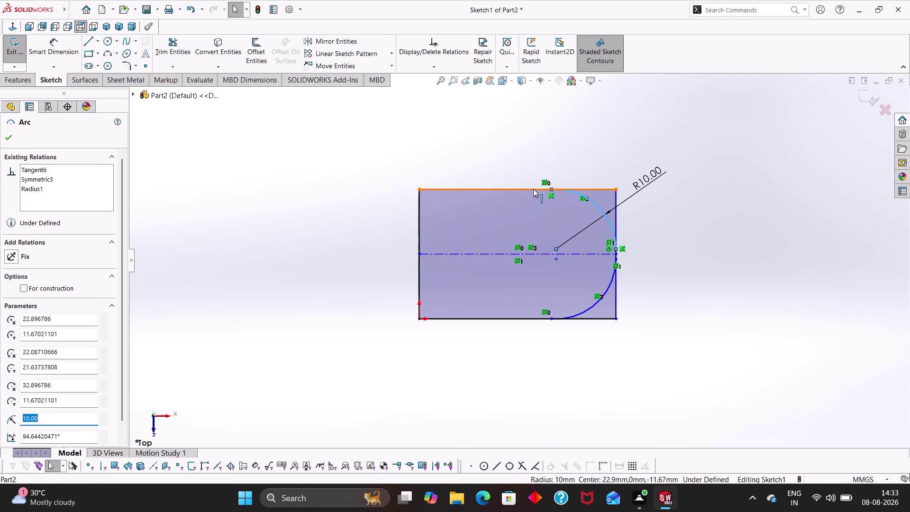
click(533, 188)
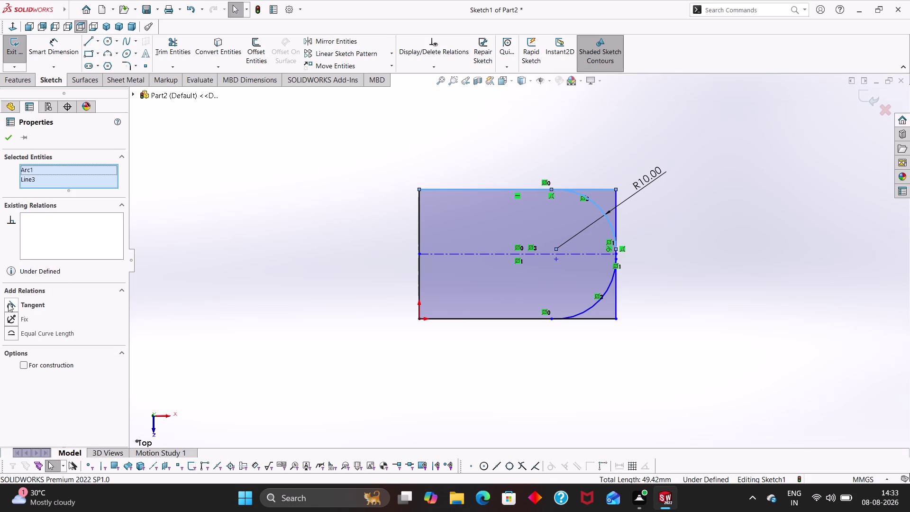
click(9, 303)
click(6, 137)
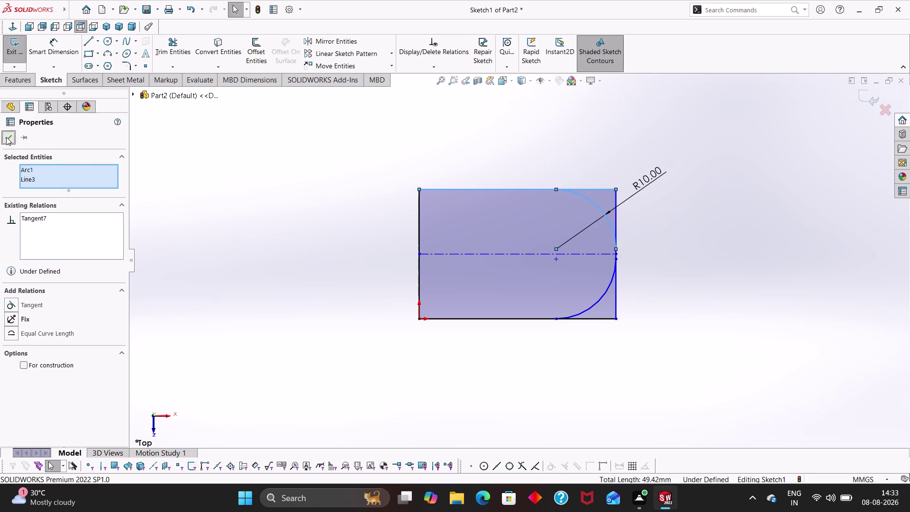
click(591, 308)
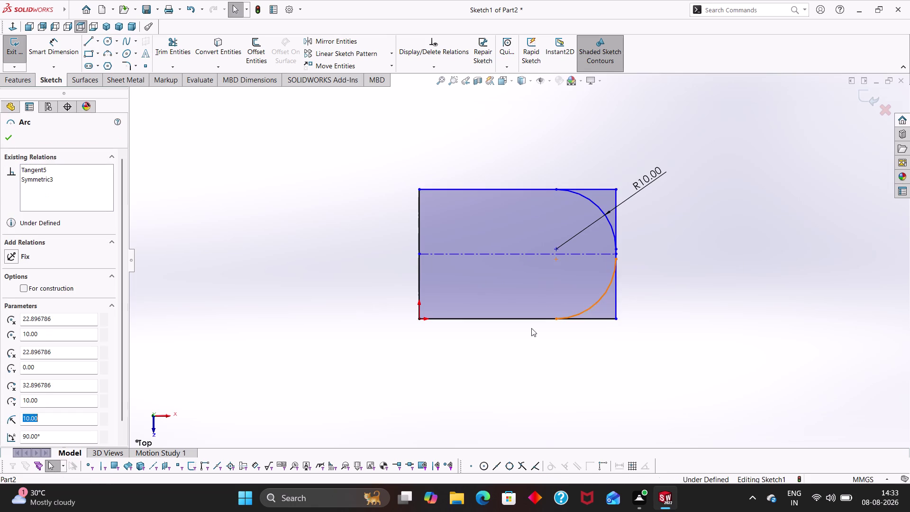
click(530, 319)
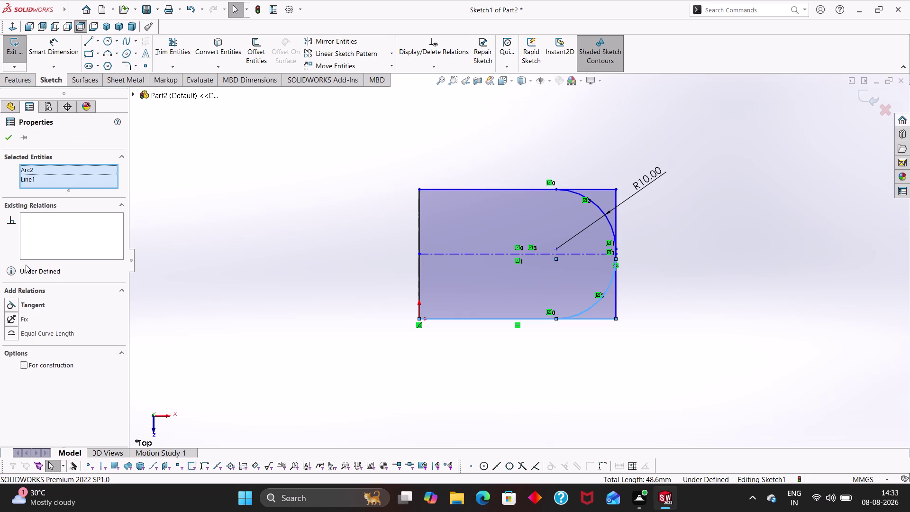
click(11, 306)
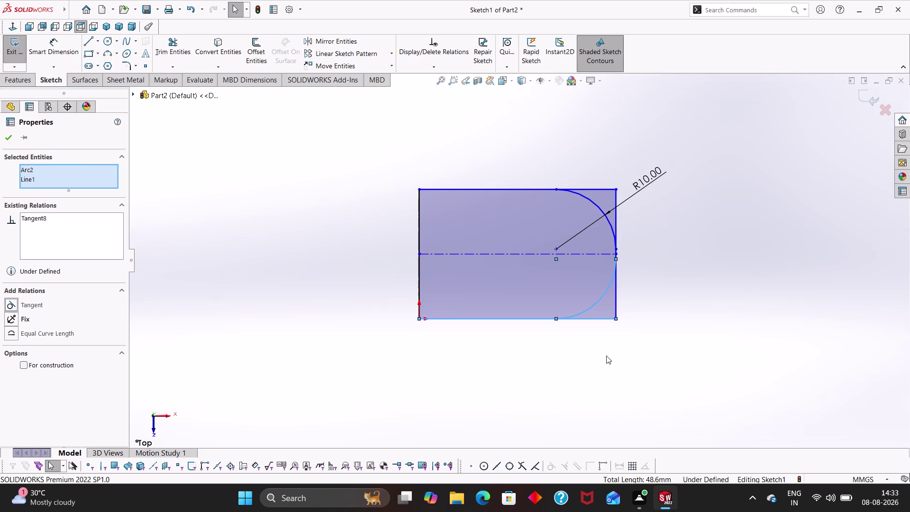
key(Escape)
key(Escape)
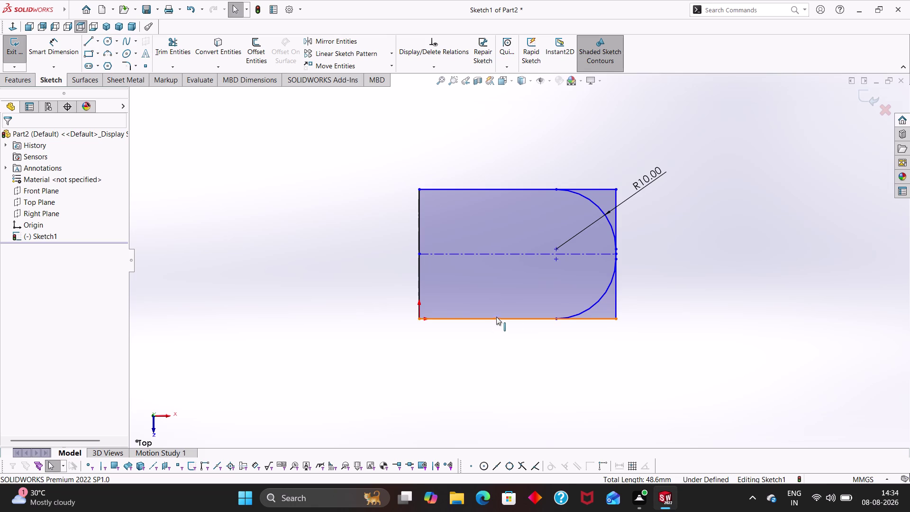
click(157, 45)
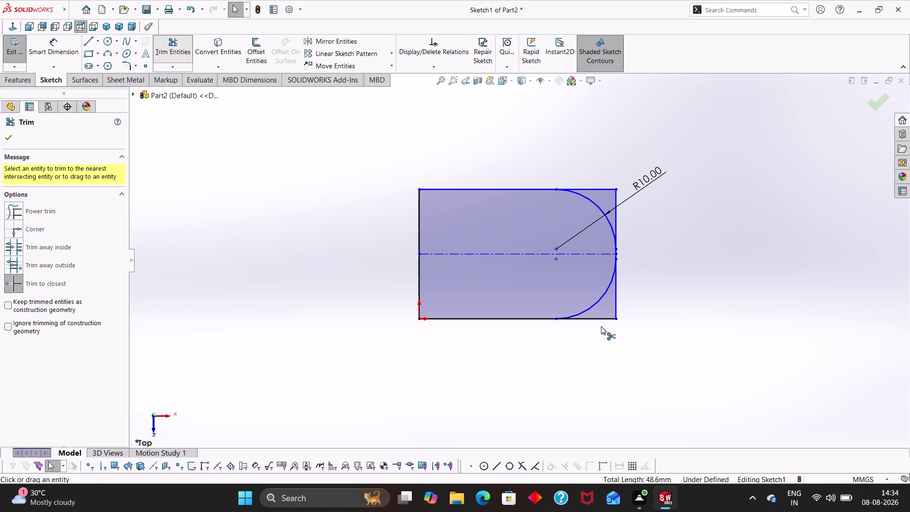
Trim the right edge and corner segments beyond the R10 arcs, accepting the relation warning.
click(607, 316)
click(617, 305)
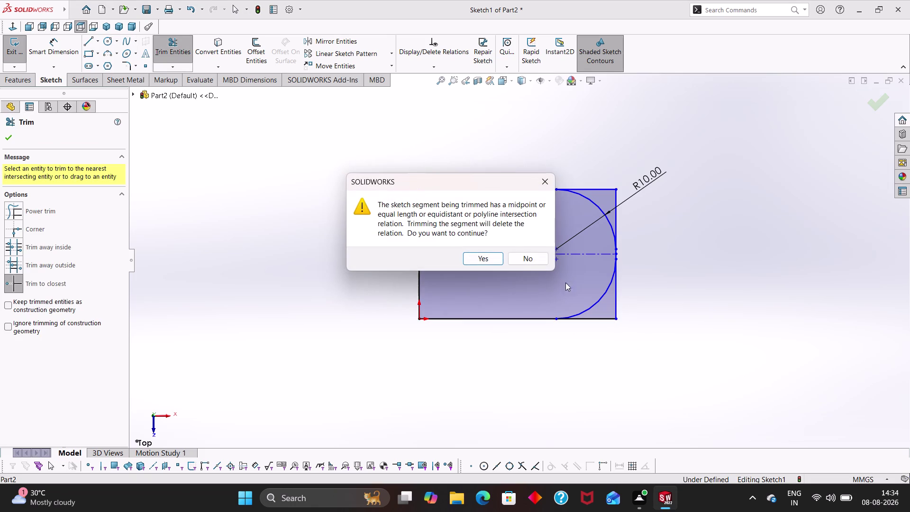
click(495, 253)
click(592, 317)
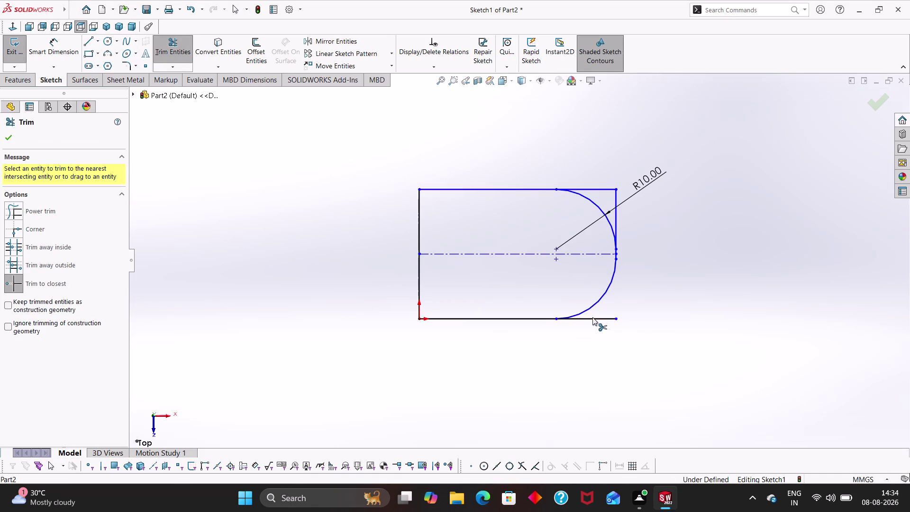
click(618, 217)
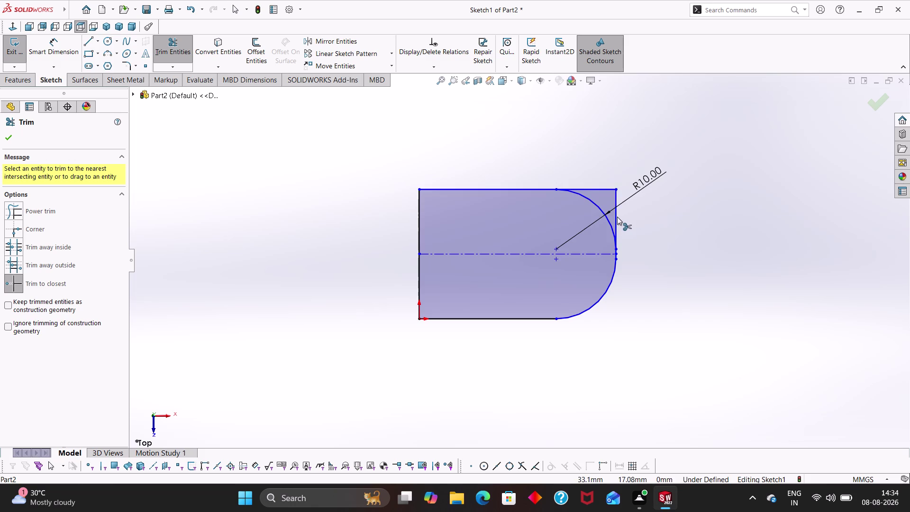
click(601, 189)
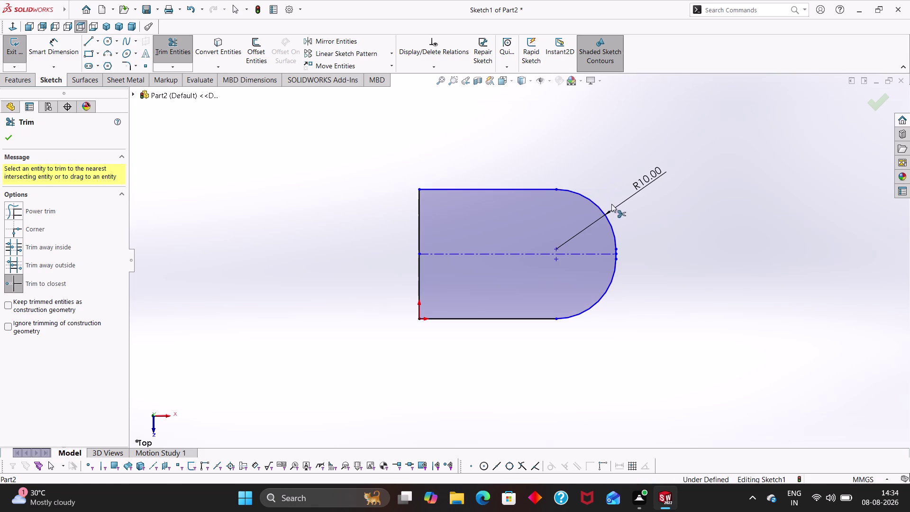
key(Escape)
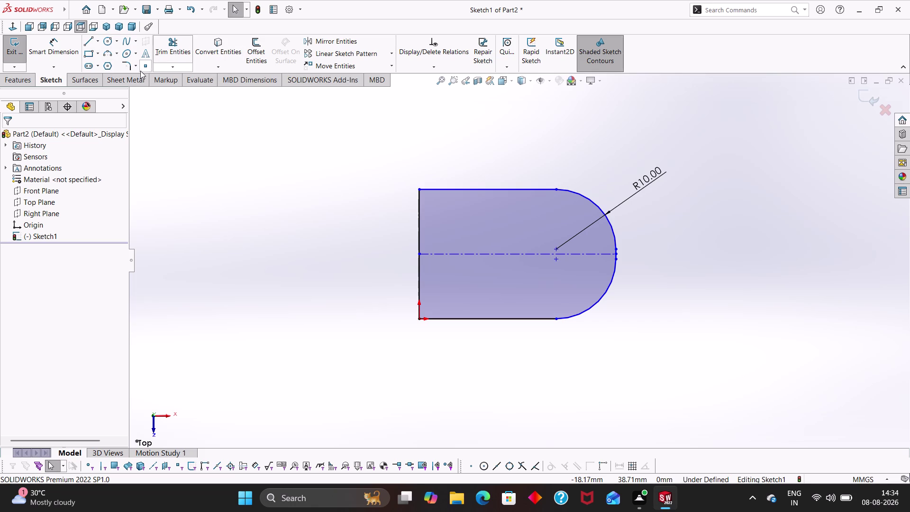
click(105, 53)
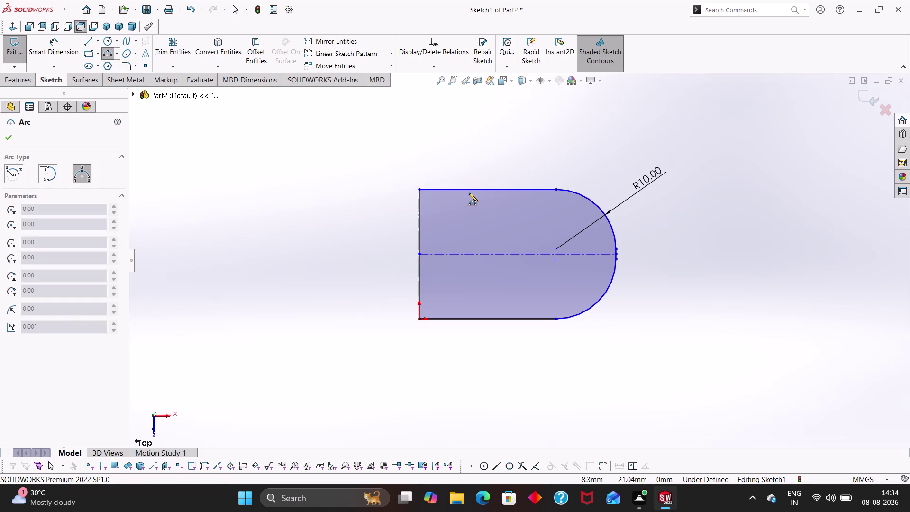
Draw a three-point arc at the rectangle's top-left corner.
click(470, 191)
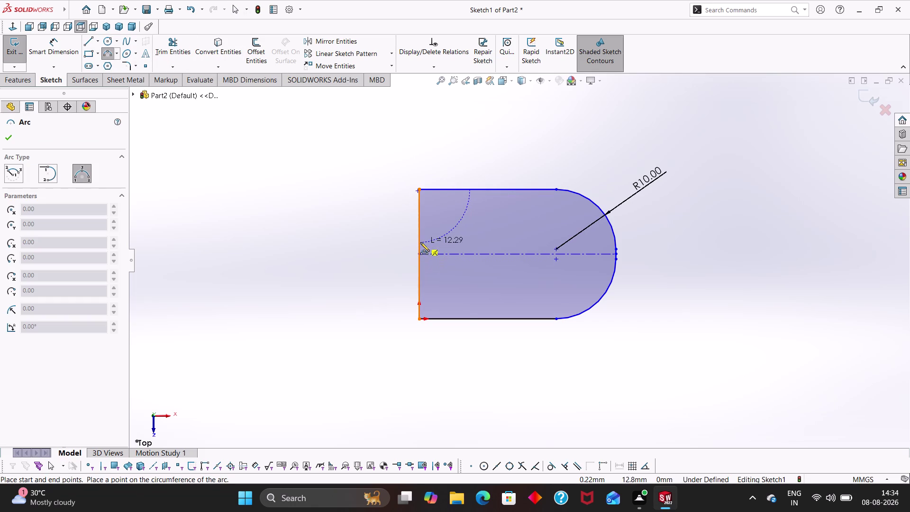
click(419, 244)
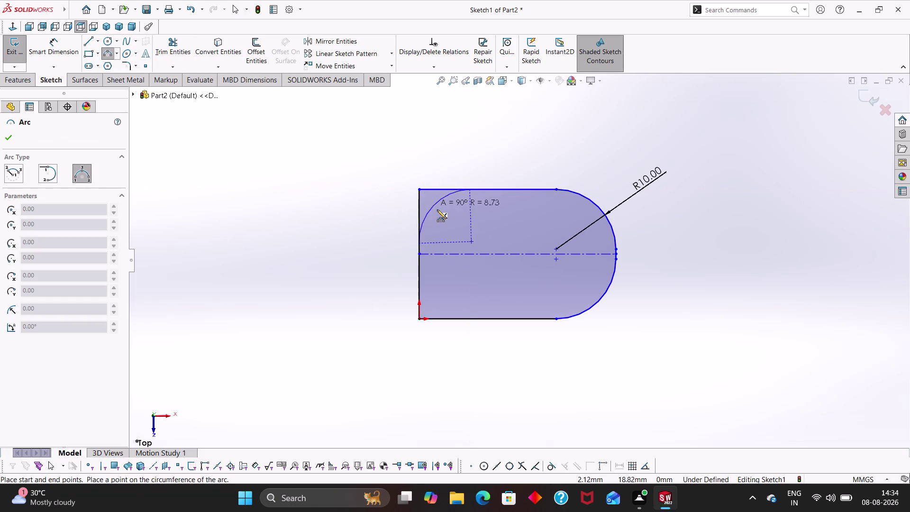
click(436, 204)
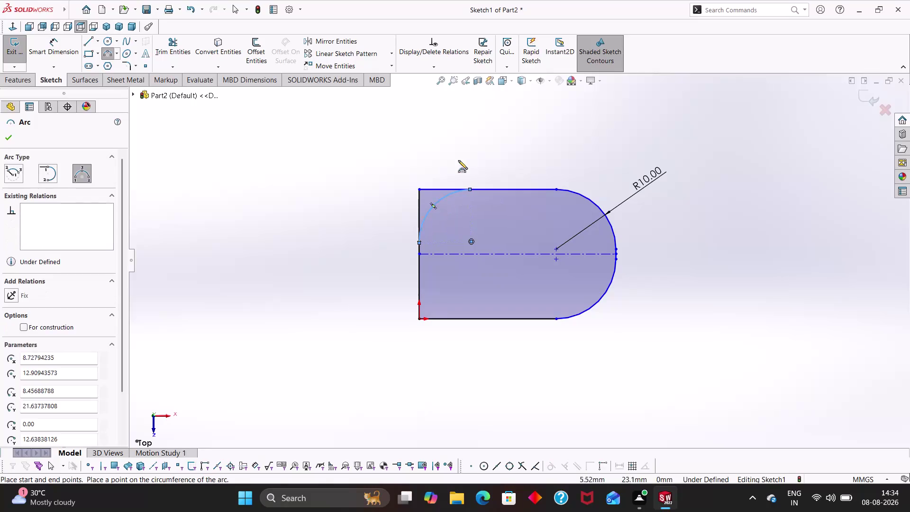
key(Escape)
Dimension the top-left arc to a 12 mm radius.
right_drag(515, 178, 494, 88)
click(438, 201)
click(396, 164)
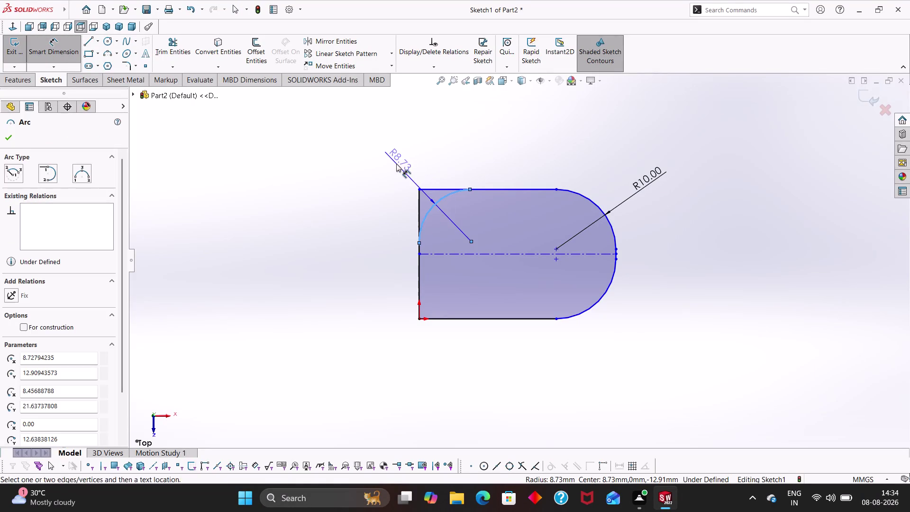
text(12)
key(Return)
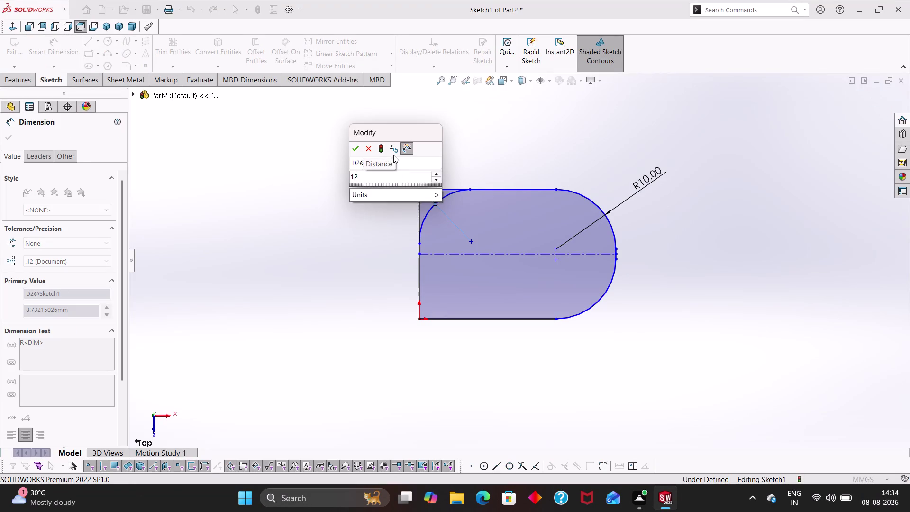
click(376, 278)
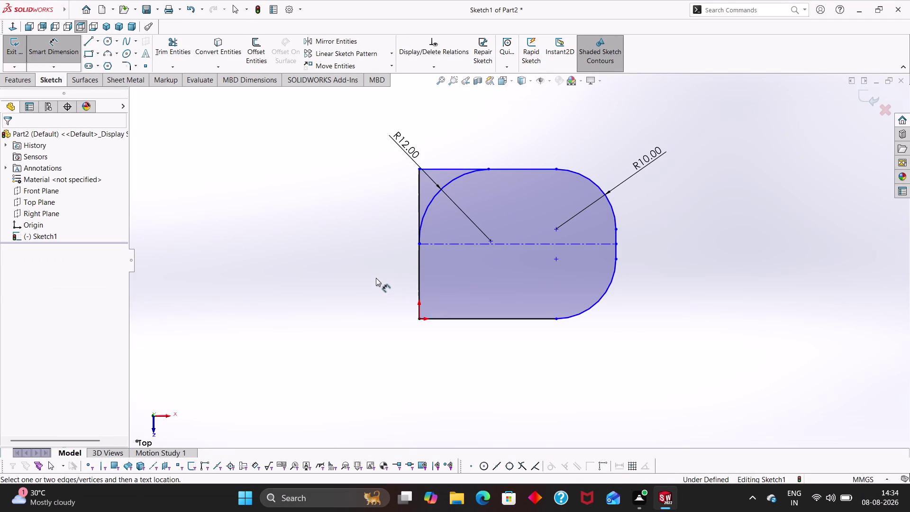
key(Escape)
key(Escape)
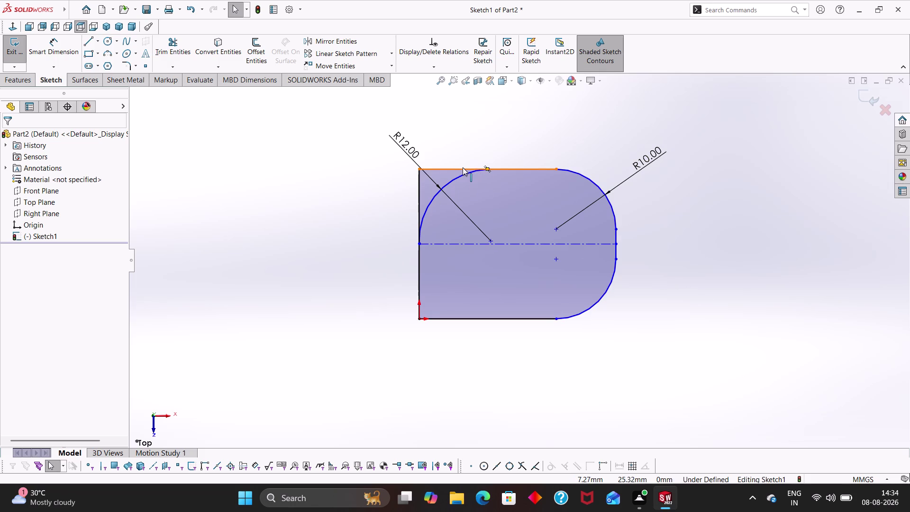
Trim the top-edge corner and the left edge above the centerline beyond the R12 arc.
click(185, 47)
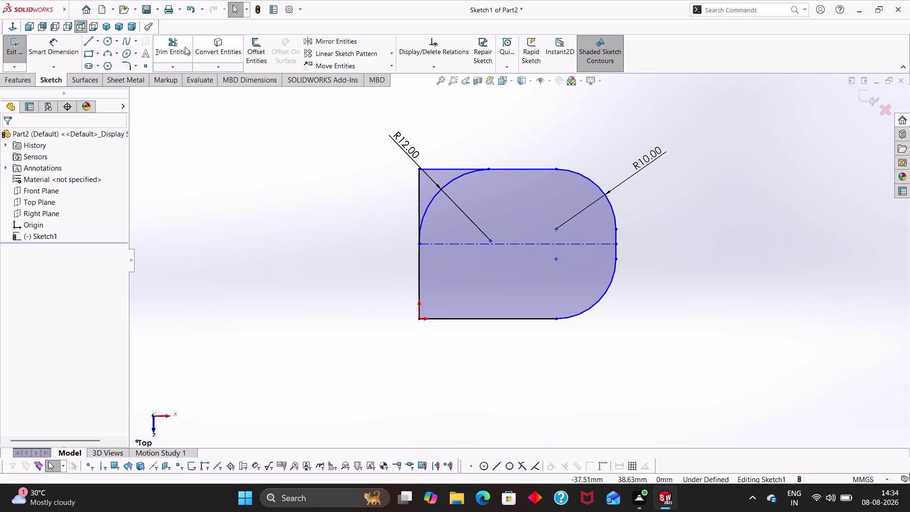
click(438, 170)
click(419, 184)
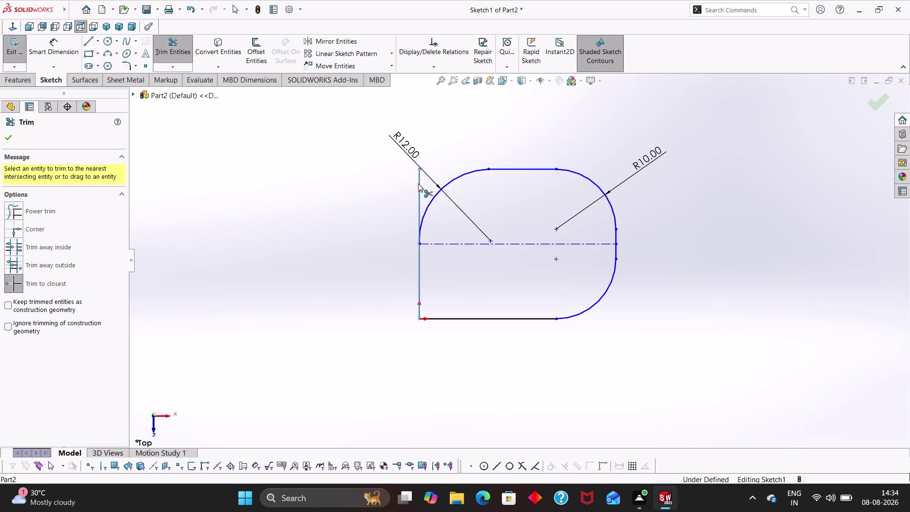
click(463, 259)
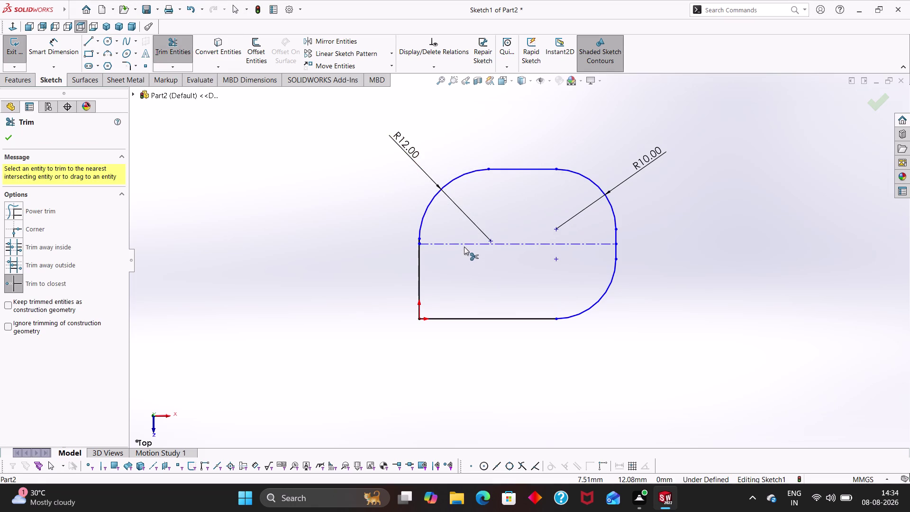
key(Escape)
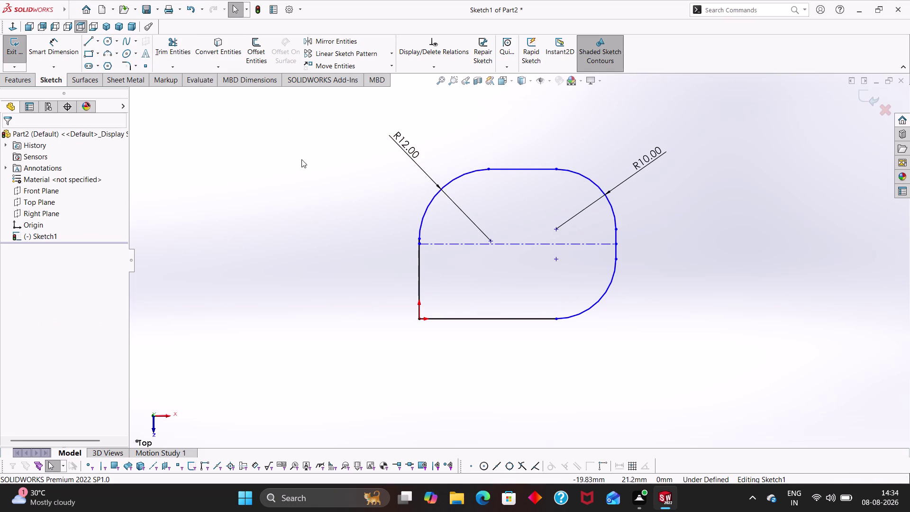
Mirror the R12 arc across the centerline to the bottom-left corner.
click(338, 36)
click(446, 186)
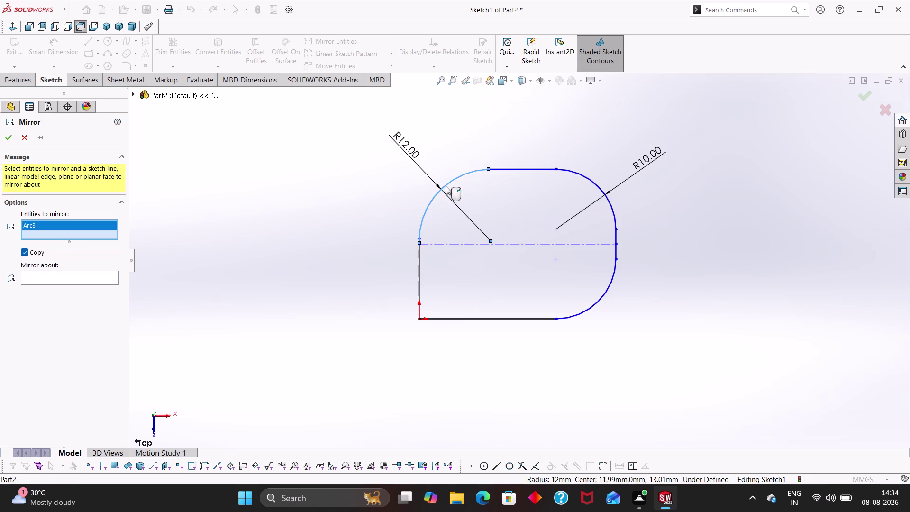
click(109, 280)
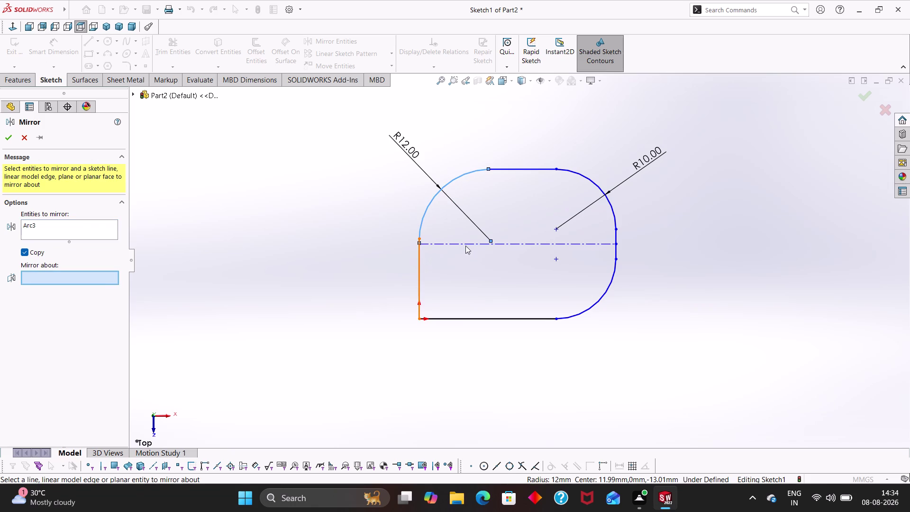
click(464, 246)
click(10, 142)
key(Escape)
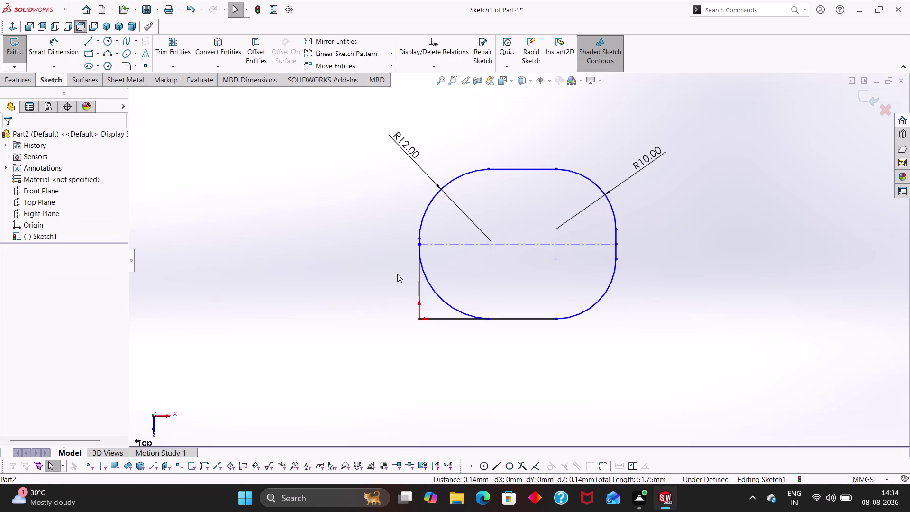
click(436, 293)
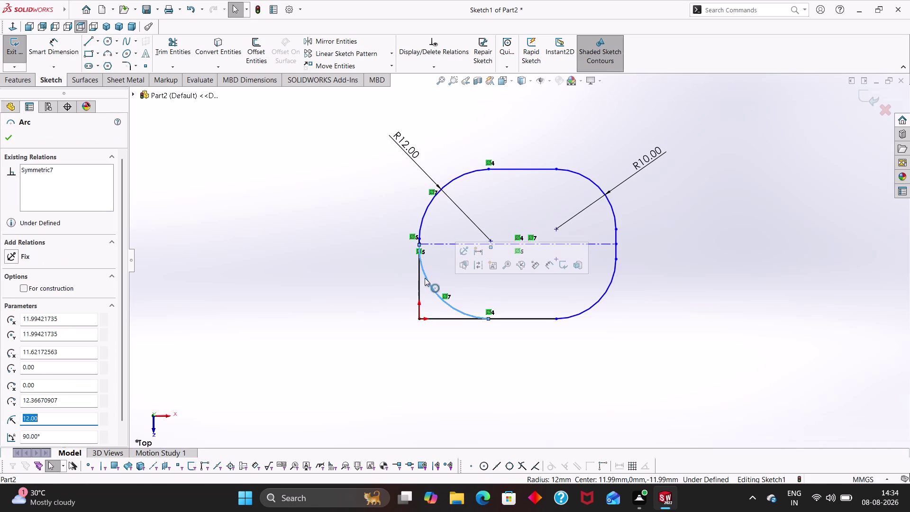
Add Tangent relations between the lower and upper R12 arcs and the left vertical line.
click(419, 279)
click(14, 302)
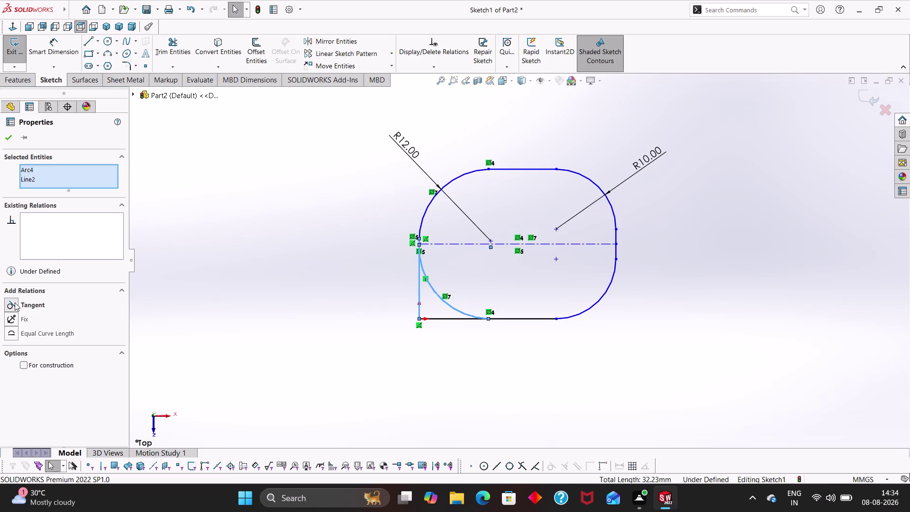
click(4, 140)
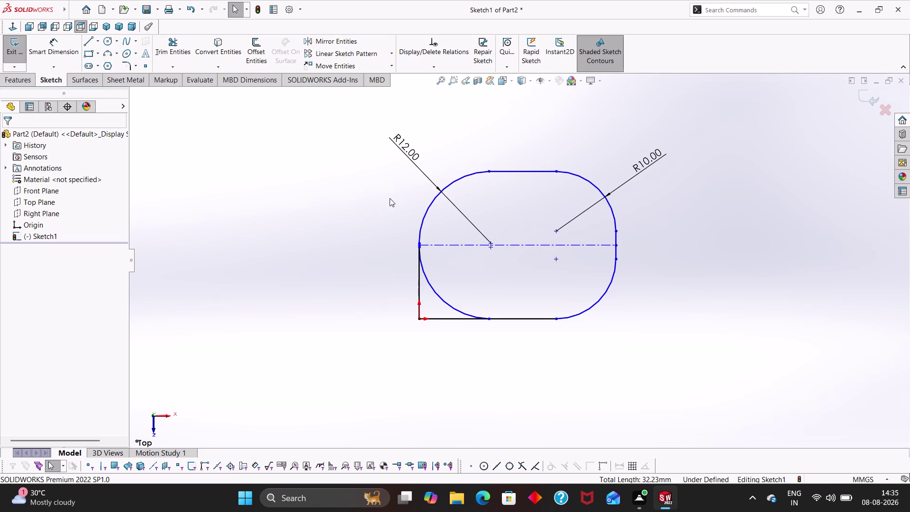
click(429, 211)
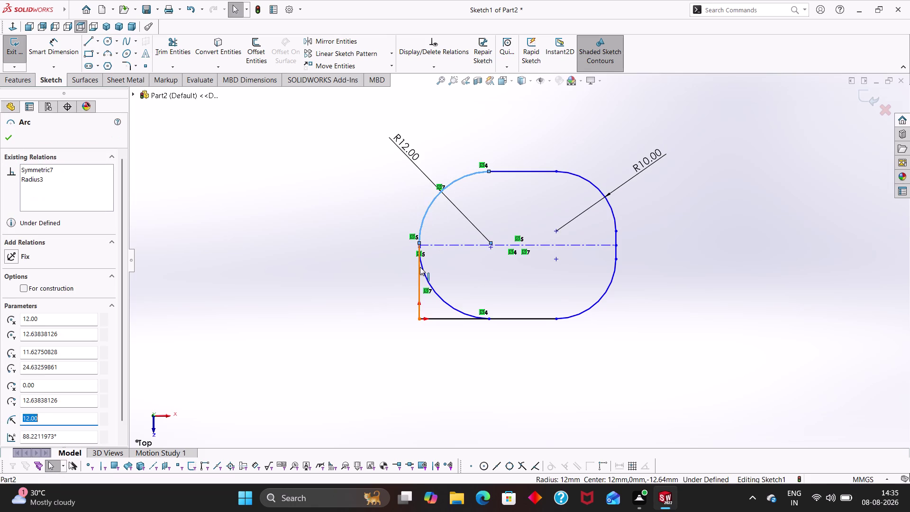
scroll(down, 3)
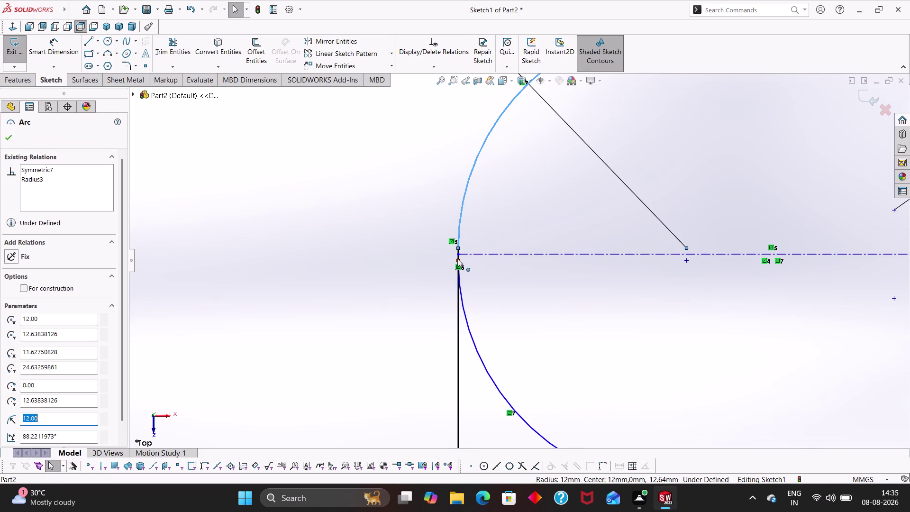
click(457, 290)
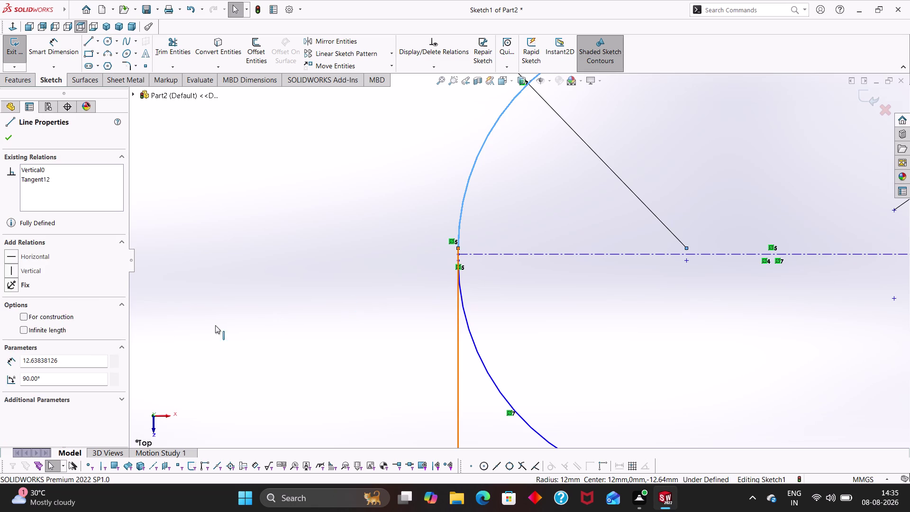
click(10, 303)
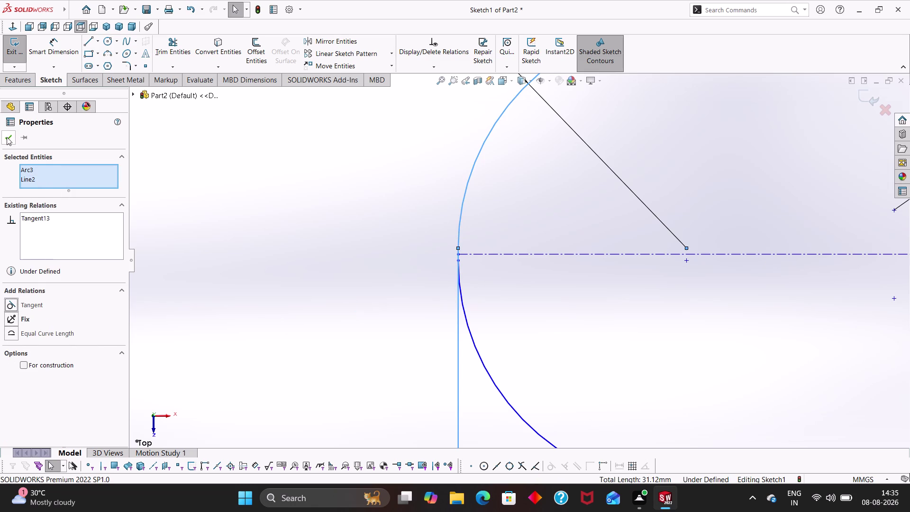
click(6, 137)
scroll(up, 3)
scroll(up, 3)
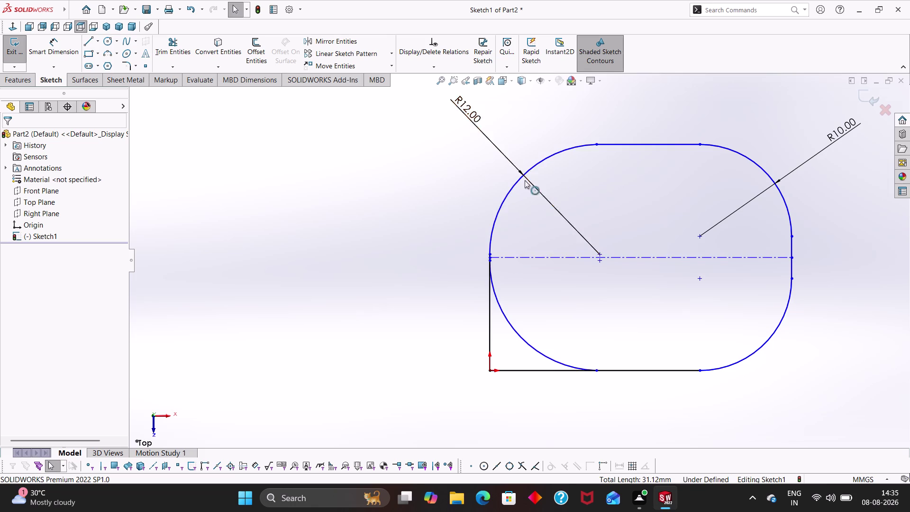
Trim the leftover bottom line and vertical line at the lower-left corner.
right_drag(428, 315, 441, 218)
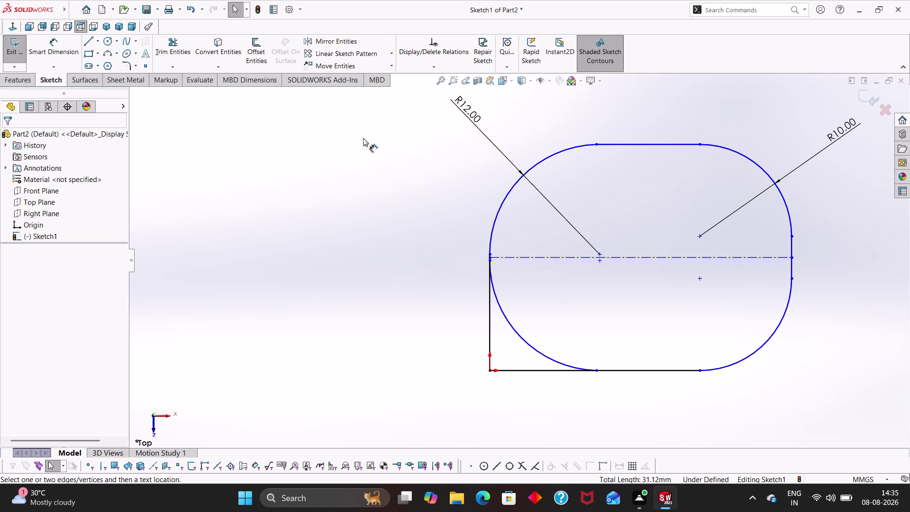
key(Escape)
key(Escape)
click(170, 47)
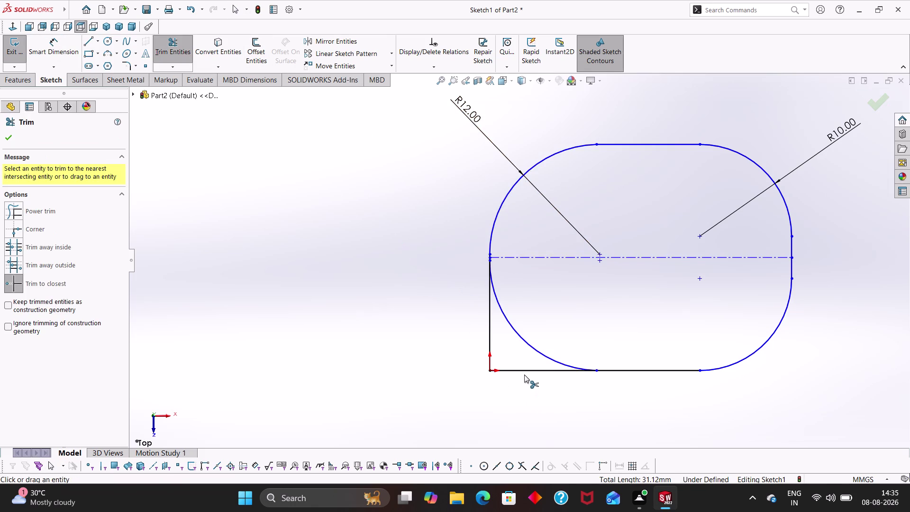
click(525, 373)
click(489, 330)
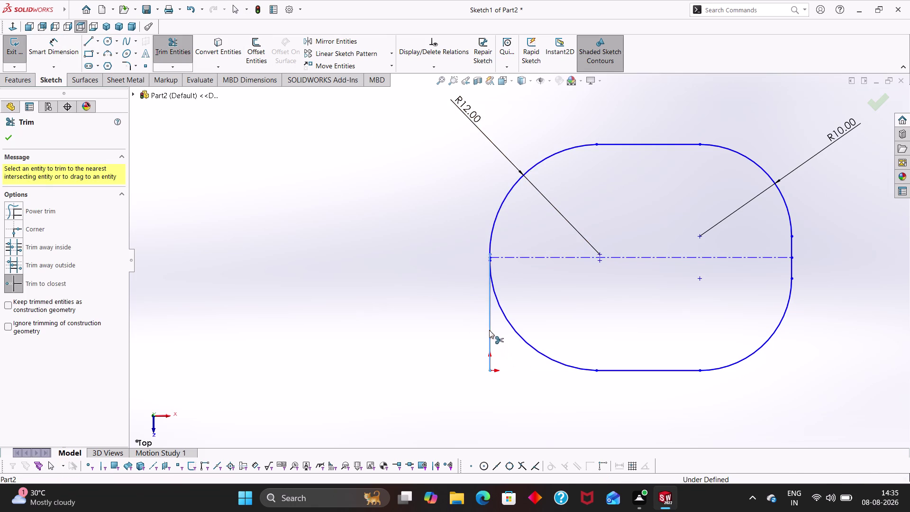
key(Escape)
key(Escape)
right_drag(469, 328, 446, 215)
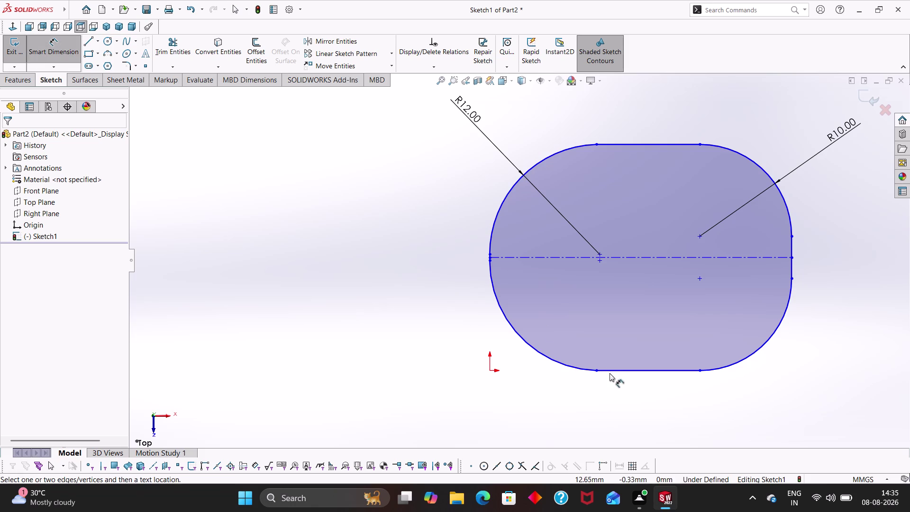
Dimension the top-to-bottom distance as 30.8 mm, placed left of the block.
click(612, 373)
click(605, 145)
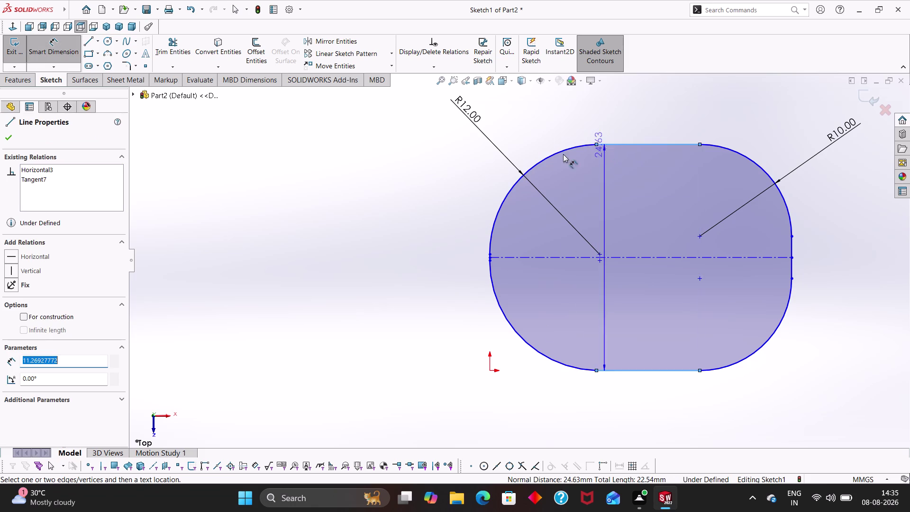
click(347, 210)
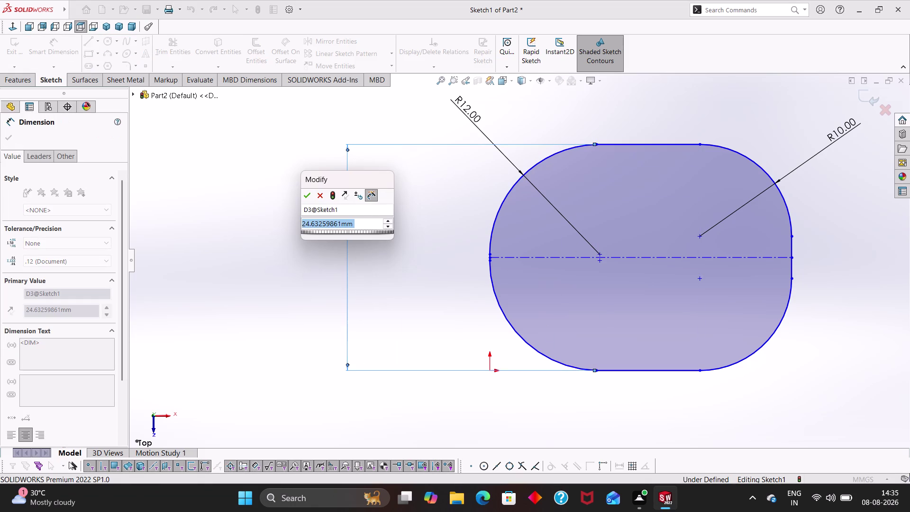
text(3)
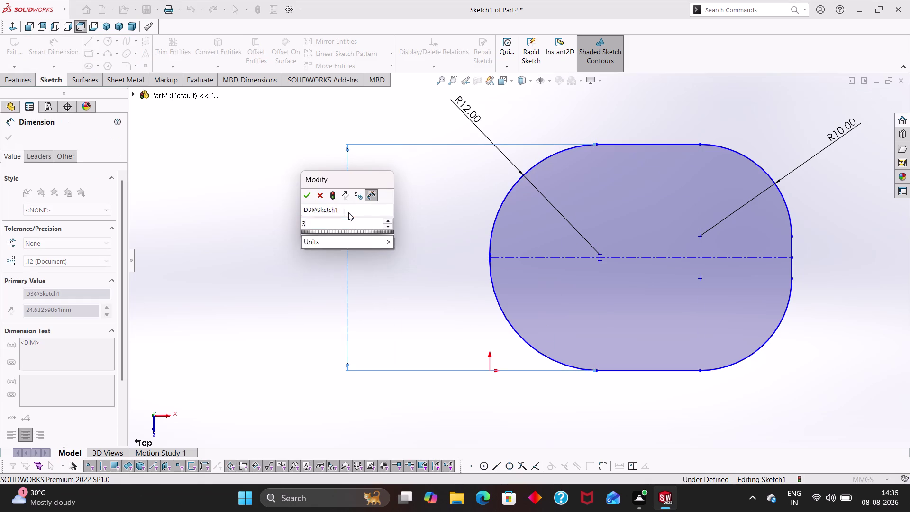
text(0.8)
key(Return)
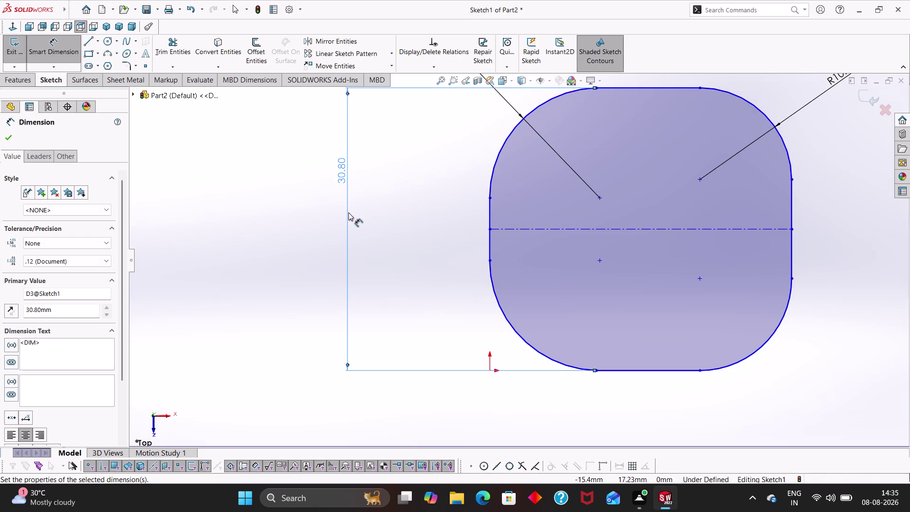
key(Escape)
scroll(up, 3)
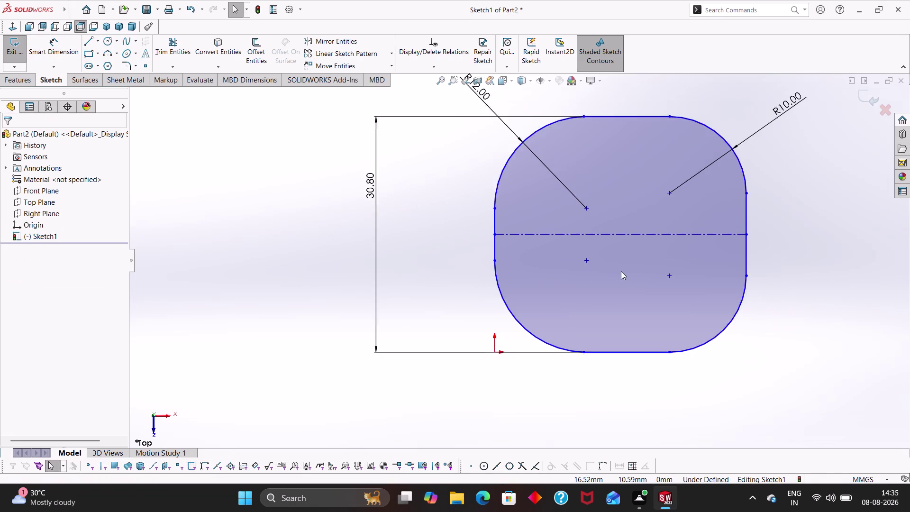
scroll(up, 3)
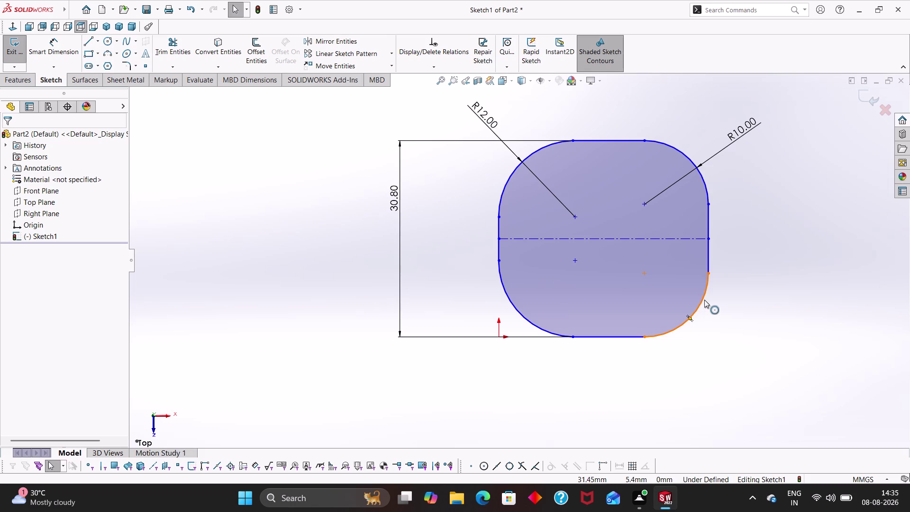
right_drag(757, 310, 764, 232)
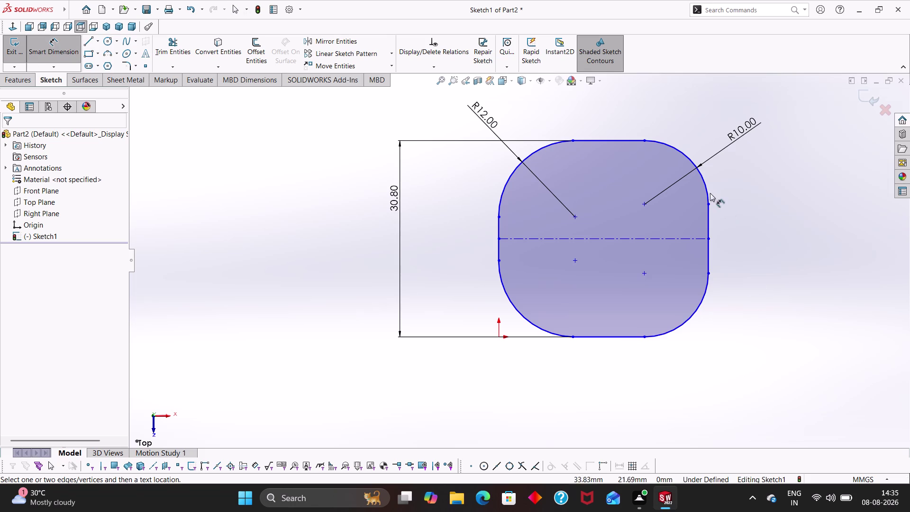
Add a height dimension between the right arc endpoints, then delete a conflicting relation and dimension.
click(644, 138)
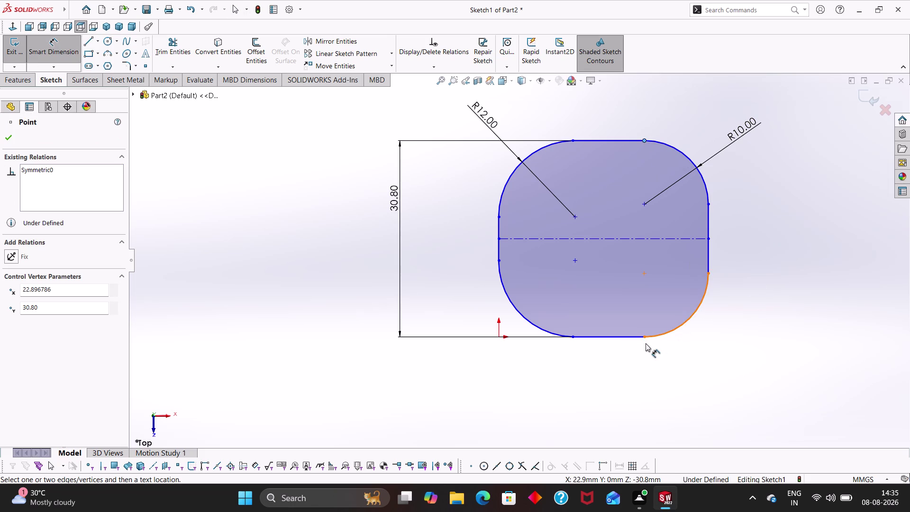
click(644, 338)
click(759, 246)
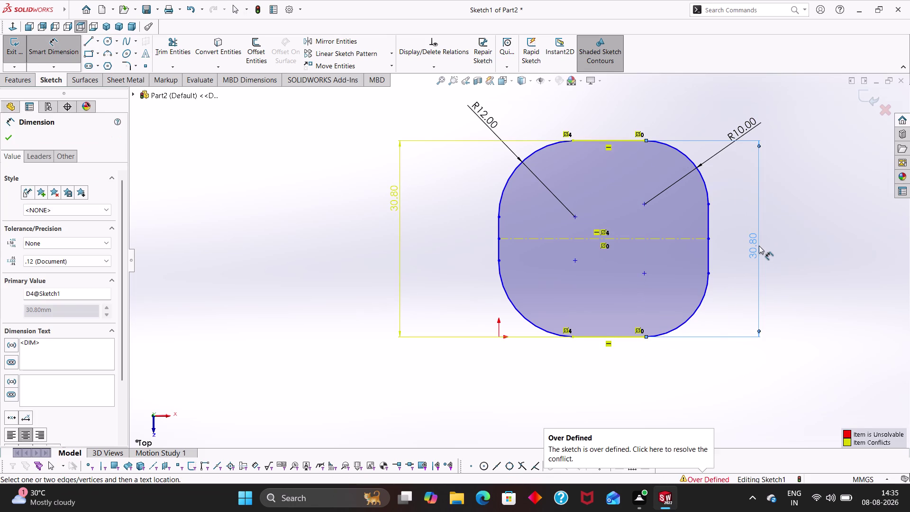
click(609, 148)
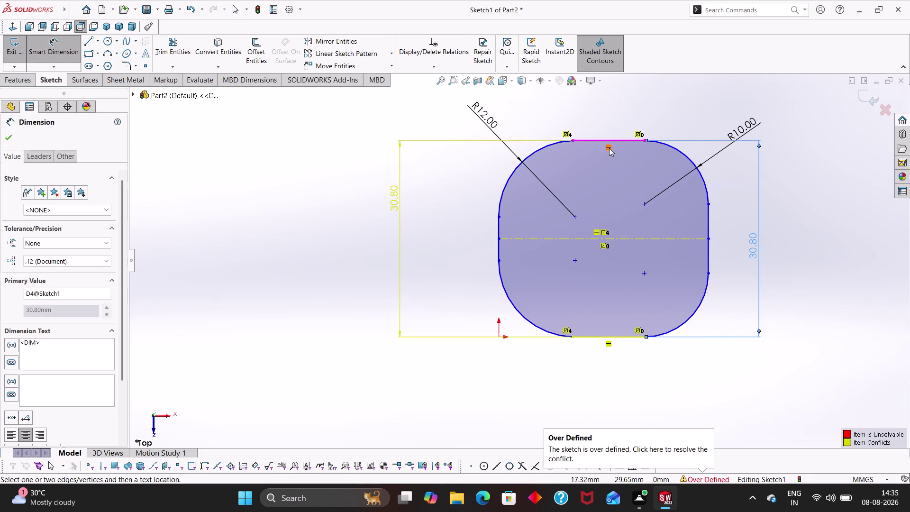
key(Delete)
click(610, 149)
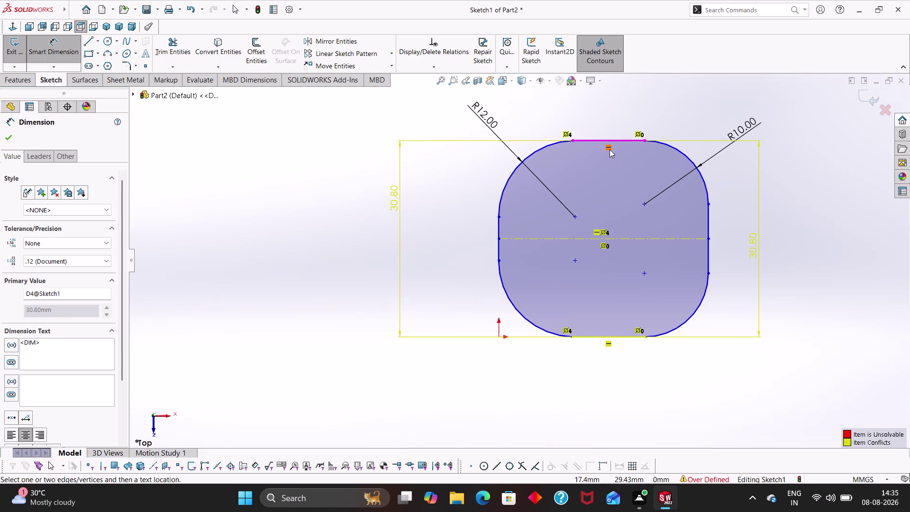
click(759, 229)
key(Delete)
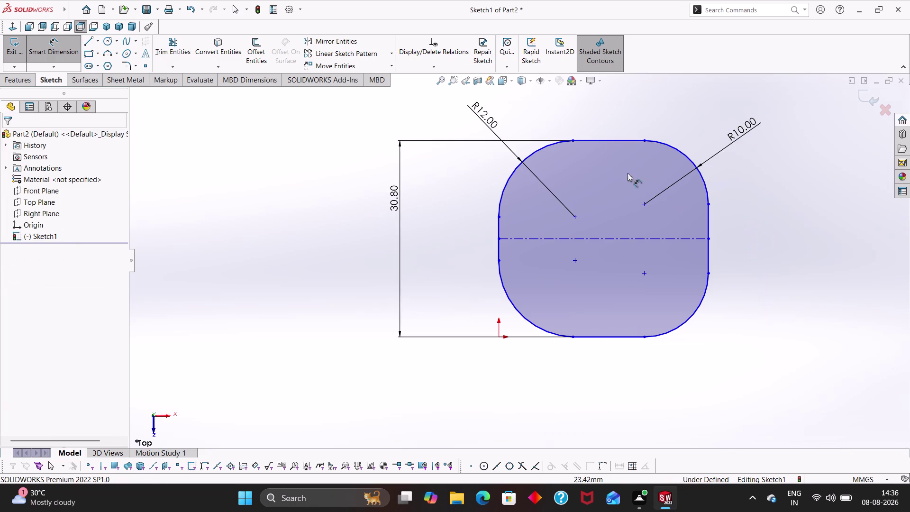
Delete further conflicting relations on the top and bottom edges.
click(604, 139)
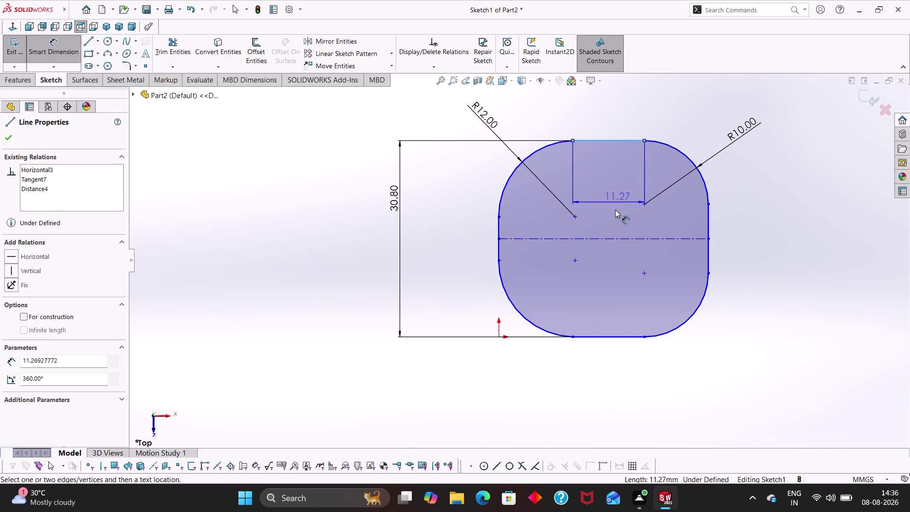
key(Escape)
key(Escape)
click(604, 142)
click(609, 148)
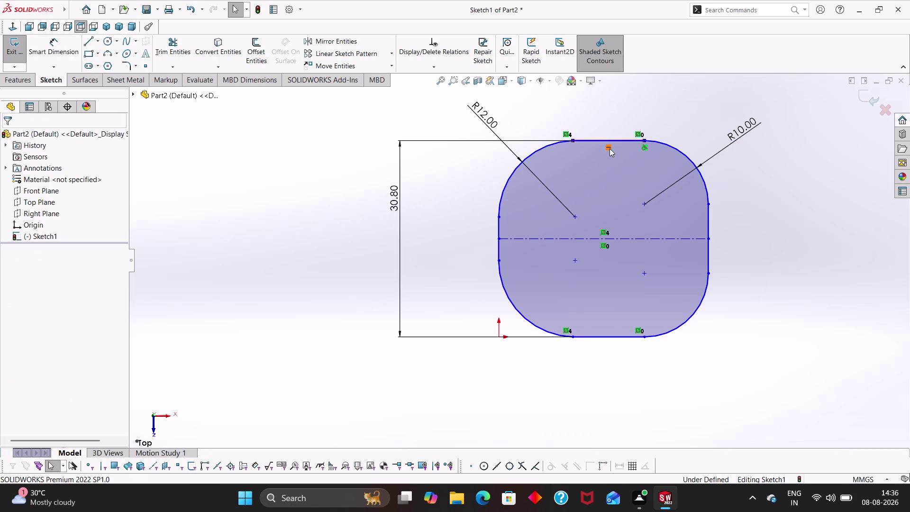
key(Delete)
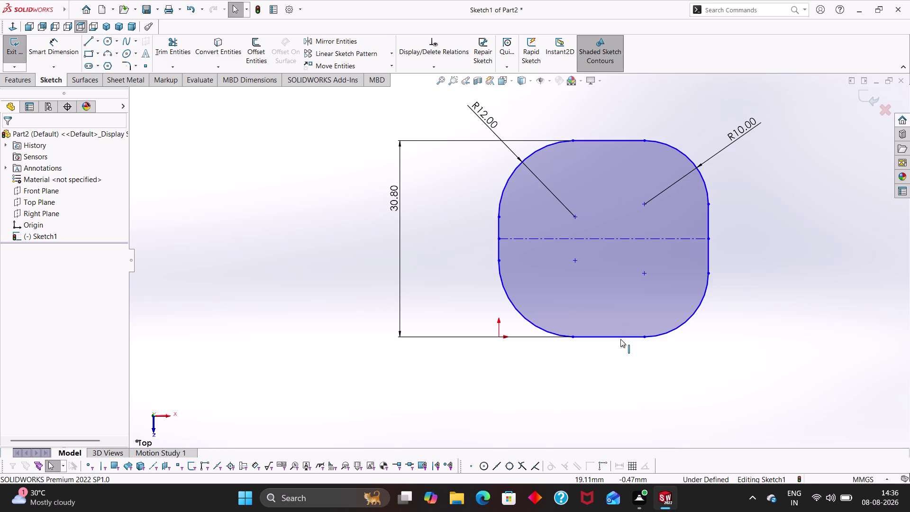
click(621, 338)
click(610, 345)
key(Delete)
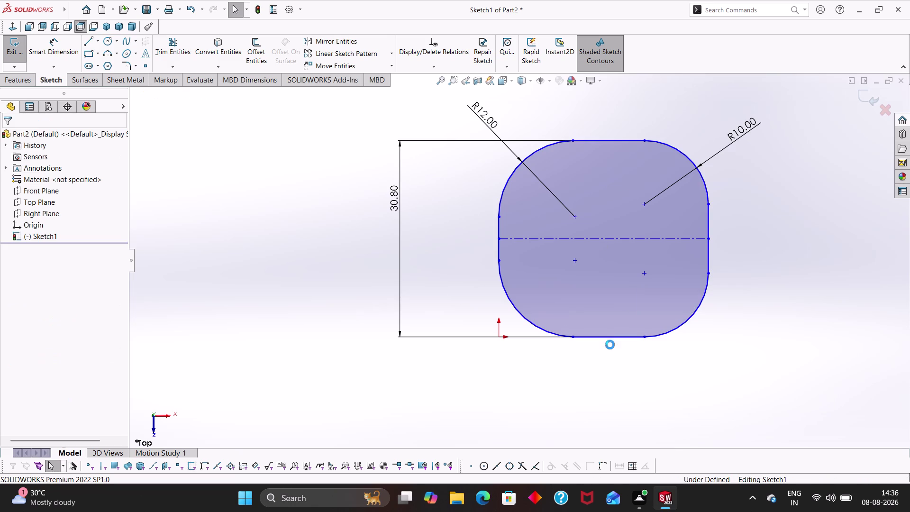
right_drag(770, 288, 743, 198)
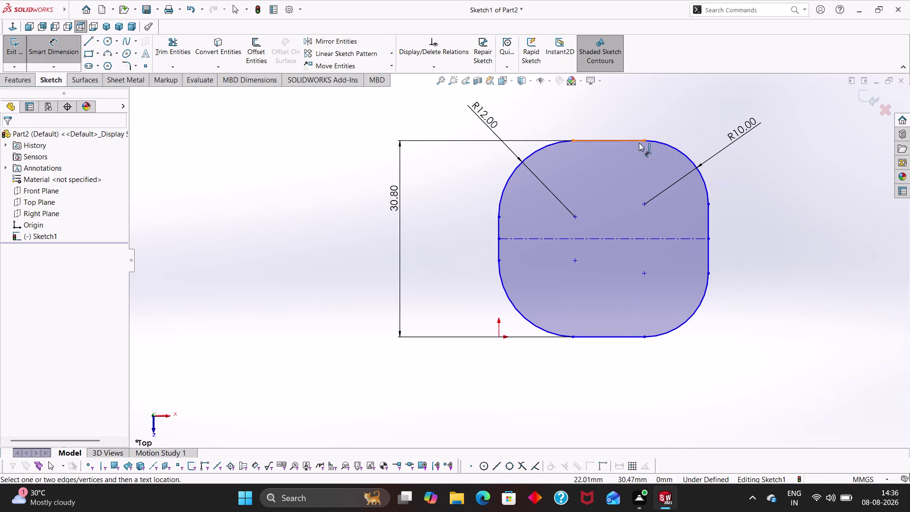
Re-add the right-side height dimension between the right arc's top and bottom endpoints.
click(646, 141)
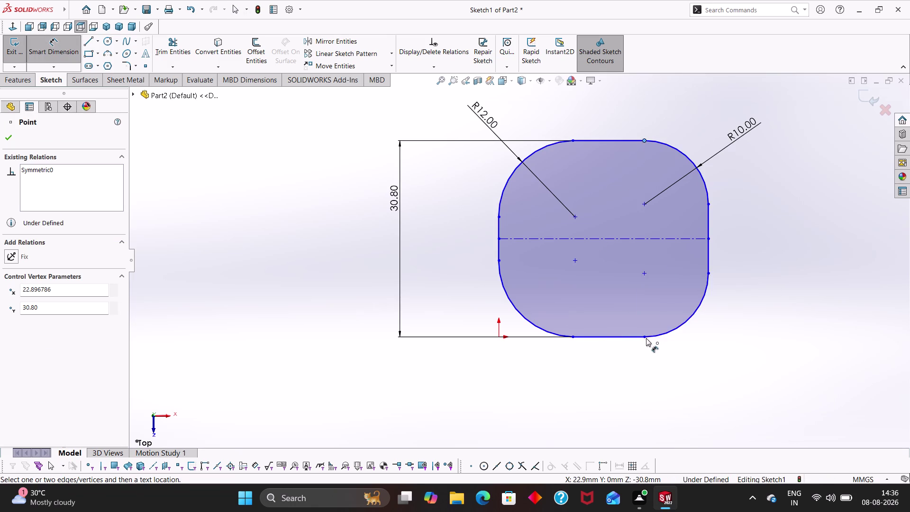
click(645, 337)
click(751, 262)
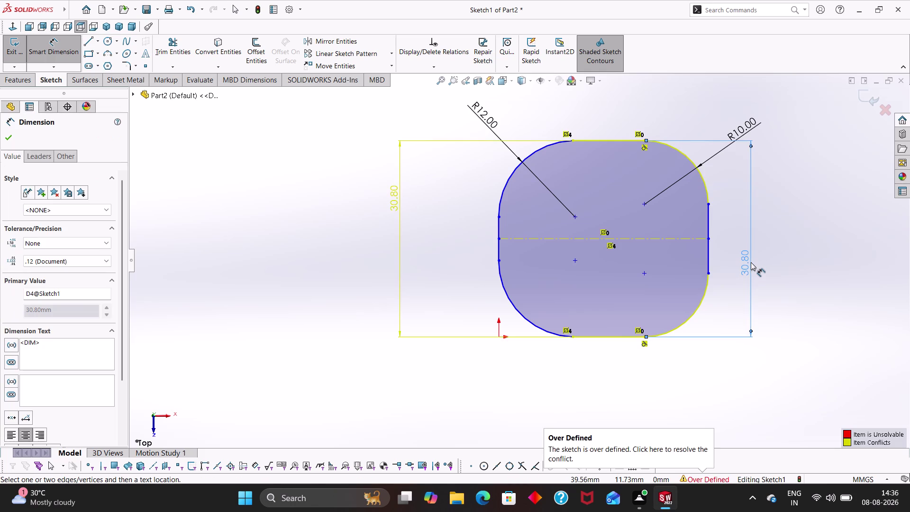
key(Escape)
key(Escape)
key(Escape)
Delete two conflicting tangent relations and start editing the right height dimension's value.
click(565, 135)
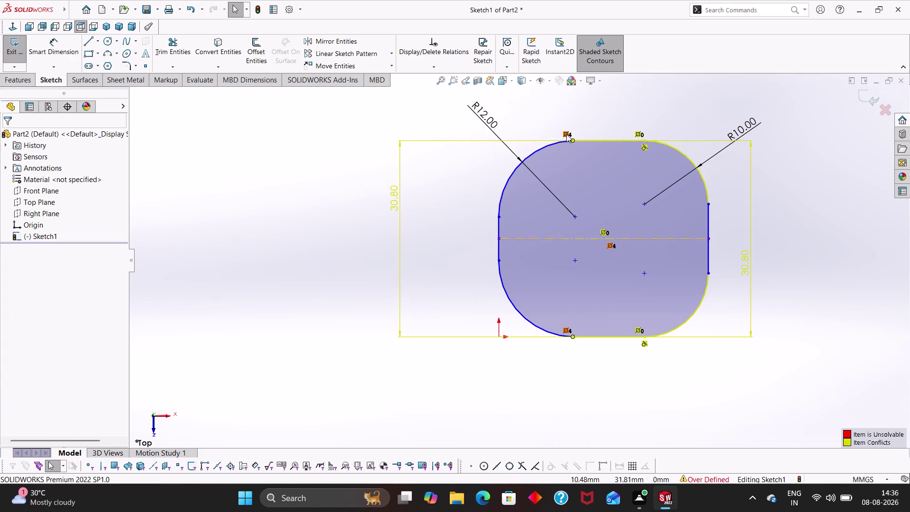
key(Delete)
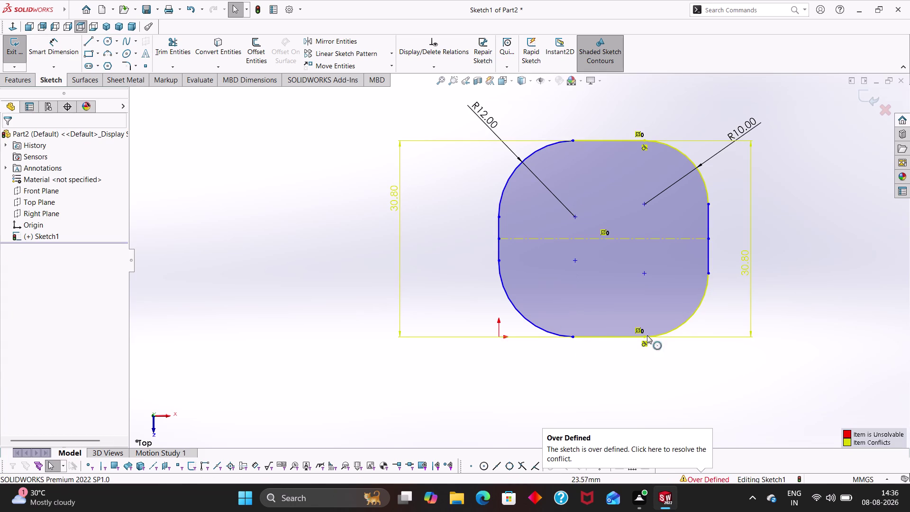
click(636, 331)
key(Delete)
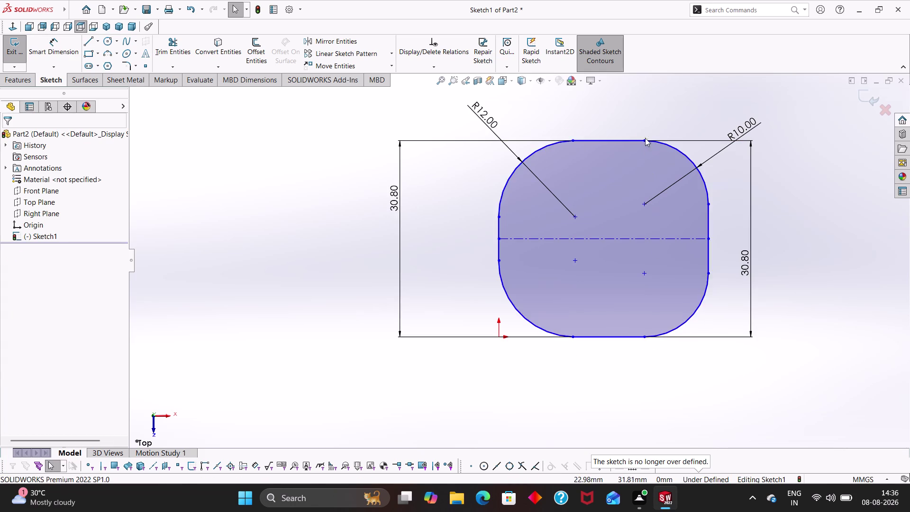
double_click(747, 266)
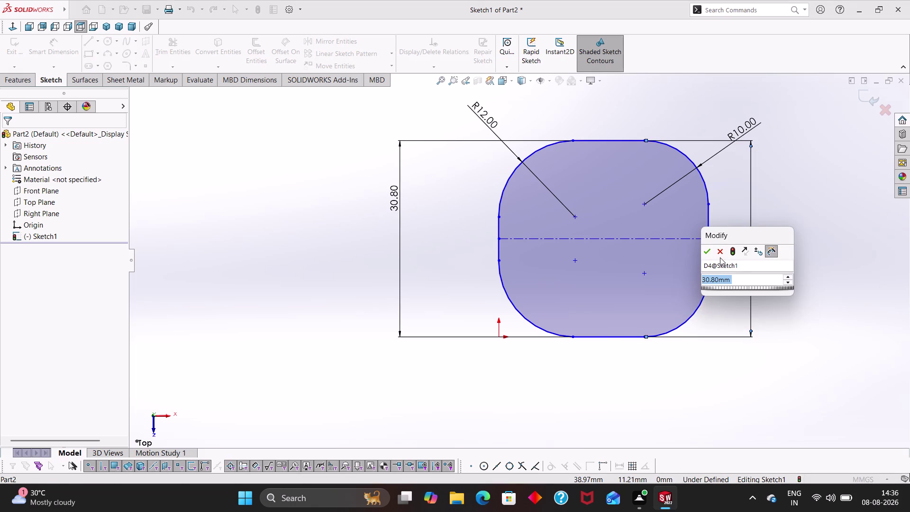
Try 29.3 mm for the right height and dismiss the invalid geometry warning.
text(29.3)
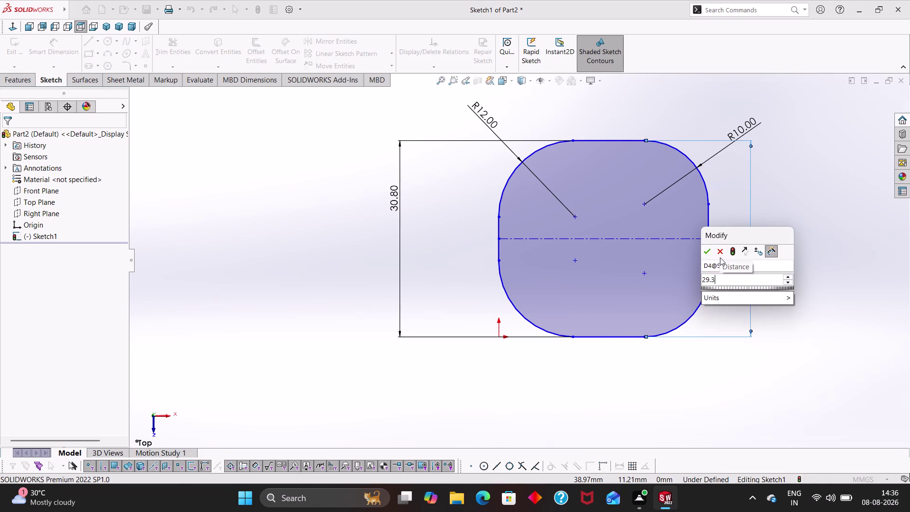
key(Return)
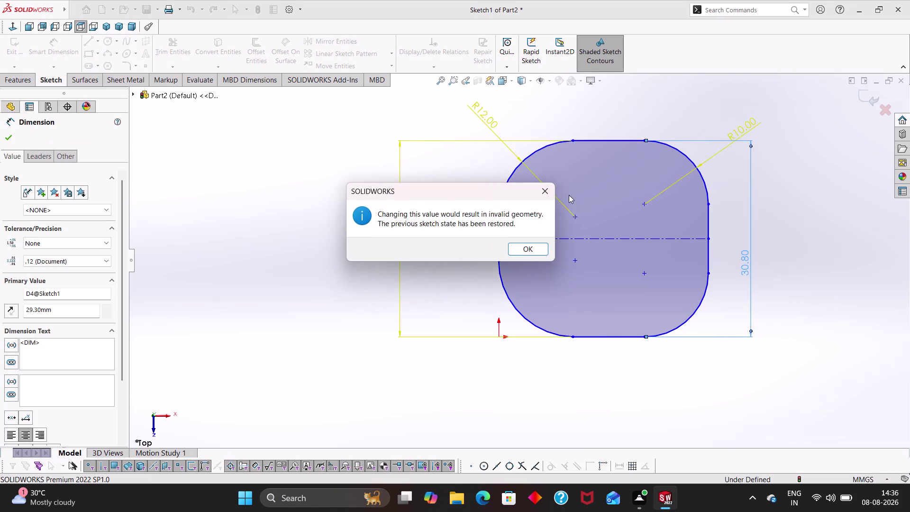
click(536, 250)
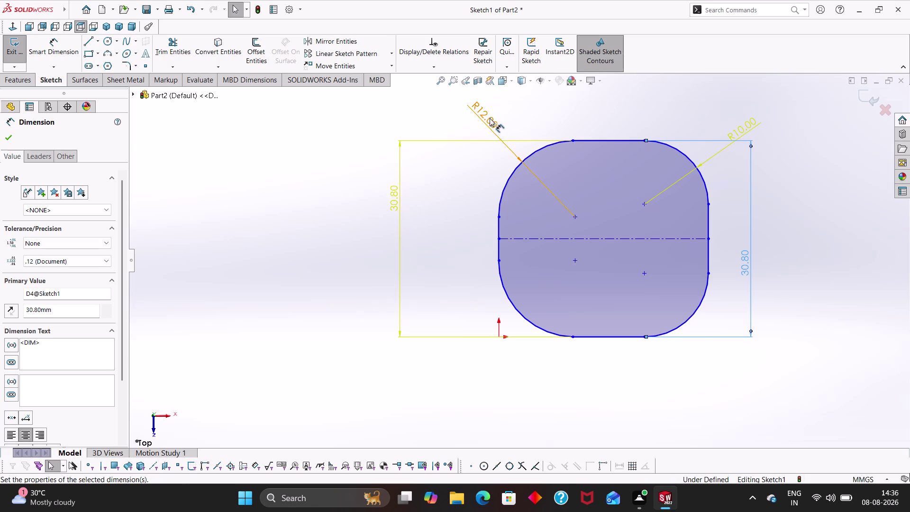
Delete the R12 radius dimensions and the right-side dimension.
click(488, 116)
key(Escape)
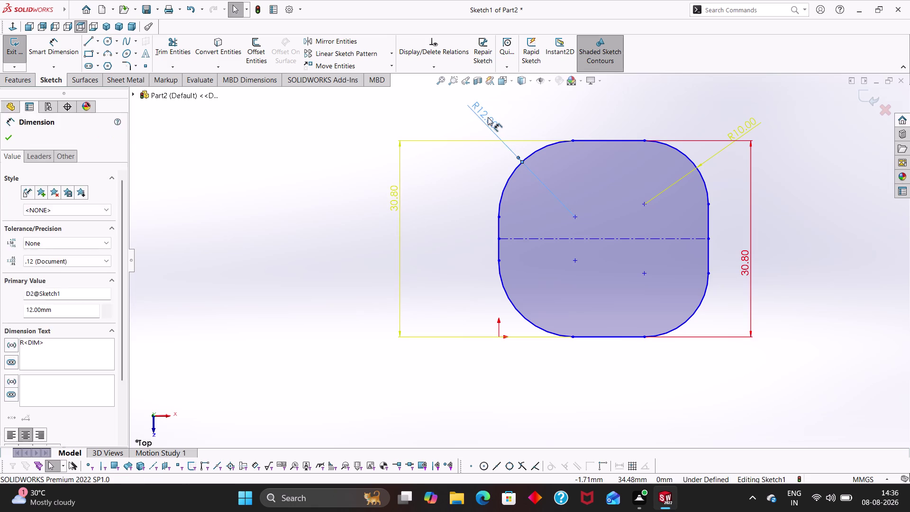
key(Delete)
click(737, 131)
key(Delete)
key(Delete)
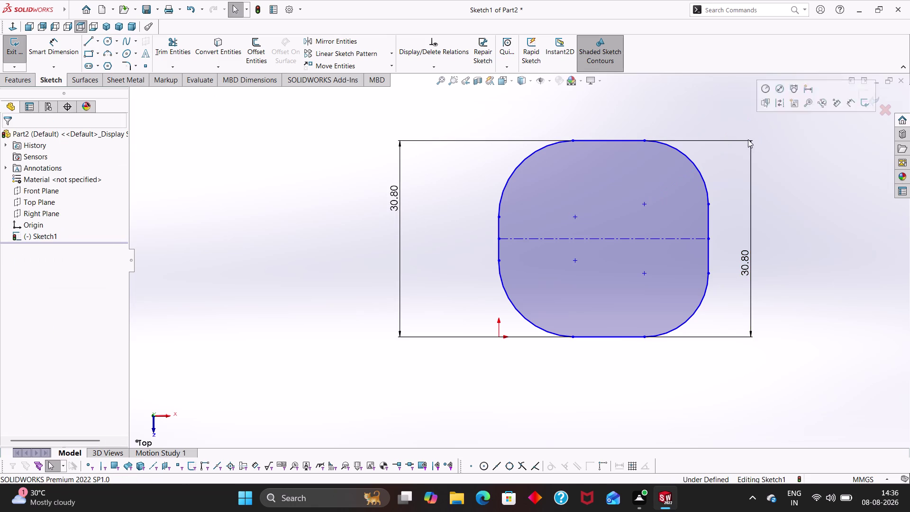
click(753, 250)
key(Delete)
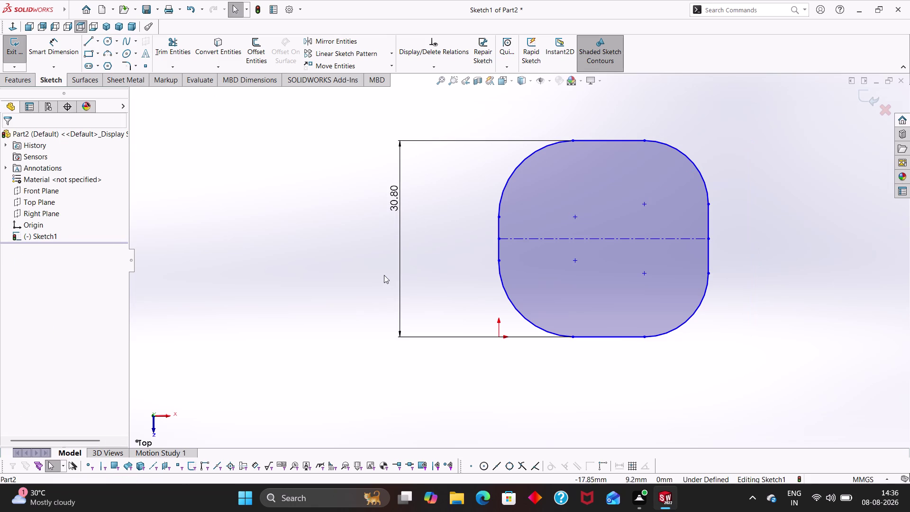
Delete the left 30.80 height dimension.
click(399, 266)
key(Delete)
key(Delete)
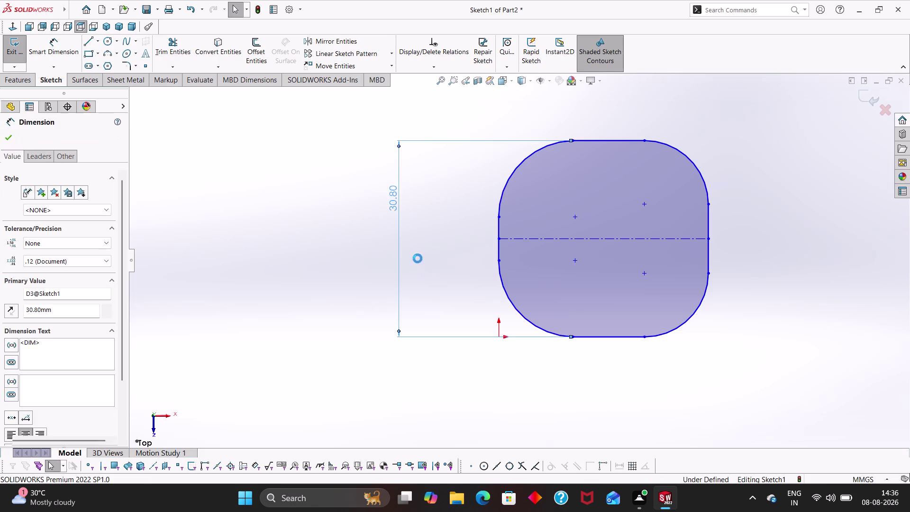
right_drag(772, 285, 769, 163)
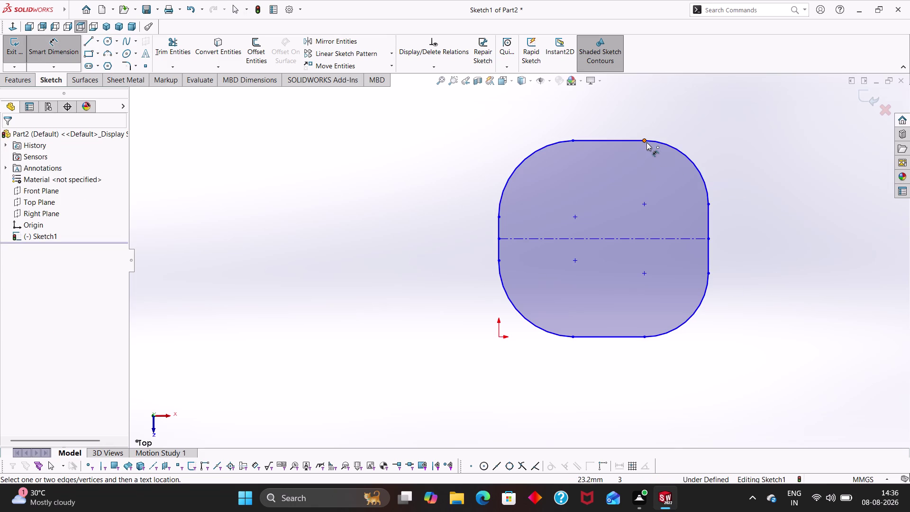
Dimension the top-to-bottom height at the right side as 29.30 mm, then exit dimensioning.
click(647, 143)
click(643, 338)
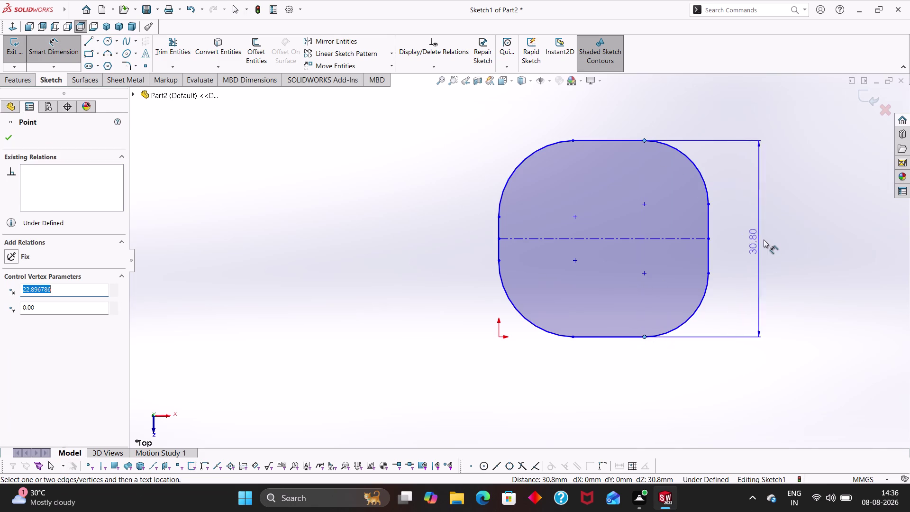
click(764, 239)
key(2)
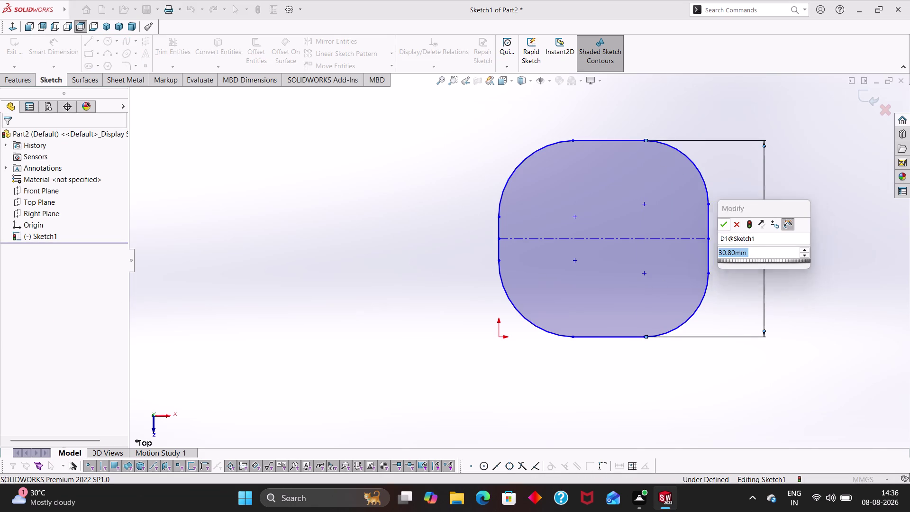
text(9.3)
key(Return)
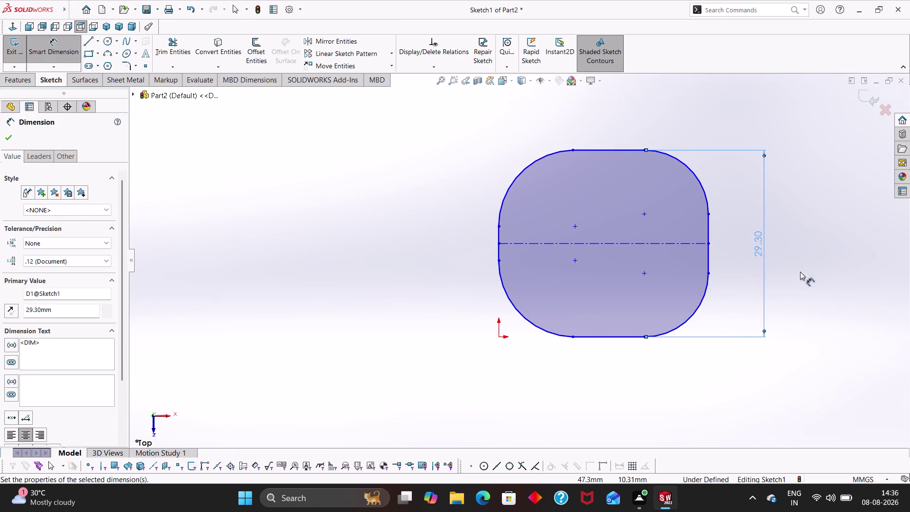
key(Escape)
key(Escape)
key(Escape)
key(Escape)
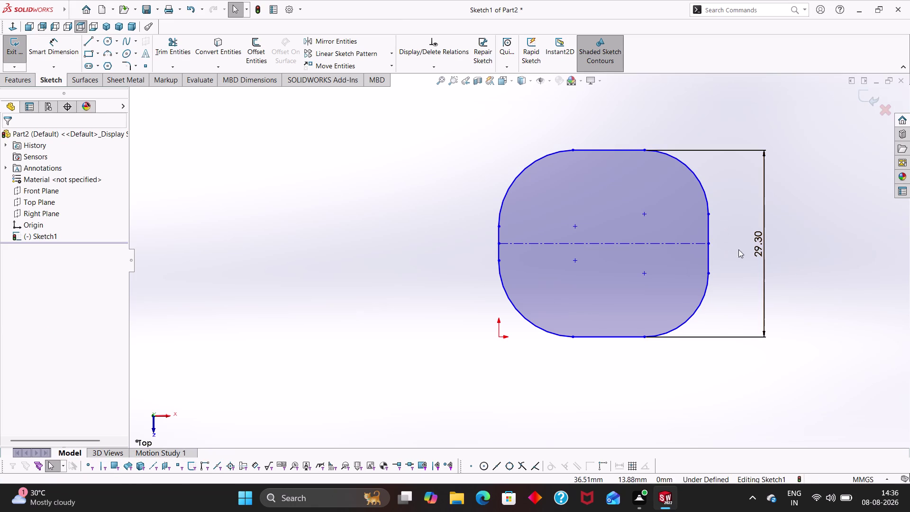
click(707, 228)
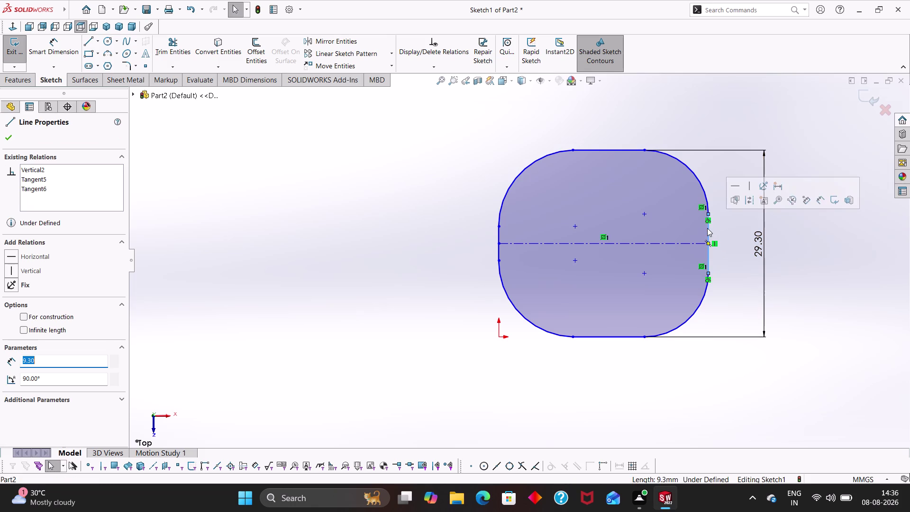
click(705, 196)
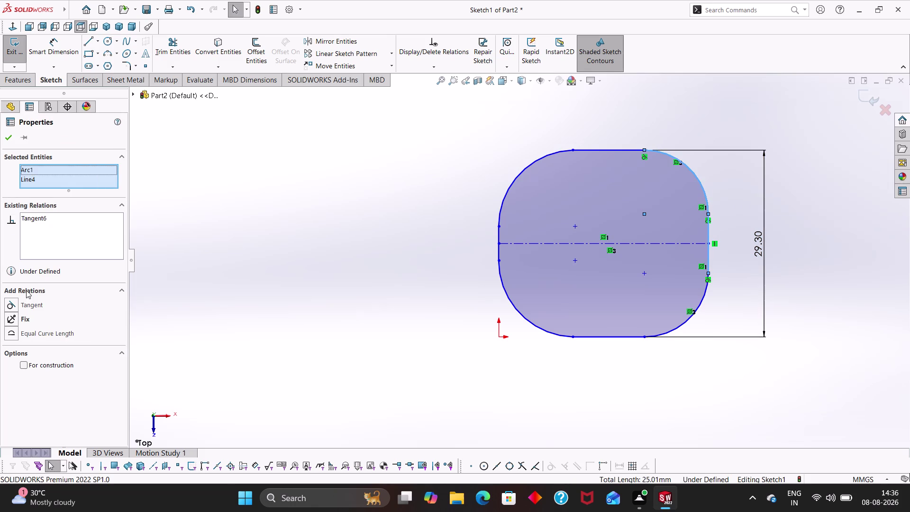
click(10, 305)
click(10, 138)
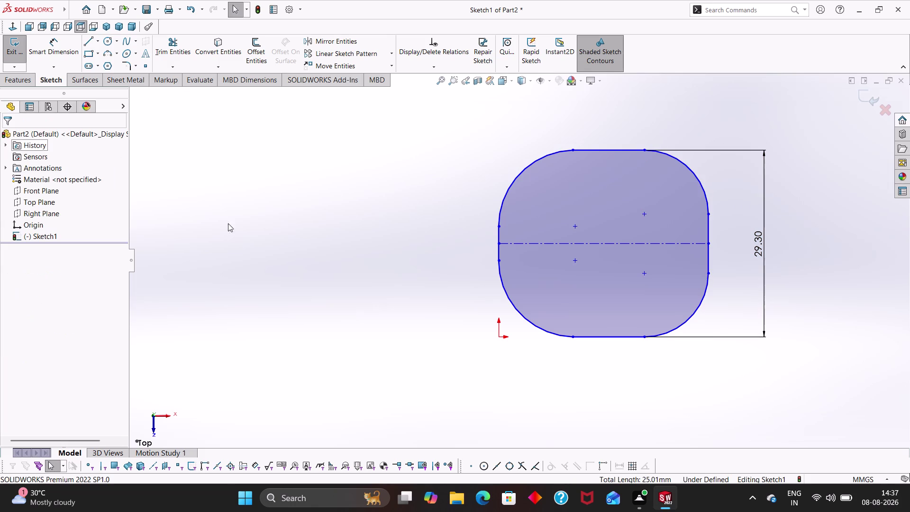
click(706, 293)
click(708, 260)
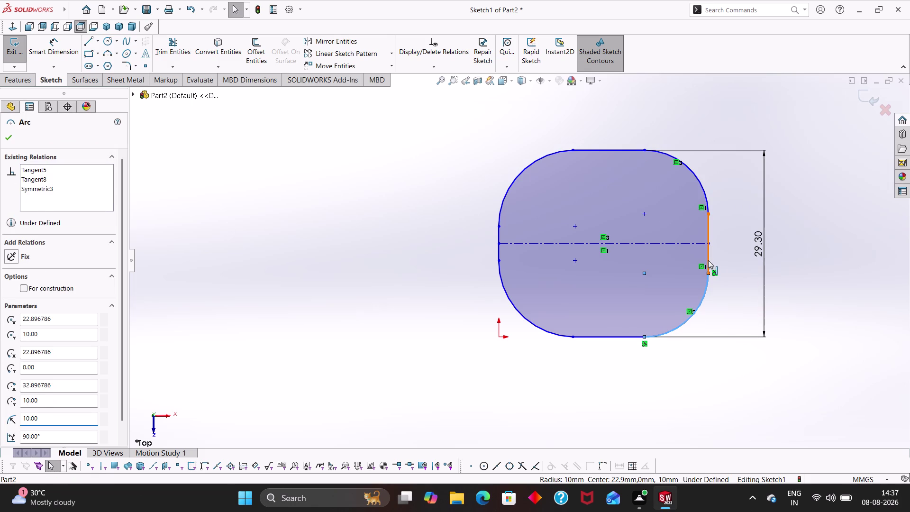
click(10, 306)
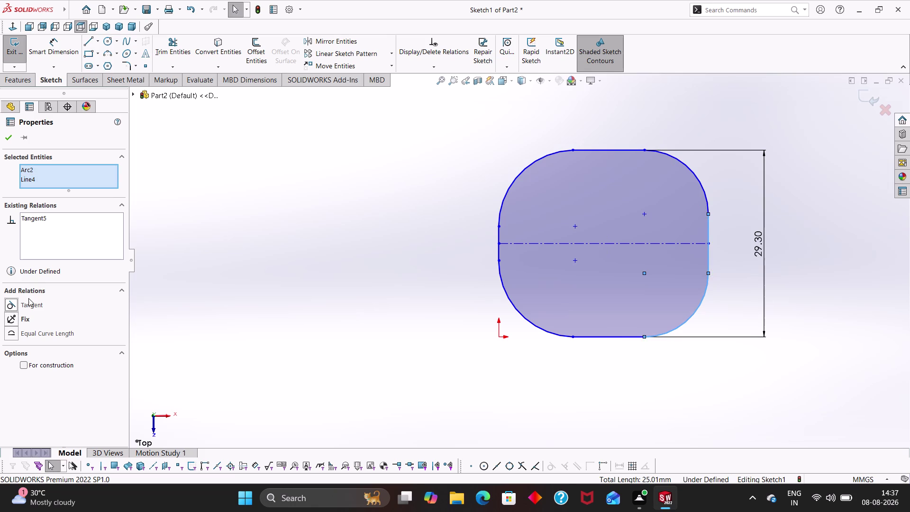
click(9, 135)
key(Escape)
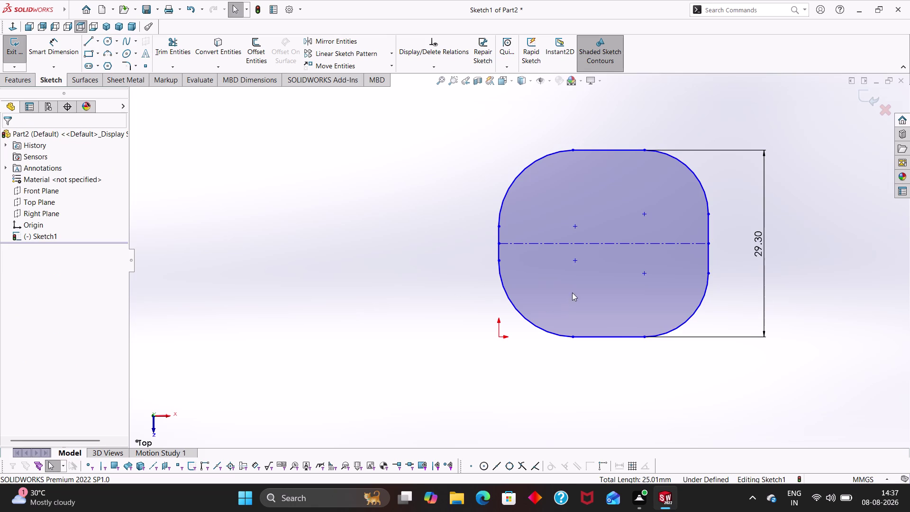
key(Escape)
key(Escape)
Add a left-side height dimension between the top and bottom points, set to 30.80.
right_drag(459, 317, 430, 181)
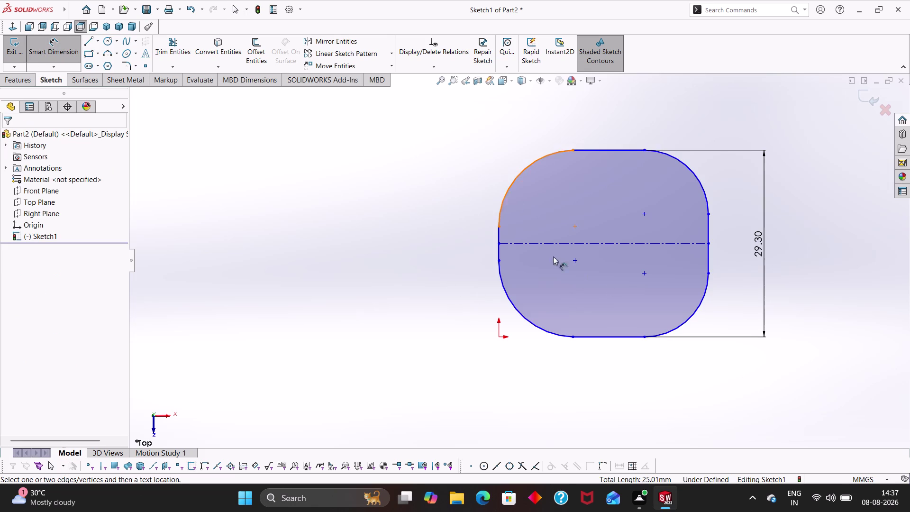
click(574, 337)
click(571, 149)
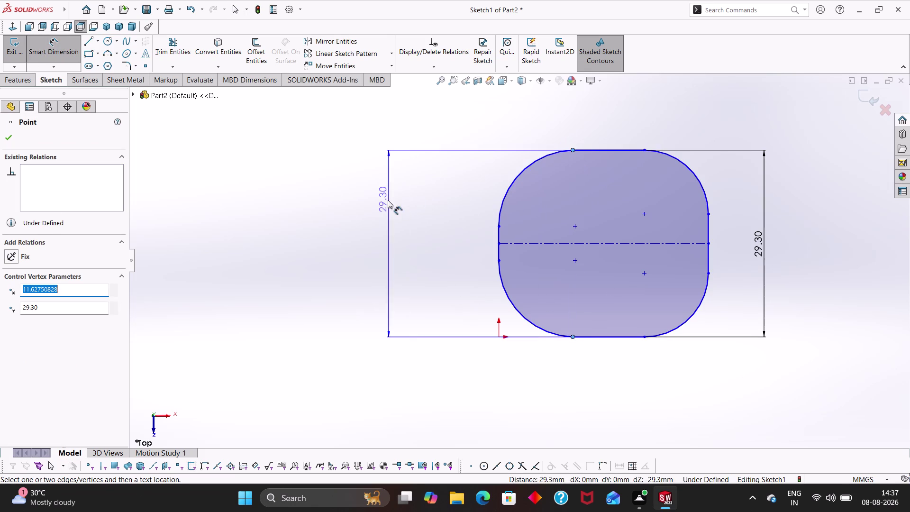
click(386, 205)
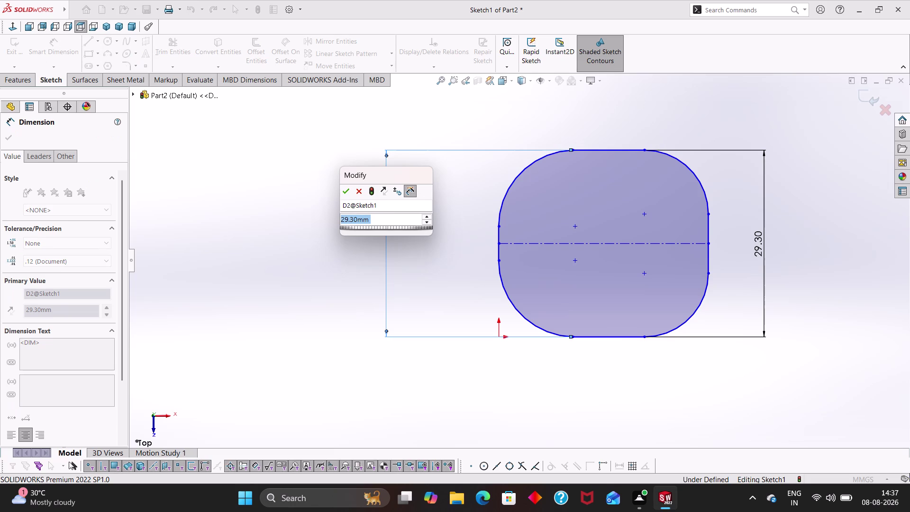
text(30.8)
key(Return)
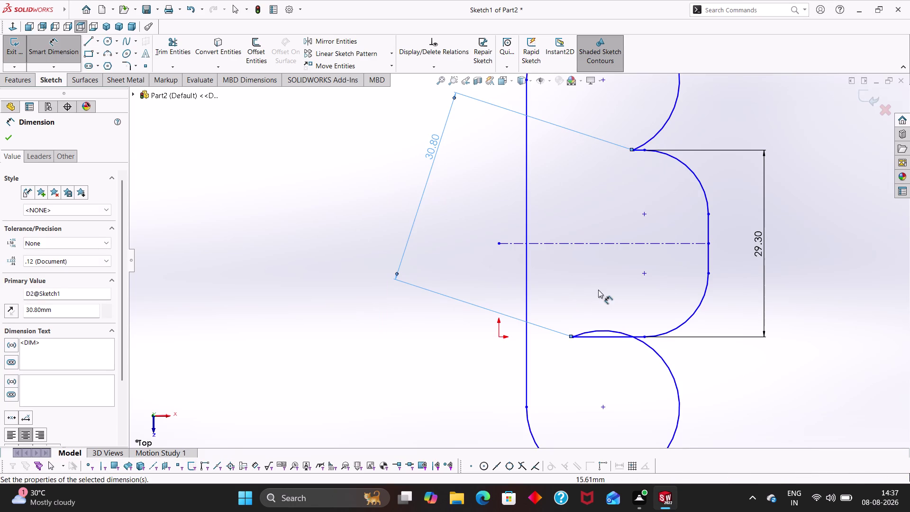
Drag the profile's arc and corner points to reshape the distorted outline.
scroll(up, 3)
scroll(up, 3)
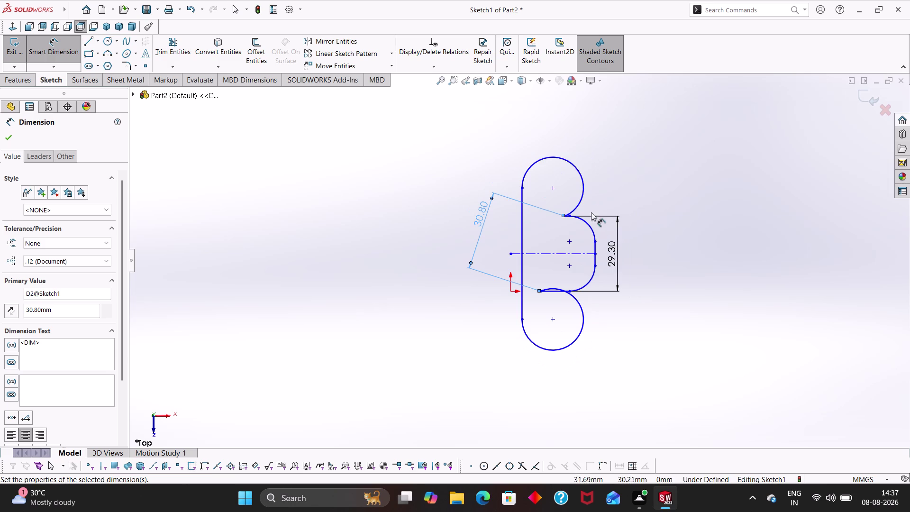
drag(557, 158, 536, 204)
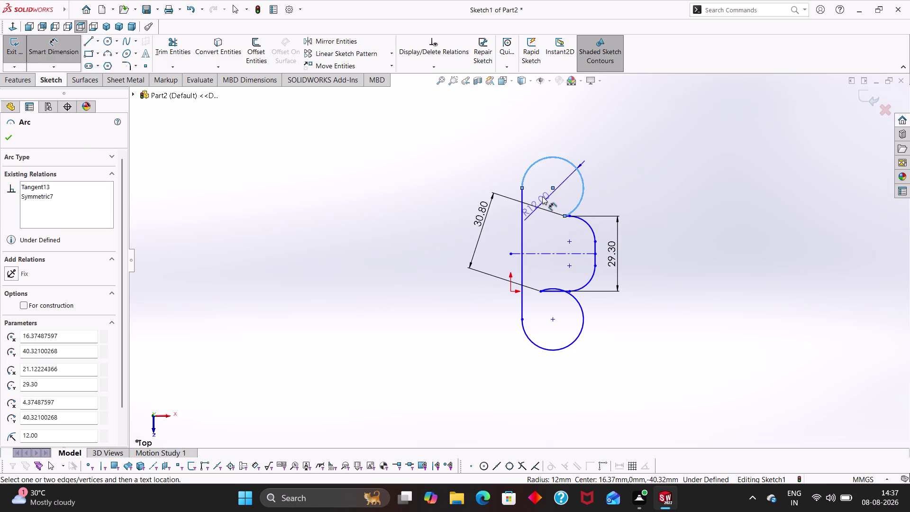
key(Escape)
key(Escape)
drag(523, 203, 464, 205)
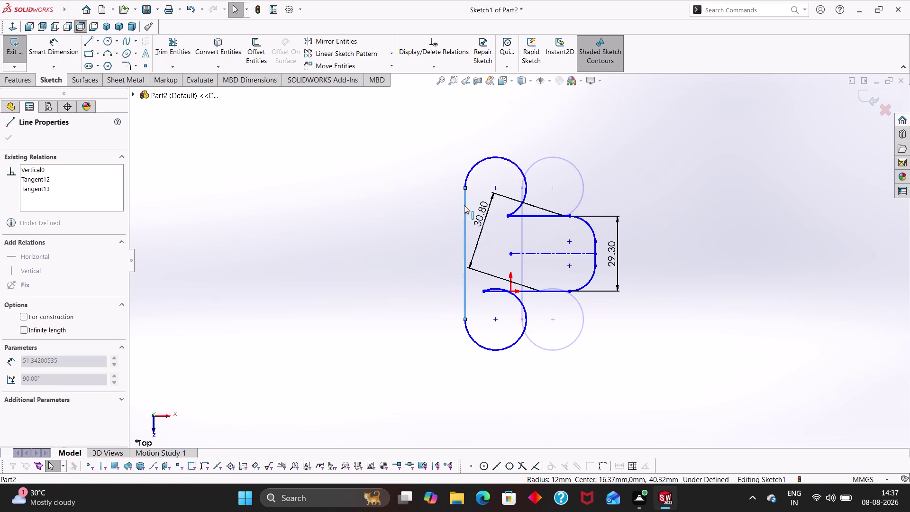
drag(465, 206, 452, 208)
drag(495, 215, 543, 207)
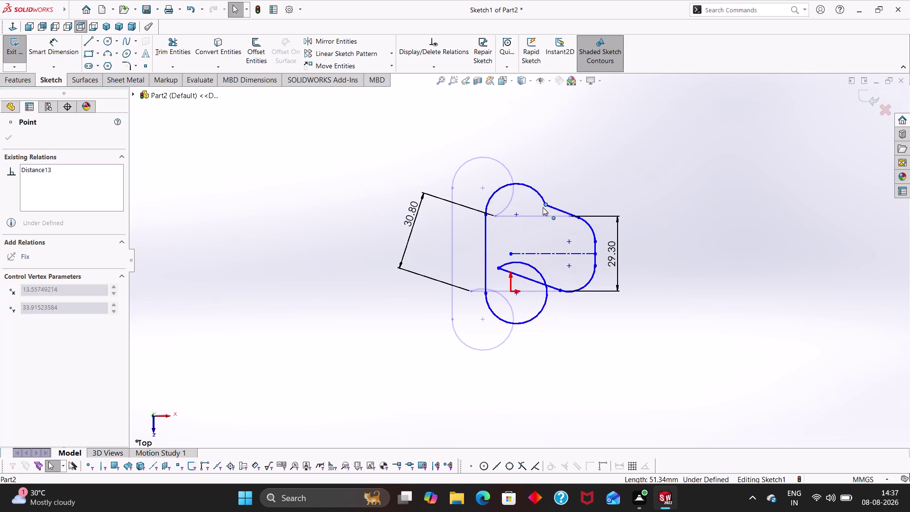
drag(544, 206, 505, 179)
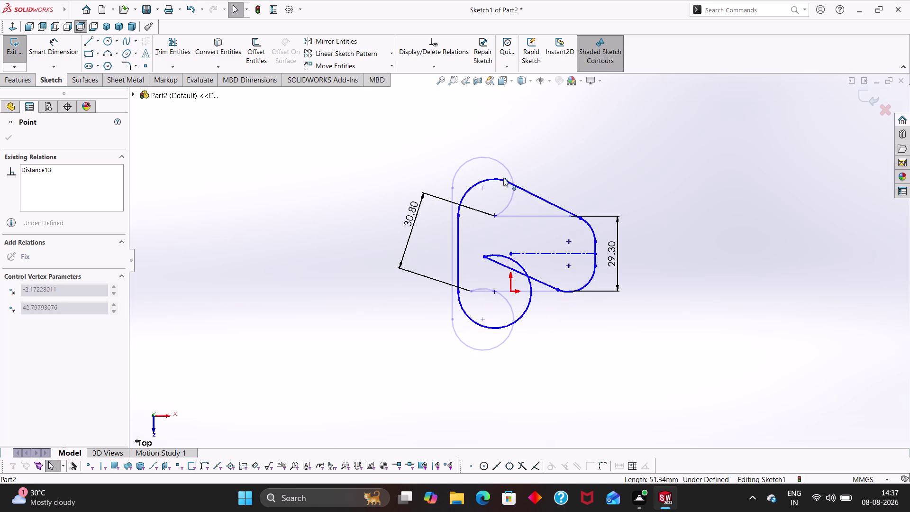
drag(504, 179, 431, 198)
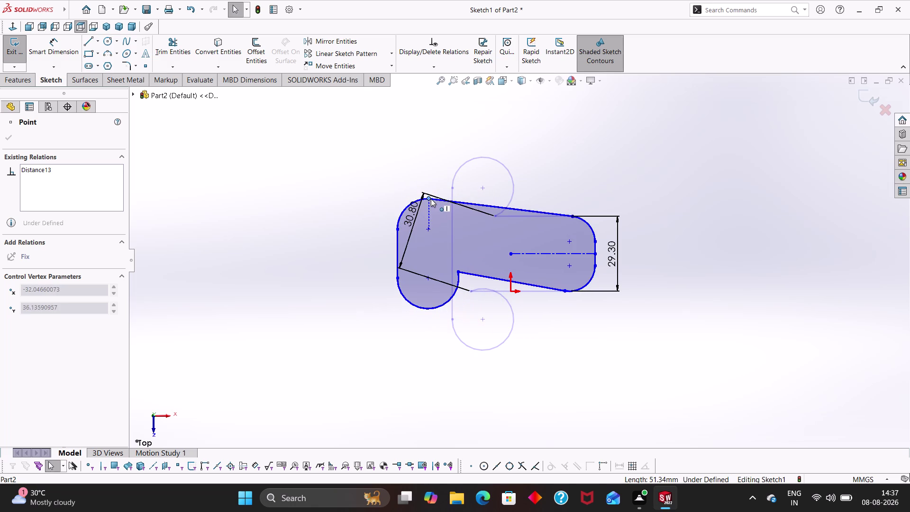
drag(431, 198, 460, 205)
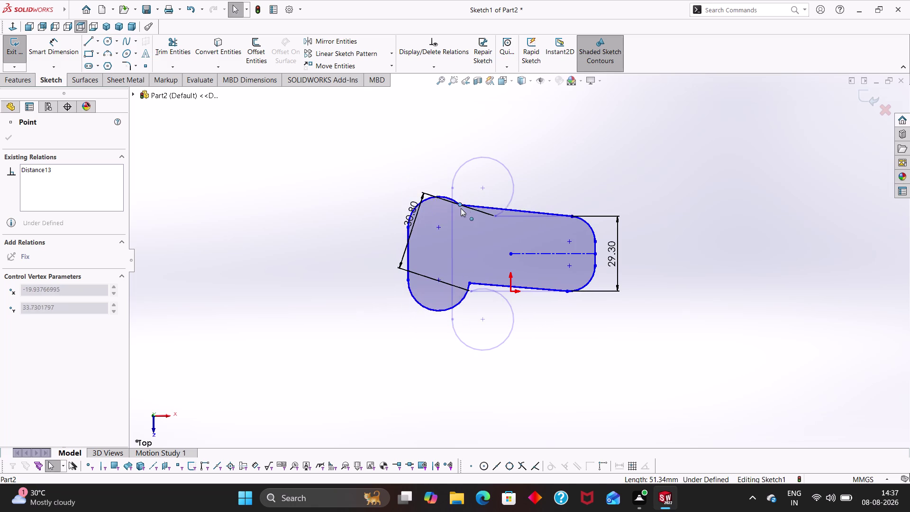
drag(460, 205, 436, 210)
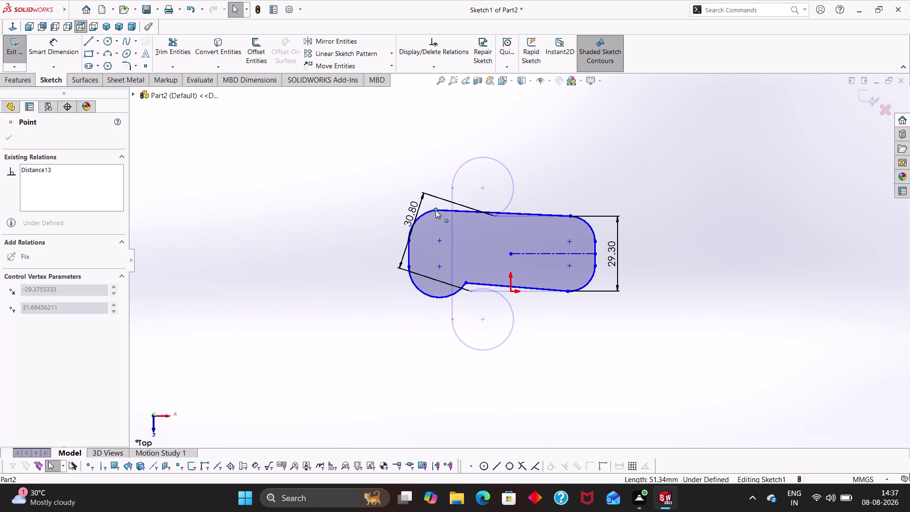
drag(436, 210, 446, 212)
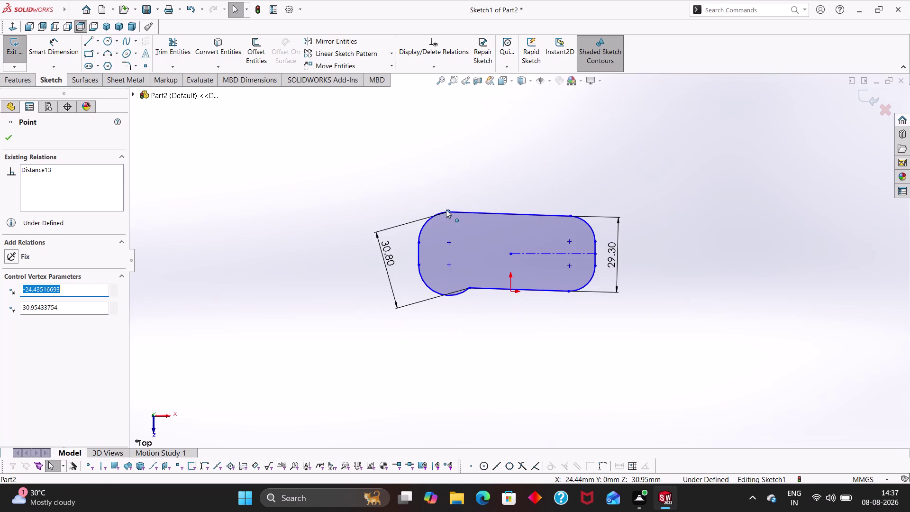
Undo the point moves and the 30.80 change, restoring the left height to 29.30.
key(ctrl+z)
key(ctrl+z)
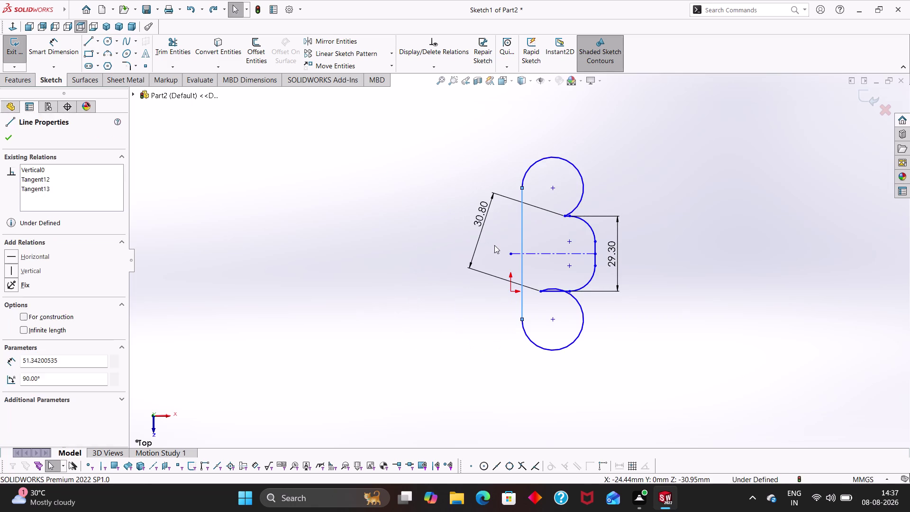
key(ctrl+z)
scroll(down, 3)
scroll(down, 3)
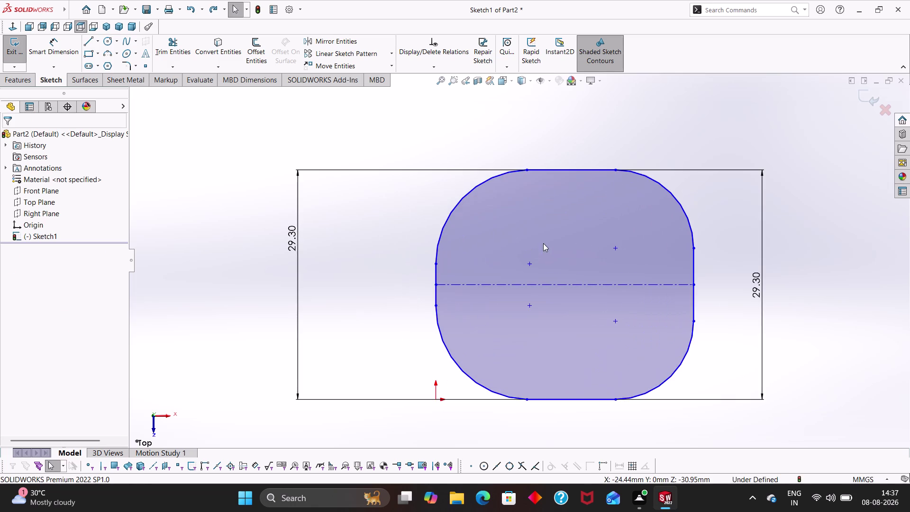
Make the upper-left arc tangent to the top line.
key(Escape)
key(Escape)
click(471, 193)
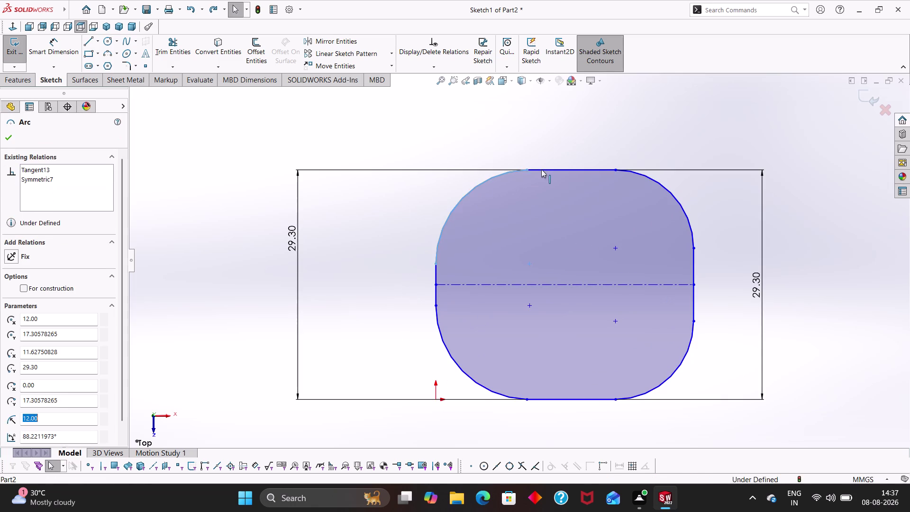
click(544, 168)
click(12, 301)
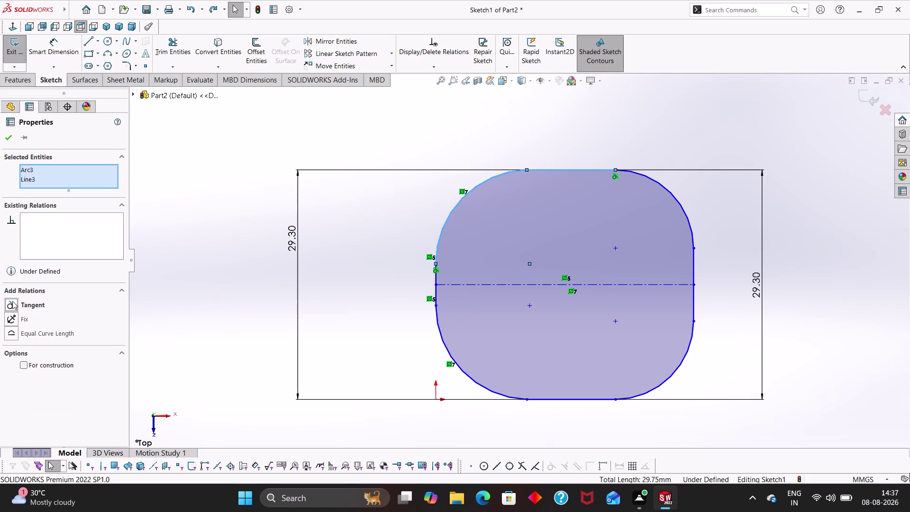
click(8, 138)
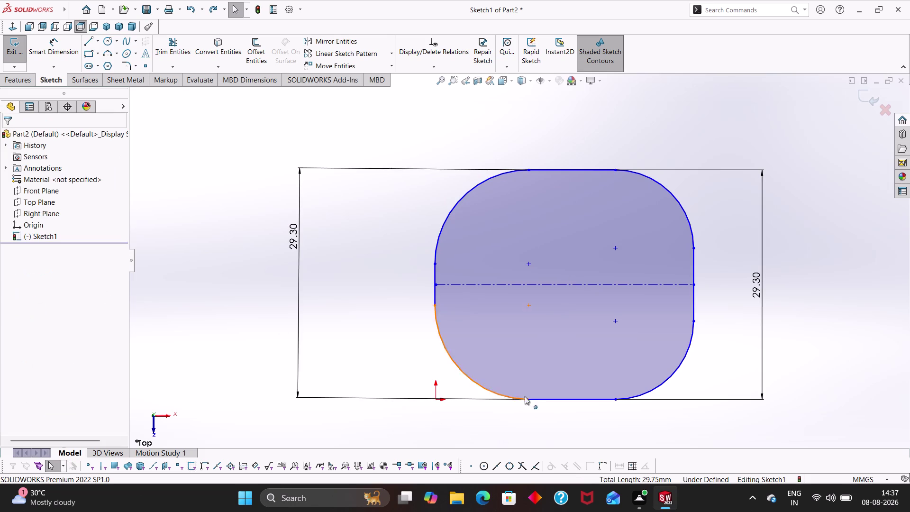
Make the lower-left corner arc tangent to the short left straight edge.
click(536, 399)
click(495, 394)
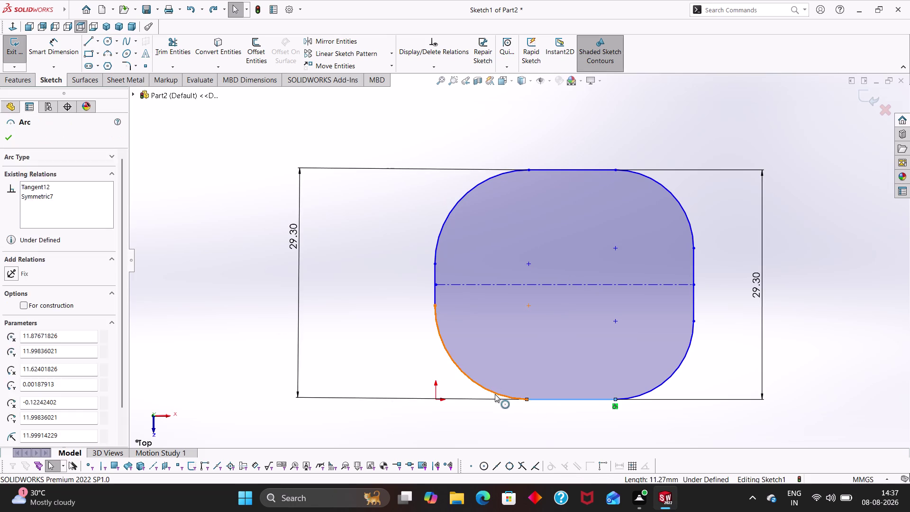
click(17, 305)
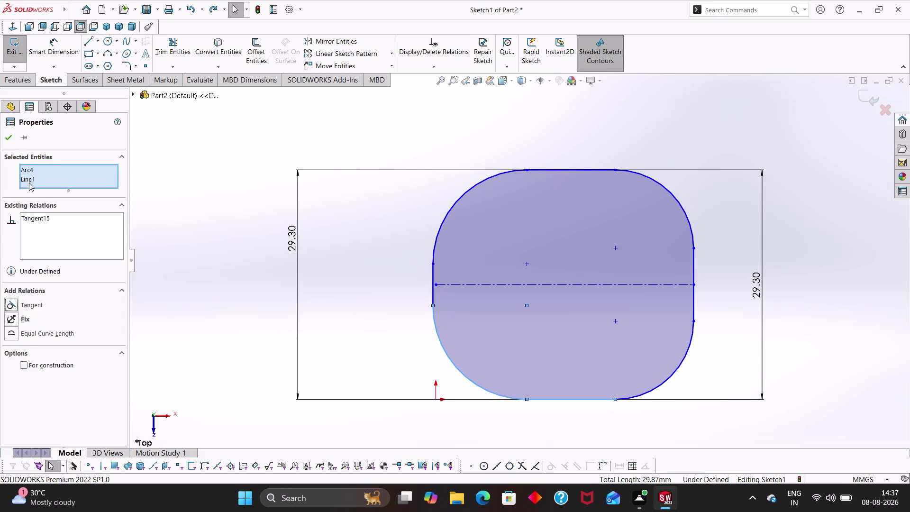
click(4, 136)
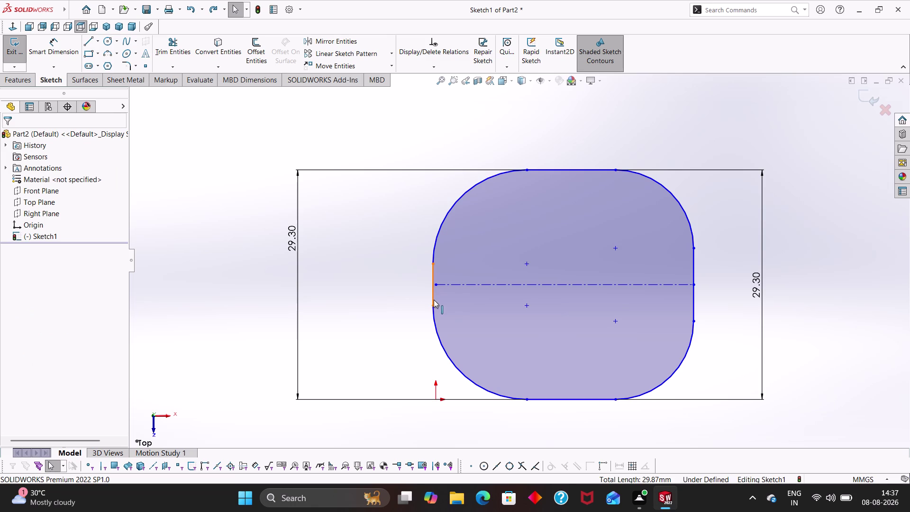
click(433, 299)
click(436, 330)
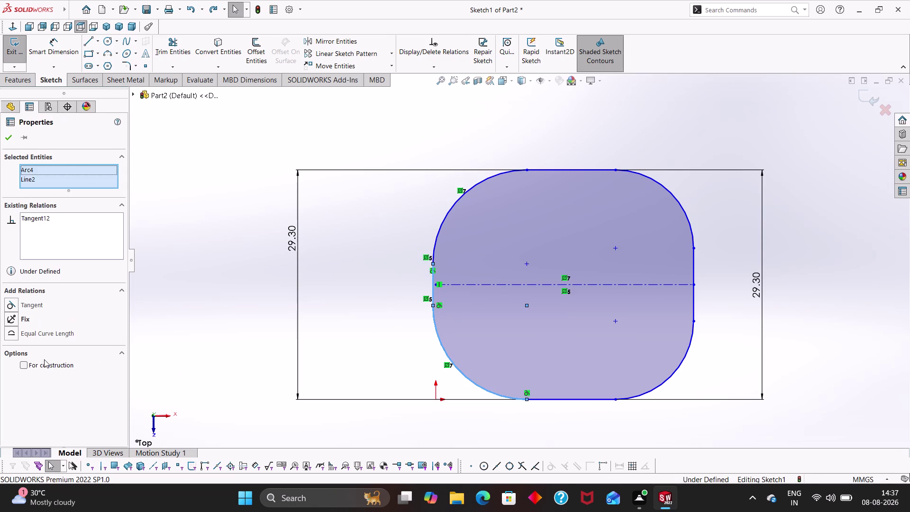
click(10, 307)
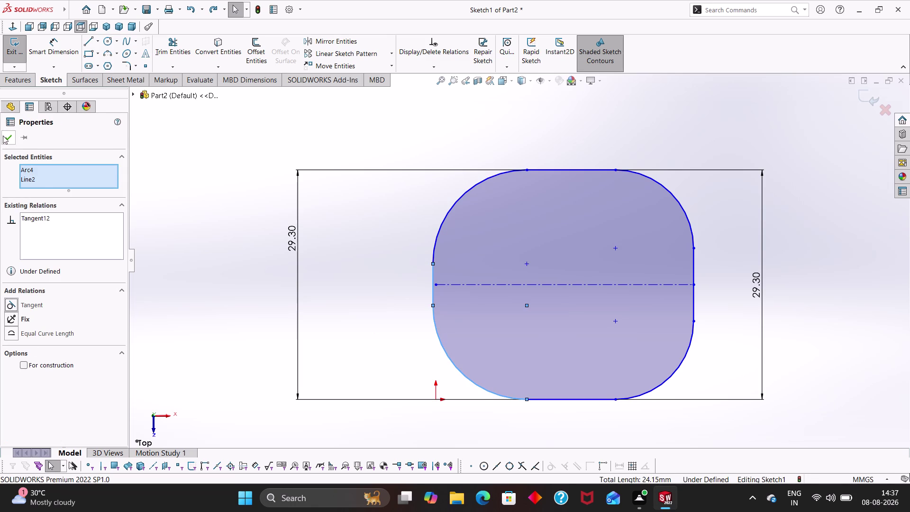
click(6, 137)
Make the upper-left corner arc tangent to the left straight edge.
click(434, 275)
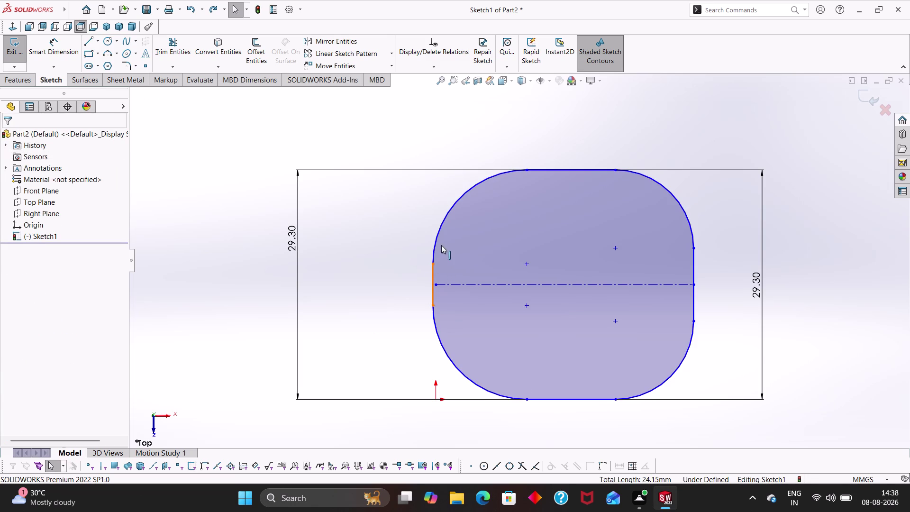
click(437, 238)
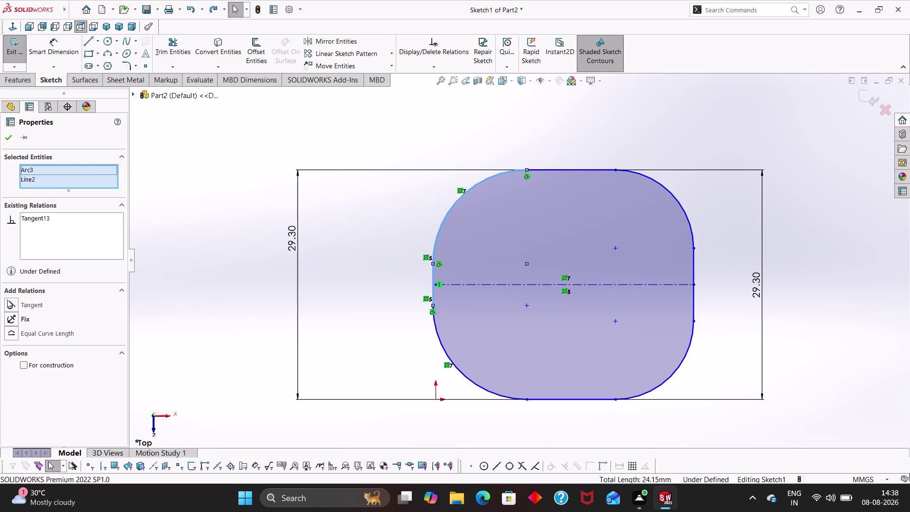
click(9, 302)
click(9, 141)
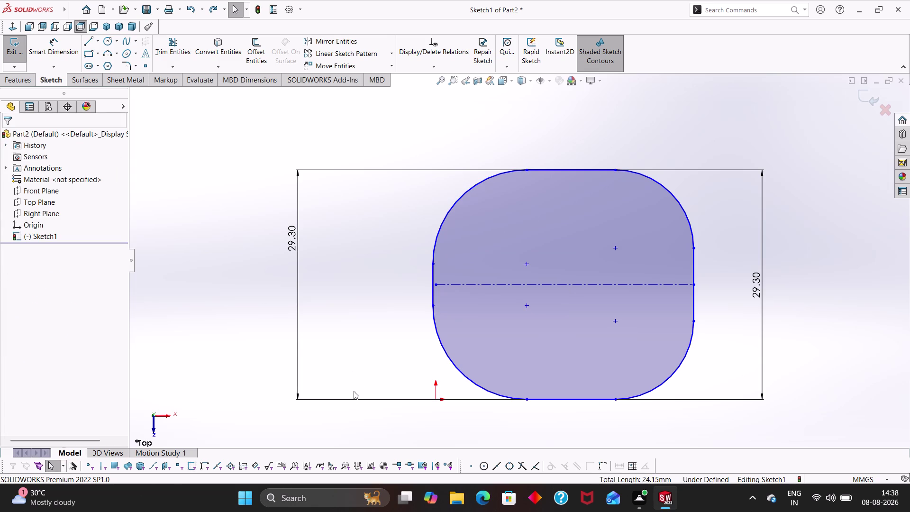
right_drag(373, 378, 344, 250)
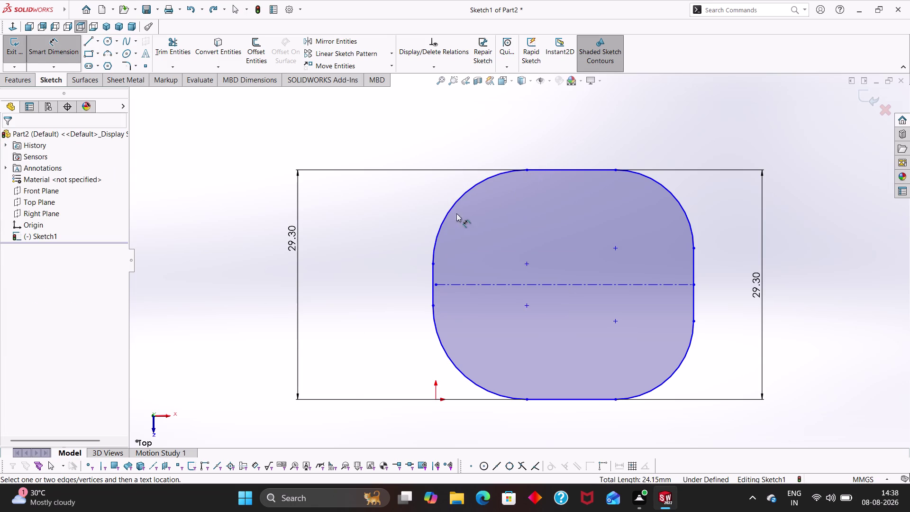
Edit the left height dimension from 29.30 to 30.80 mm, then exit dimensioning.
key(Escape)
key(Escape)
double_click(298, 244)
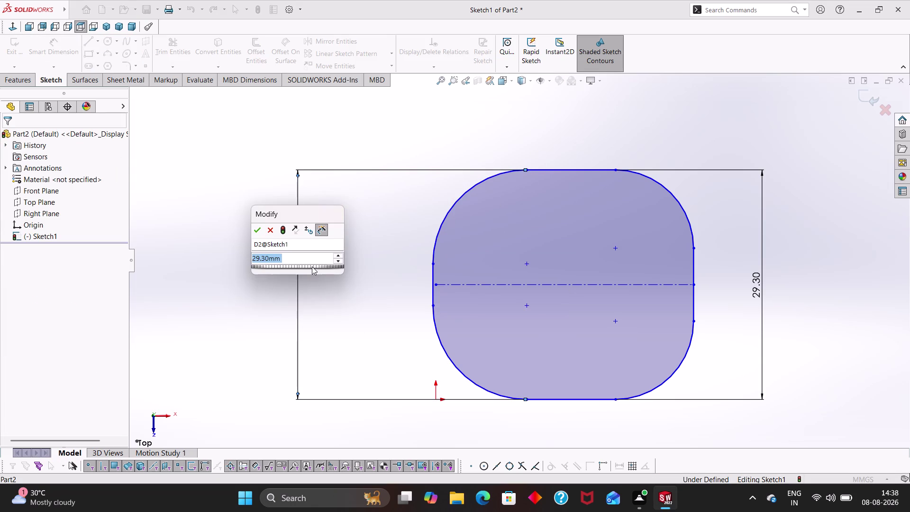
text(30.8)
key(Return)
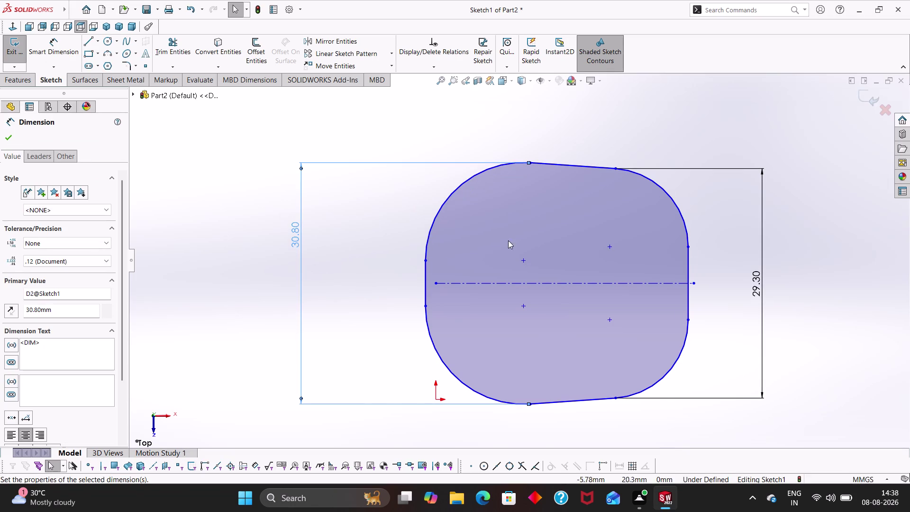
key(Escape)
key(Escape)
key(Escape)
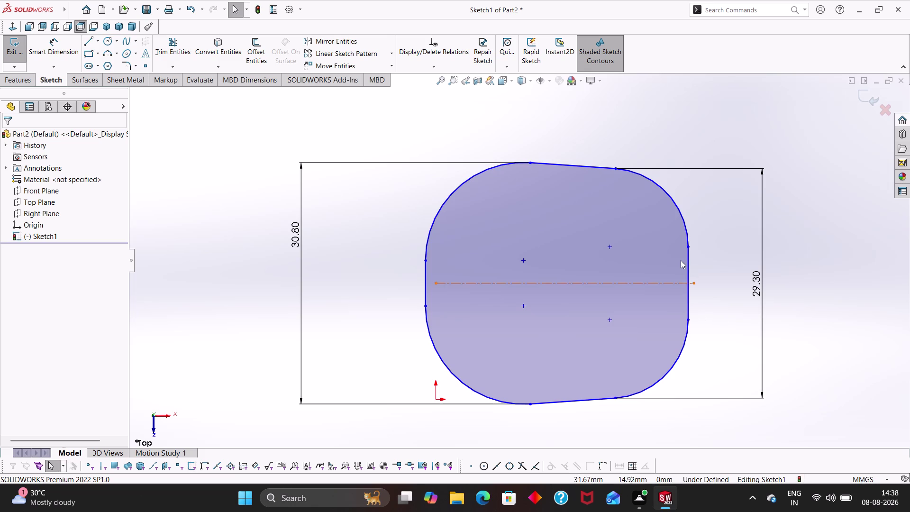
Make the upper-right corner arc tangent to the right straight edge.
click(688, 239)
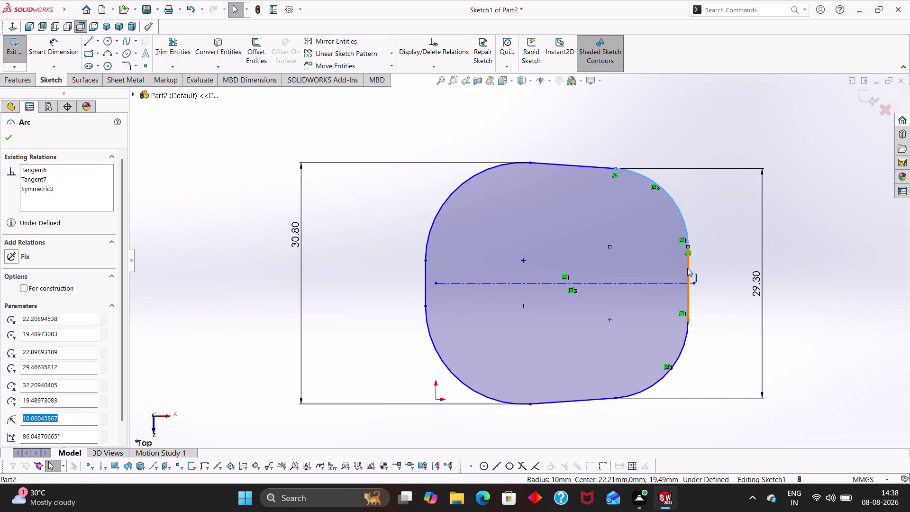
click(687, 268)
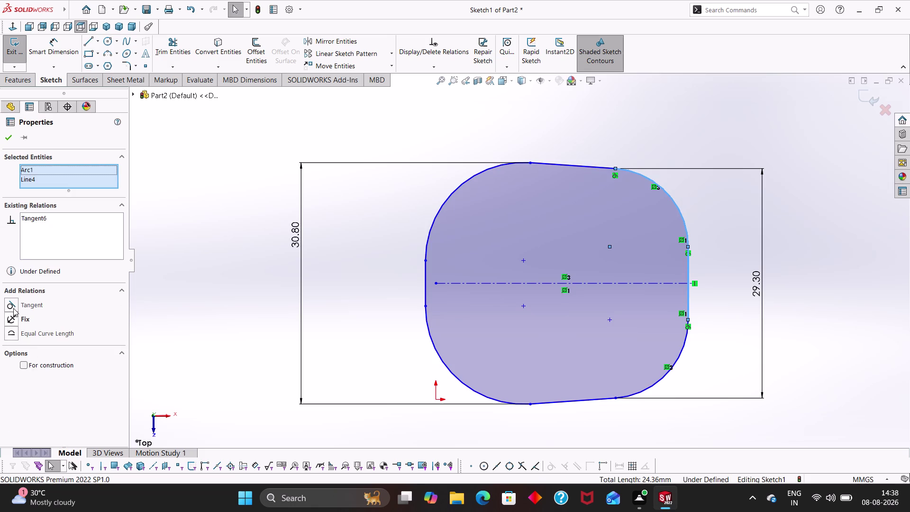
click(11, 304)
click(7, 140)
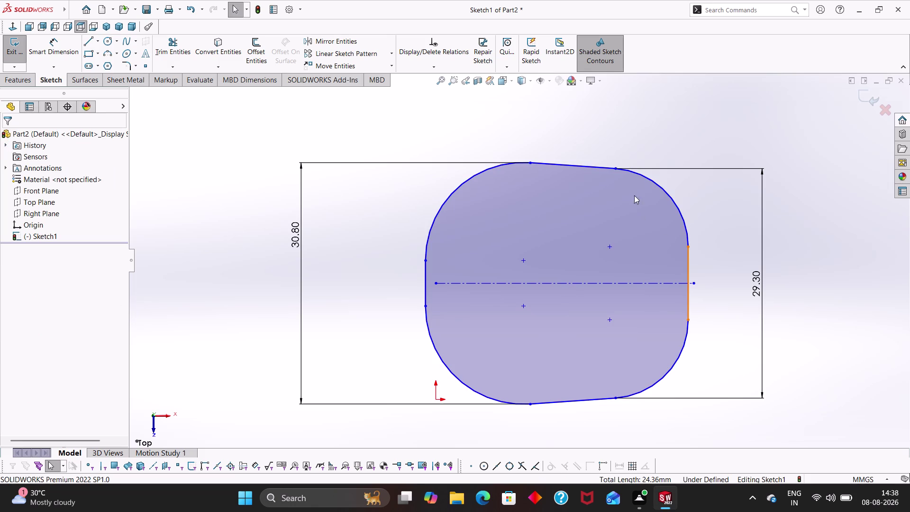
key(Escape)
Make the right arc tangent to the slanted top edge.
click(640, 175)
click(593, 170)
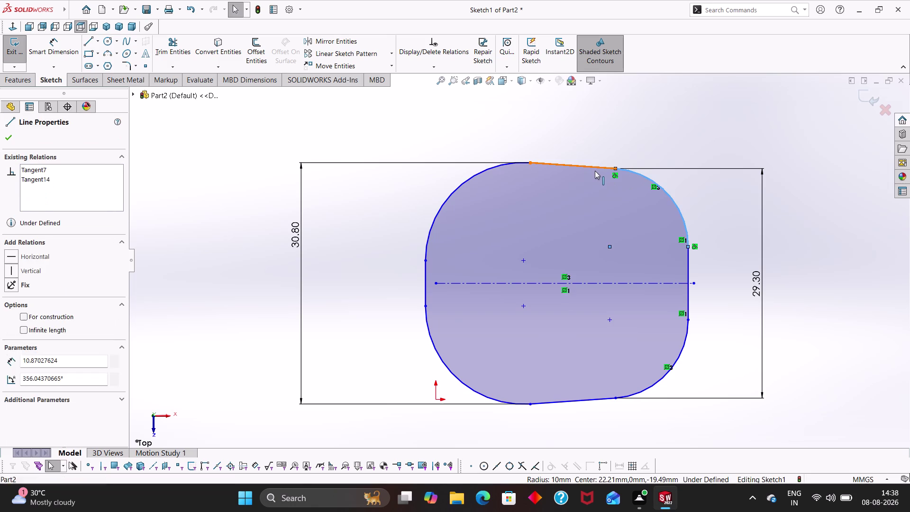
click(6, 307)
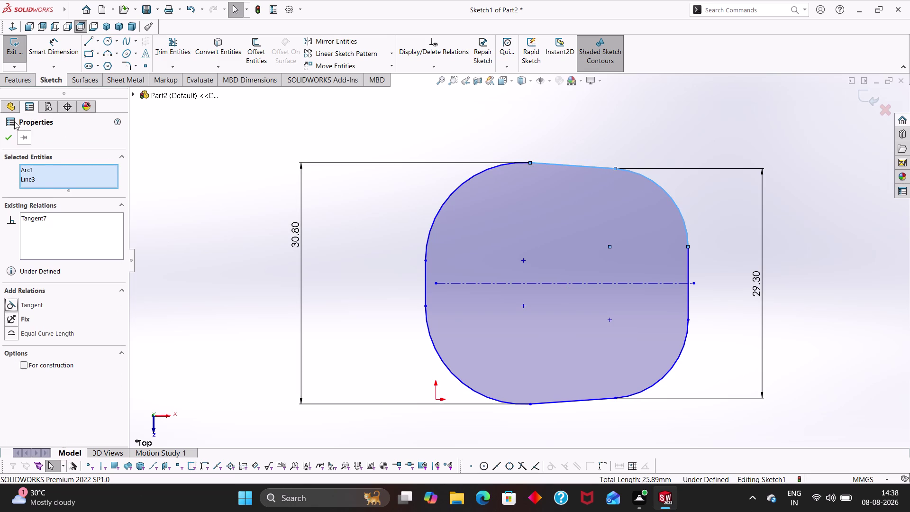
click(8, 132)
click(501, 167)
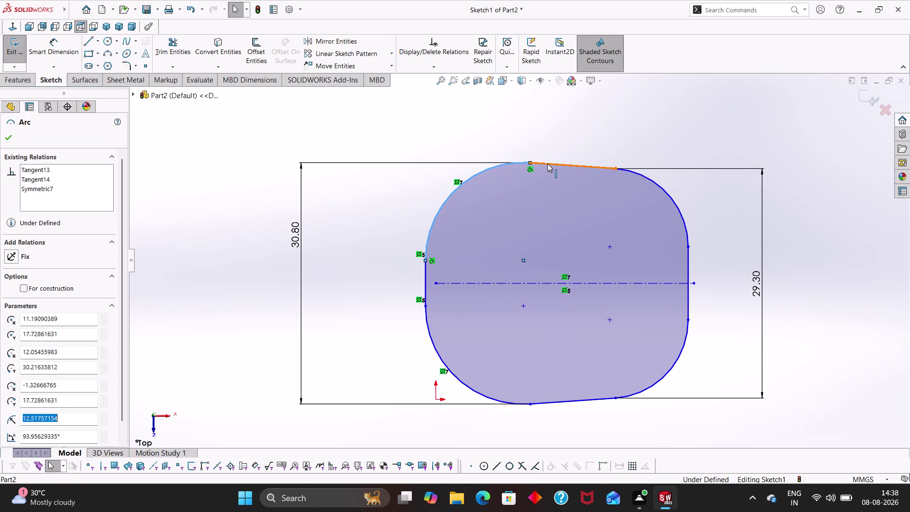
Make the upper-left arc tangent to the top edge.
click(545, 162)
click(17, 305)
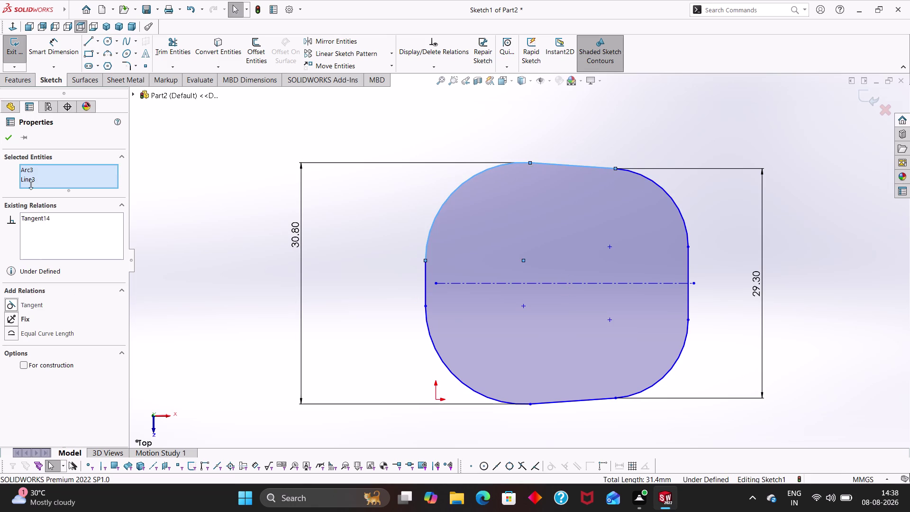
click(11, 138)
key(Escape)
key(Escape)
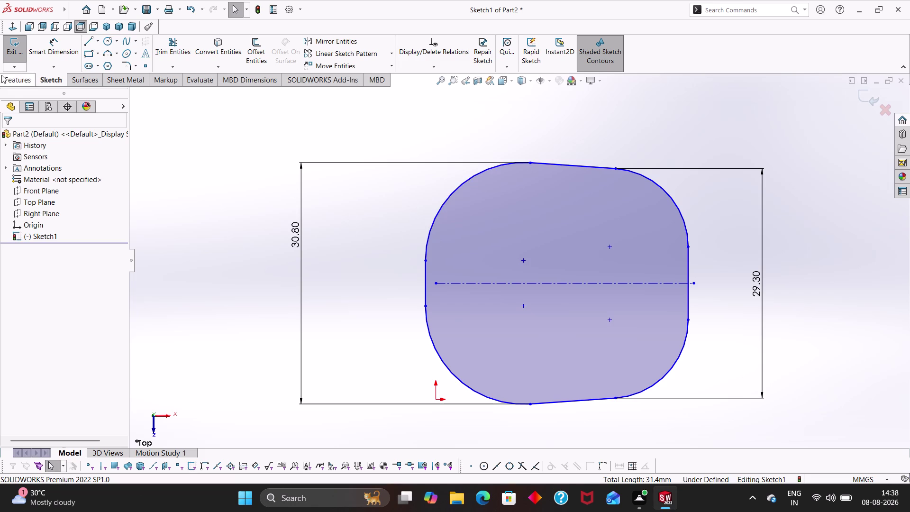
click(20, 74)
Extrude the profile as a 13.50 mm blind boss, creating Boss-Extrude2.
click(15, 55)
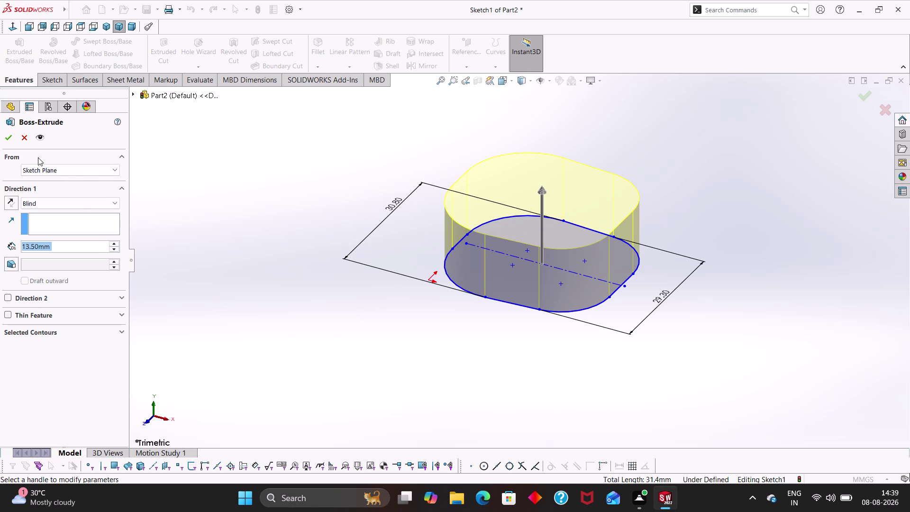
click(12, 138)
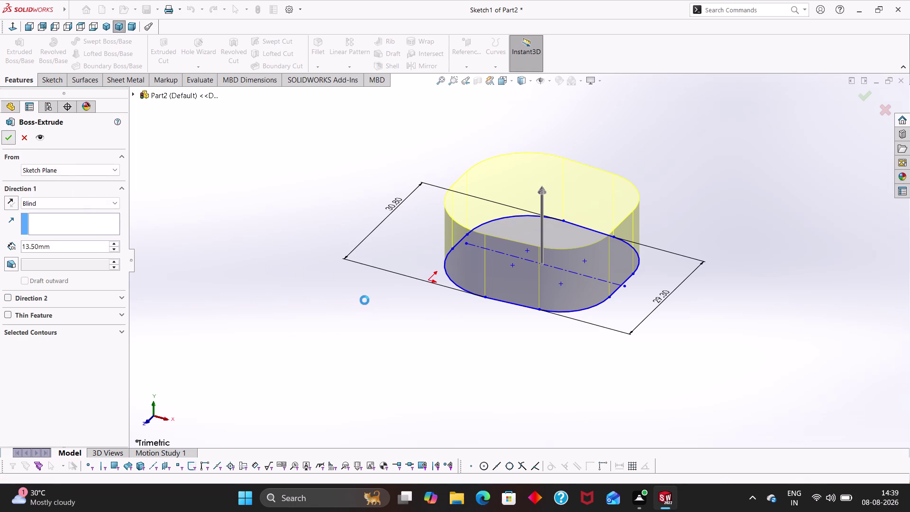
click(360, 251)
middle_drag(422, 201, 411, 280)
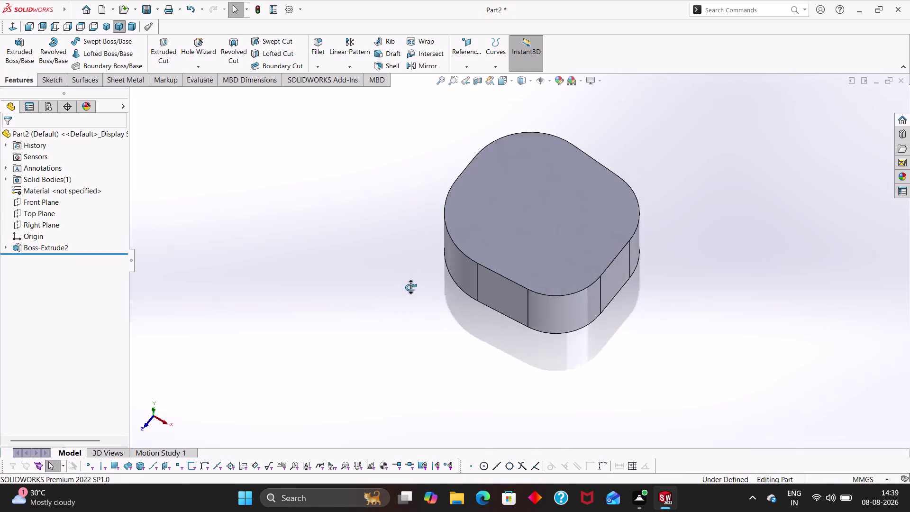
Orbit around the block and select its flat bottom face.
middle_drag(411, 279, 485, 325)
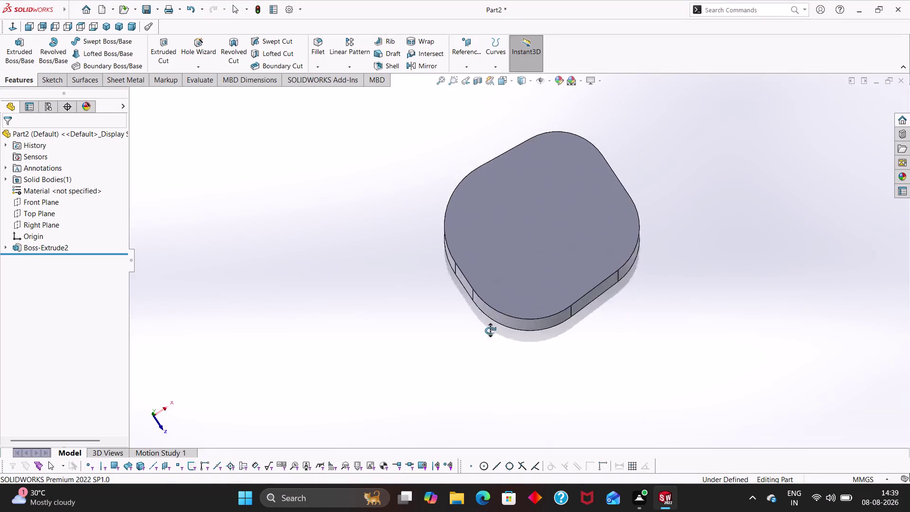
middle_drag(485, 325, 454, 238)
right_click(506, 221)
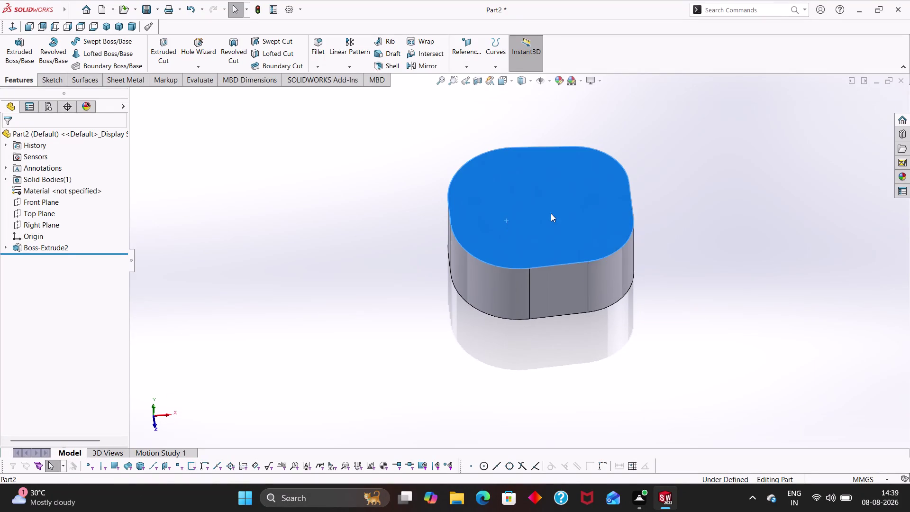
click(381, 287)
key(Escape)
middle_drag(463, 309, 481, 114)
right_click(531, 269)
click(550, 256)
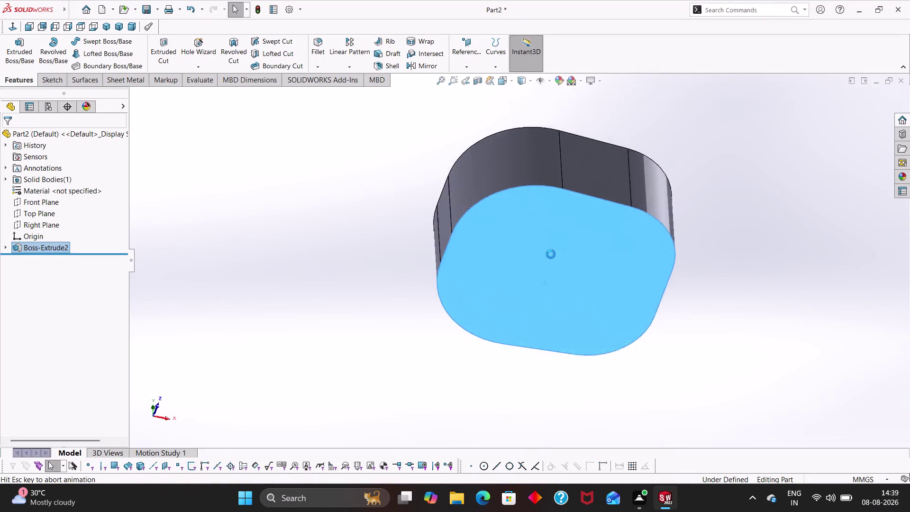
Turn the view to face the selected face and open Sketch2 on it, cancelling a trial circle.
scroll(up, 3)
right_drag(334, 247, 399, 254)
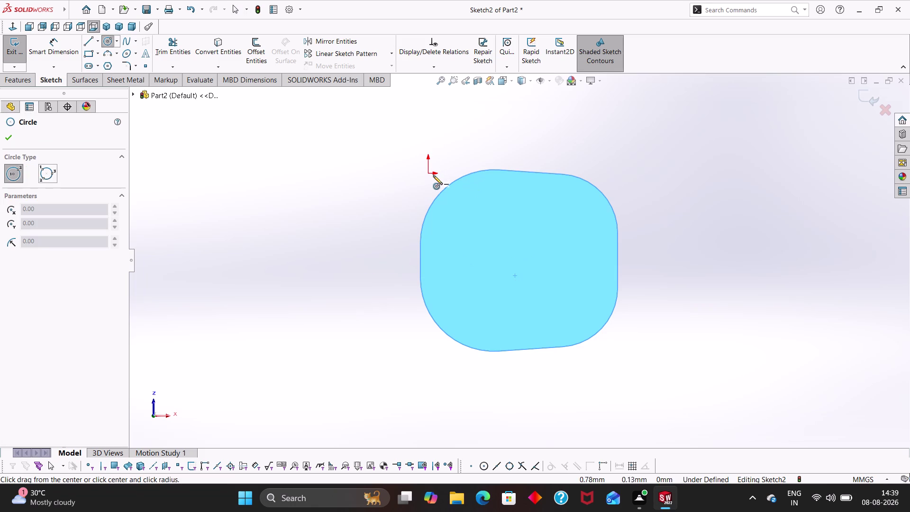
key(Escape)
key(Escape)
key(Escape)
drag(430, 174, 450, 203)
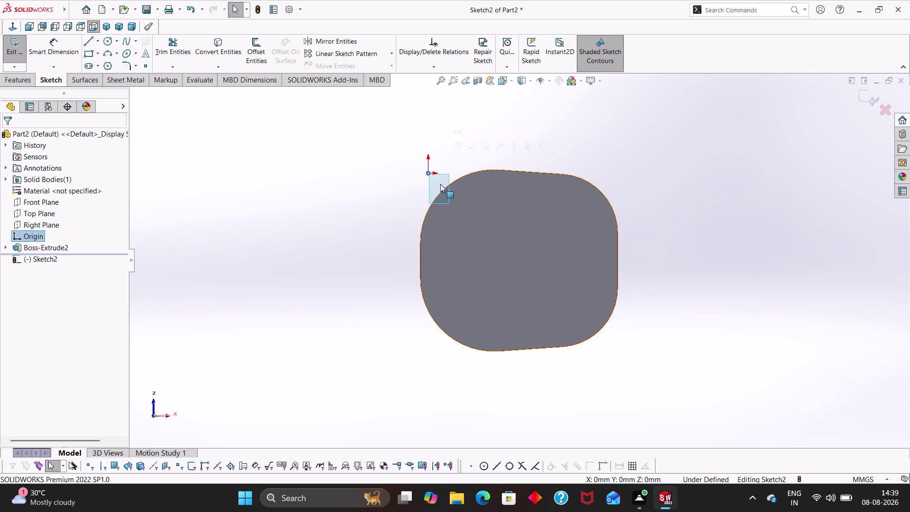
key(Escape)
key(Escape)
Exit the empty sketch and edit Sketch1 under Boss-Extrude2.
middle_drag(508, 138, 507, 392)
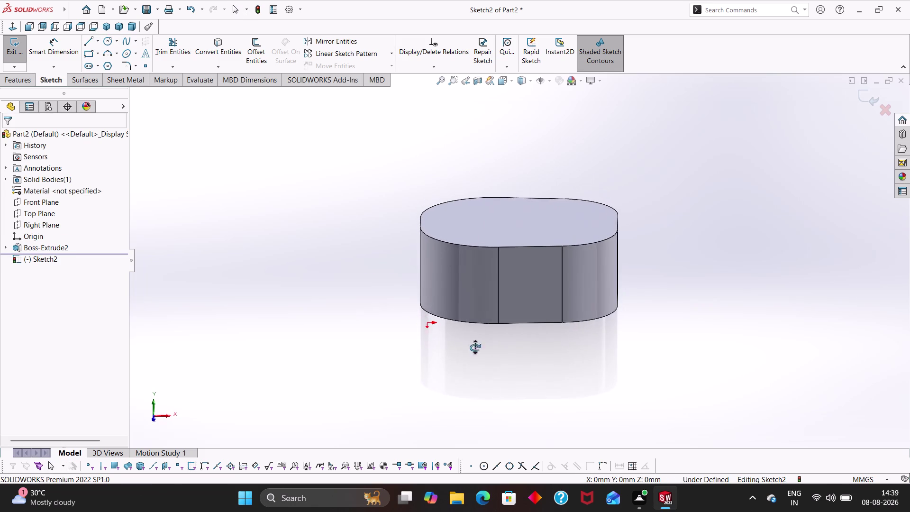
middle_drag(507, 392, 507, 389)
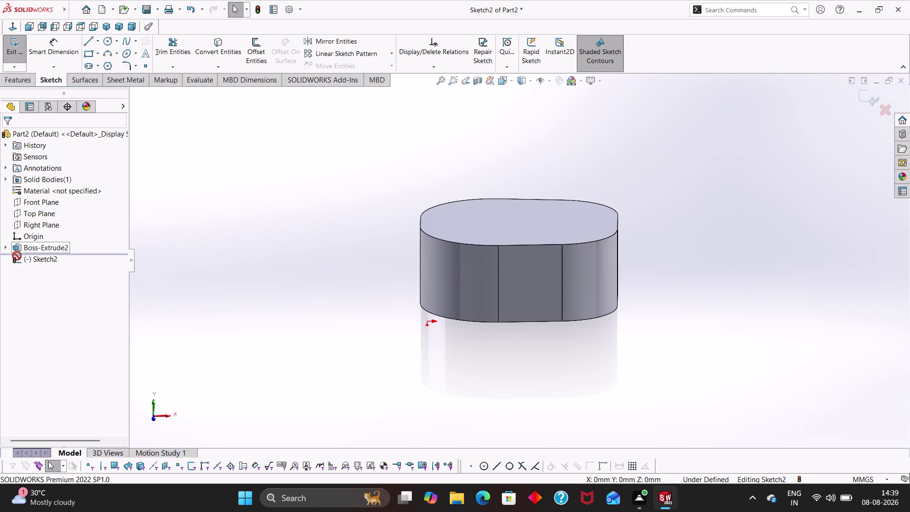
click(262, 10)
click(5, 245)
click(27, 256)
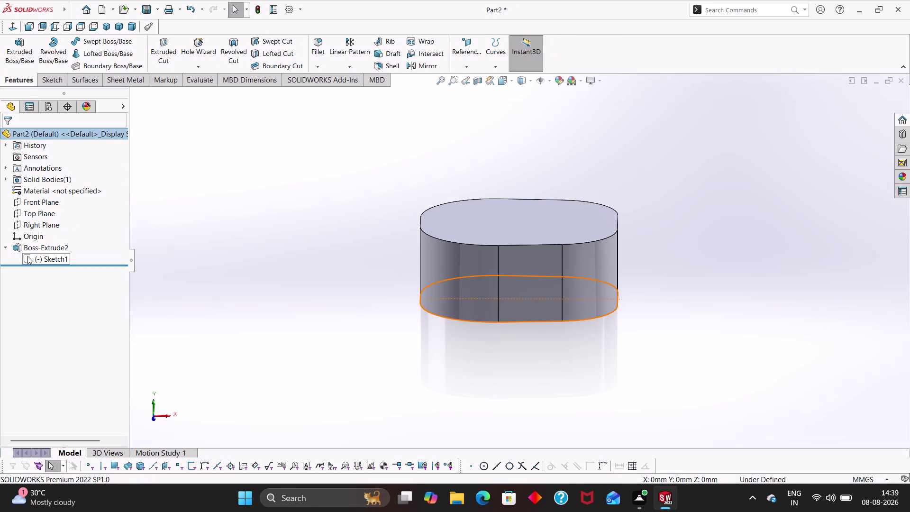
click(37, 227)
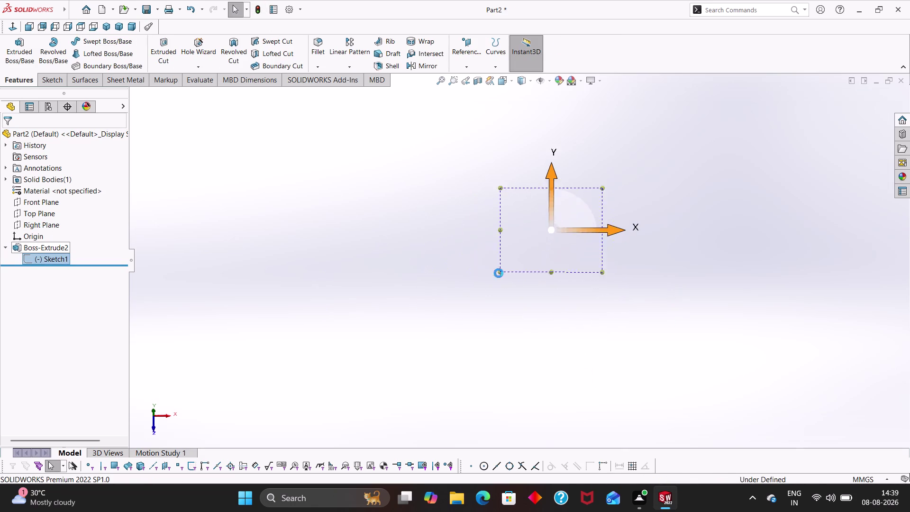
Zoom the profile and select the origin together with the centerline's midpoint.
scroll(down, 3)
scroll(up, 3)
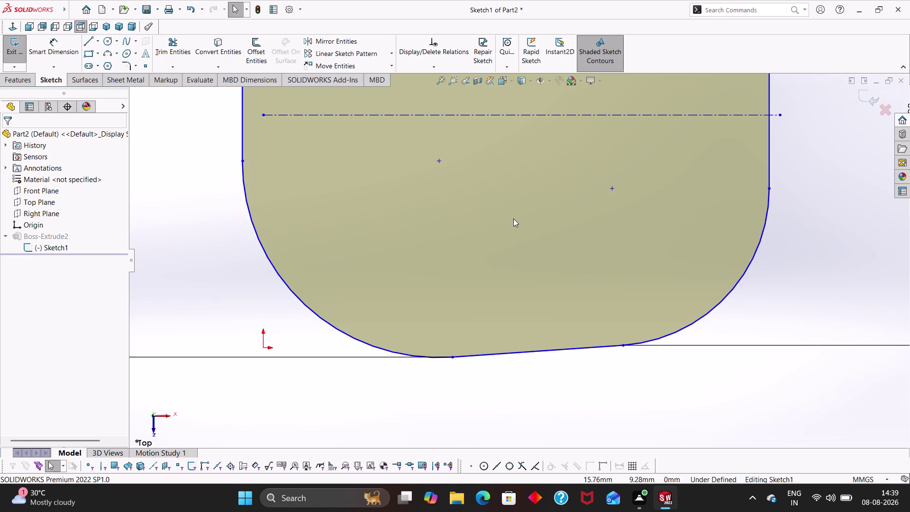
scroll(up, 3)
click(418, 296)
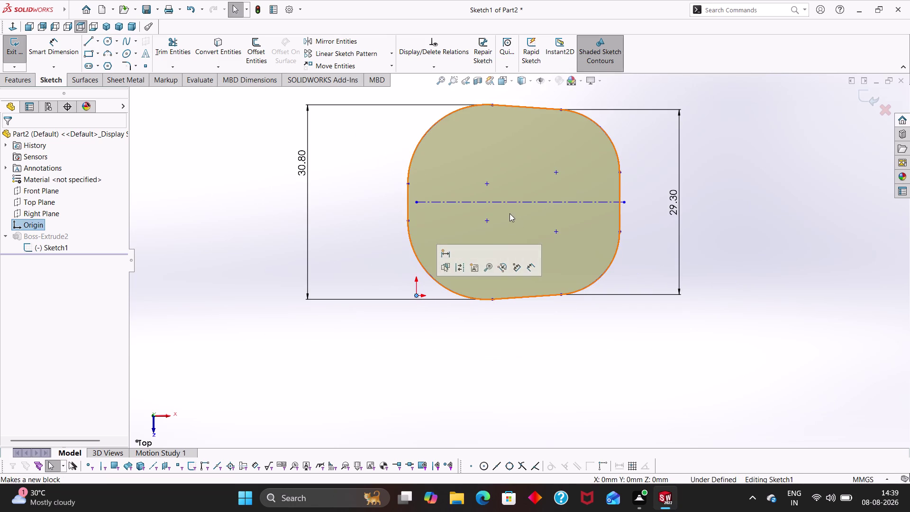
click(521, 203)
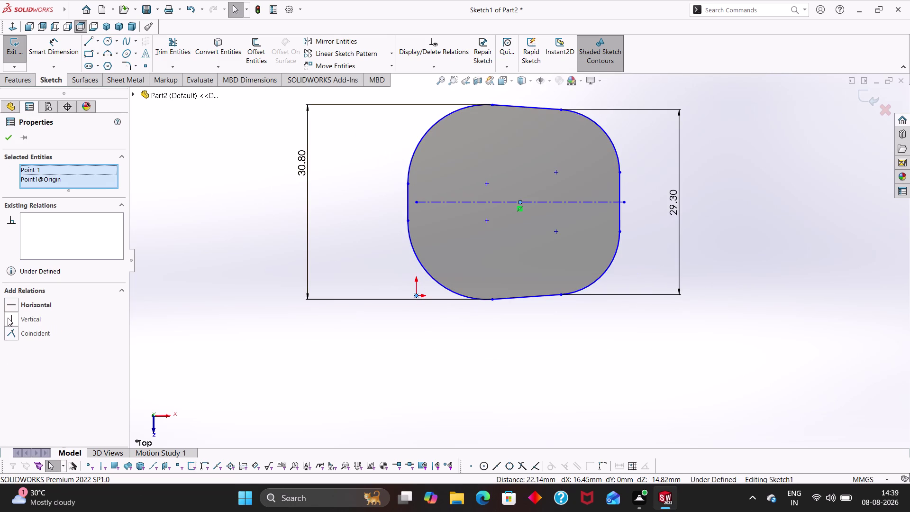
Try a Coincident relation to the origin, then delete the conflicting relation.
click(9, 333)
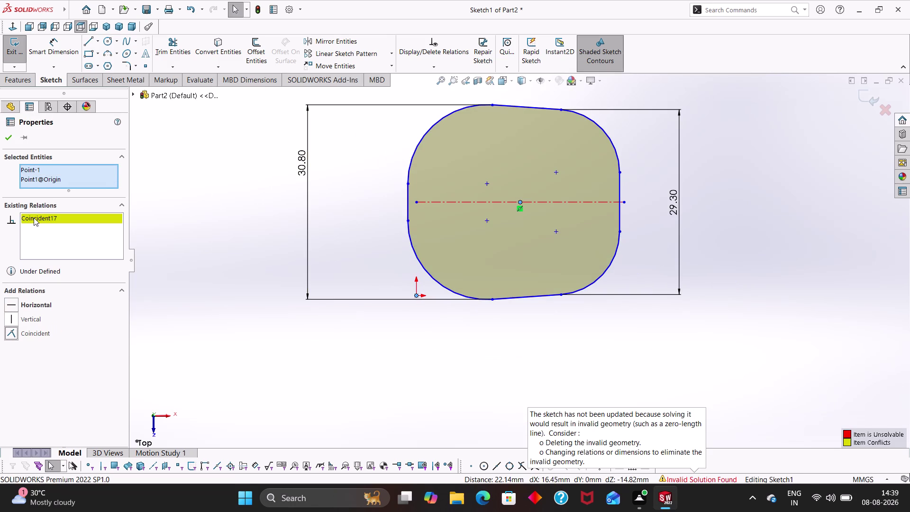
right_click(46, 217)
click(79, 236)
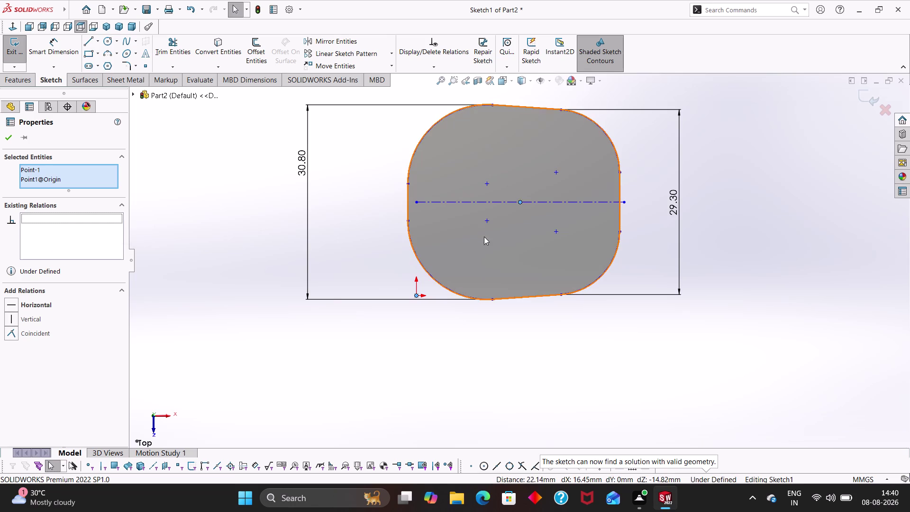
Snap the centerline's left and right ends to the midpoints of the vertical edges.
drag(418, 203, 413, 203)
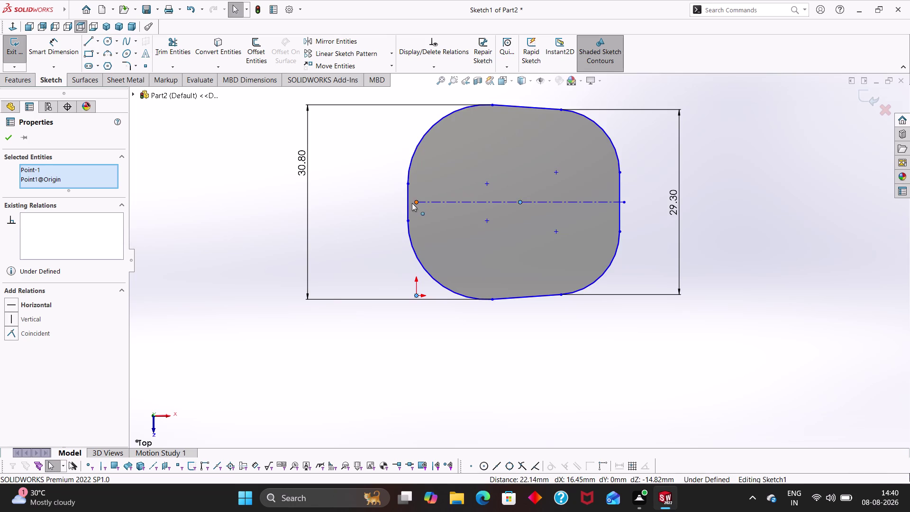
drag(412, 203, 407, 203)
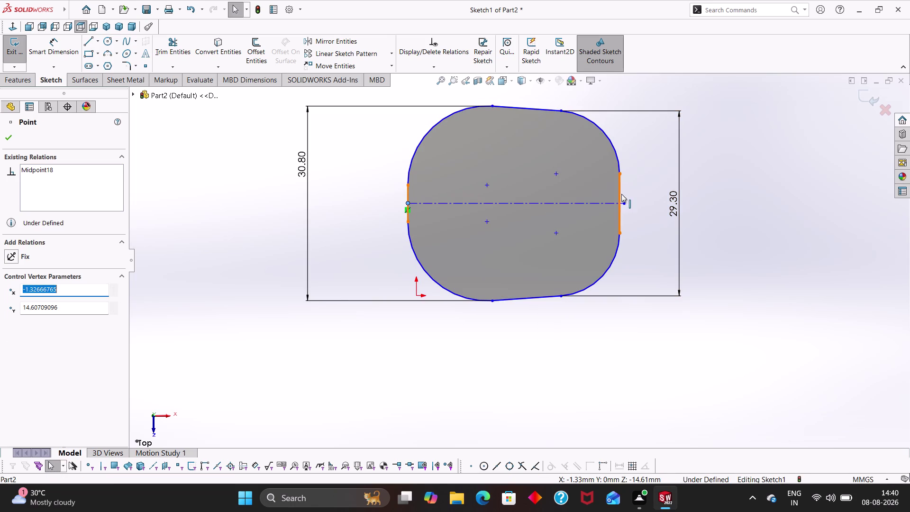
drag(624, 203, 617, 203)
scroll(down, 3)
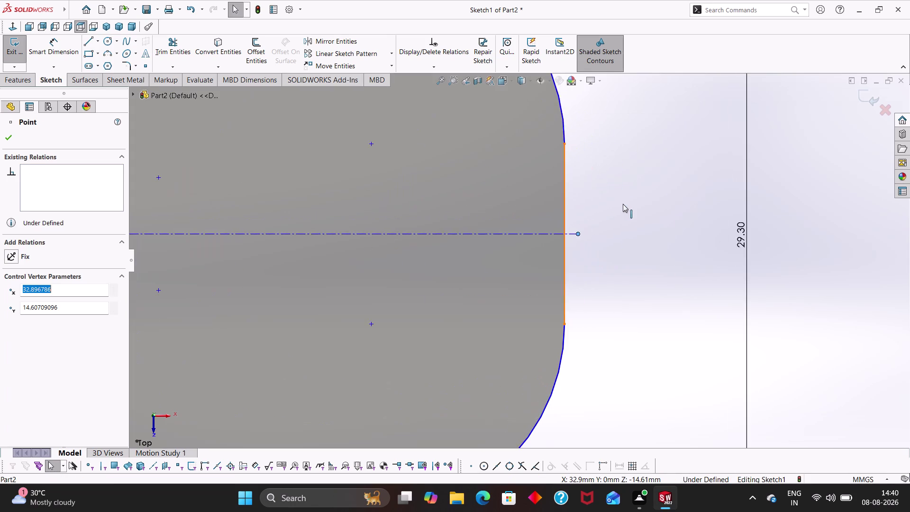
drag(564, 242, 546, 242)
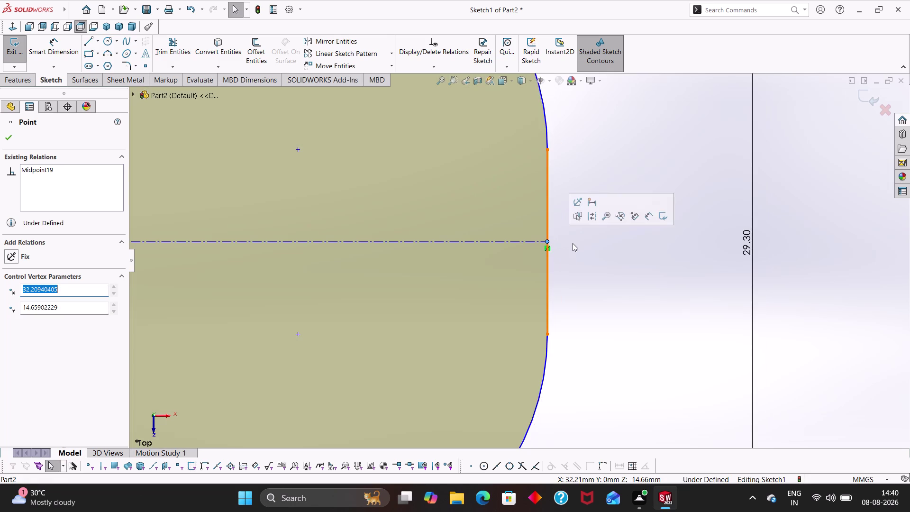
key(Escape)
key(Escape)
scroll(up, 3)
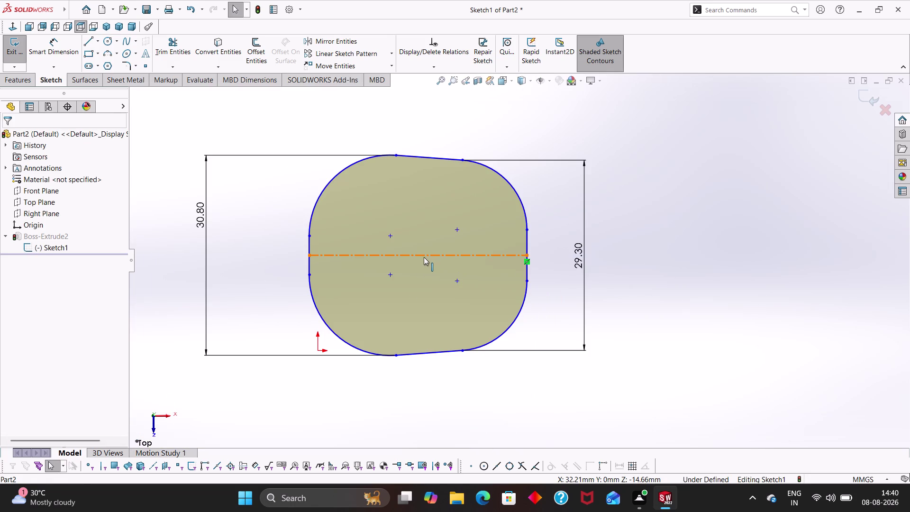
Place a sketch point at the centerline's midpoint.
click(424, 257)
click(421, 256)
key(Escape)
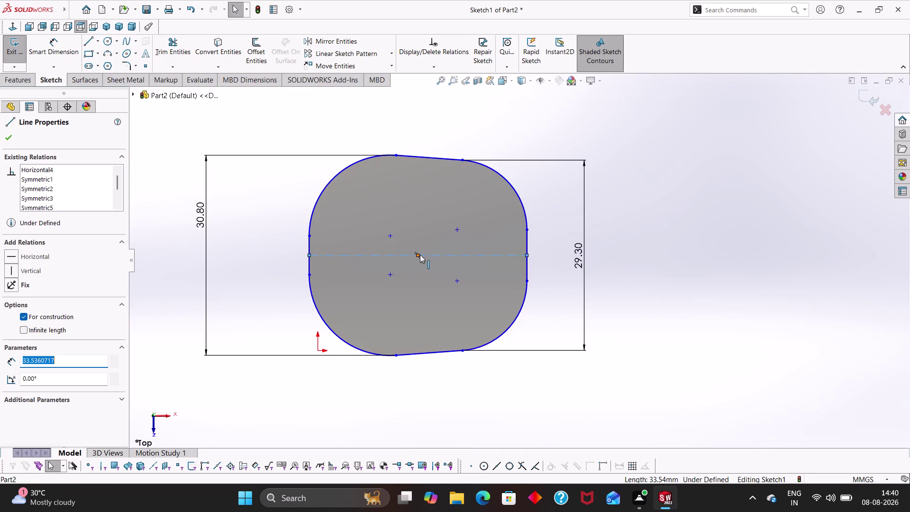
click(421, 254)
click(418, 256)
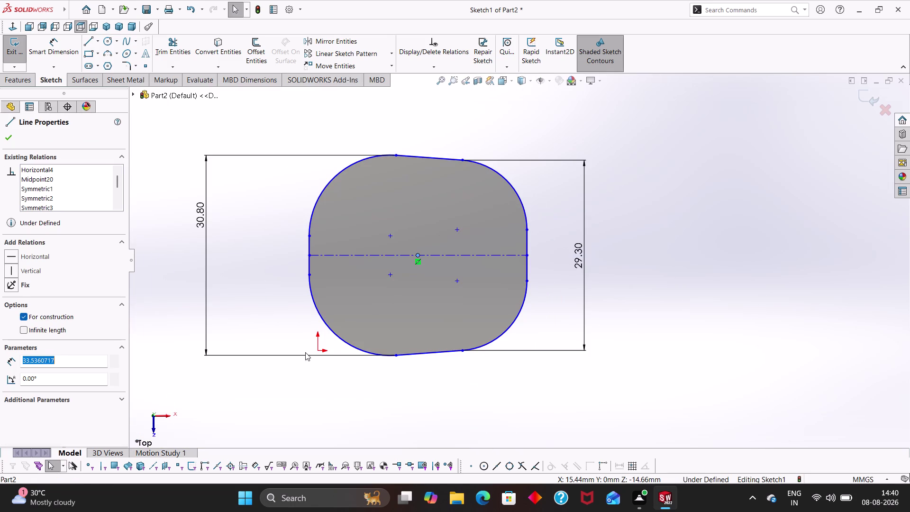
Make the new point coincident with the origin, then undo it.
click(317, 351)
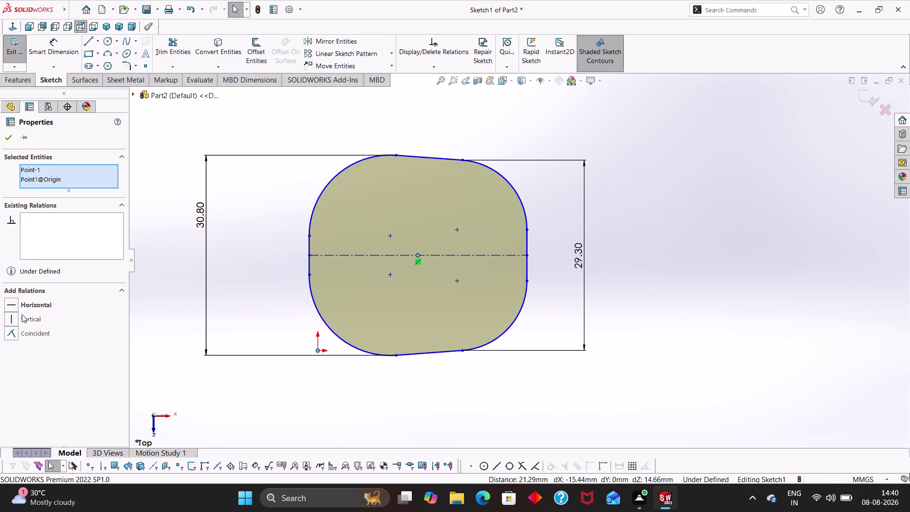
click(9, 330)
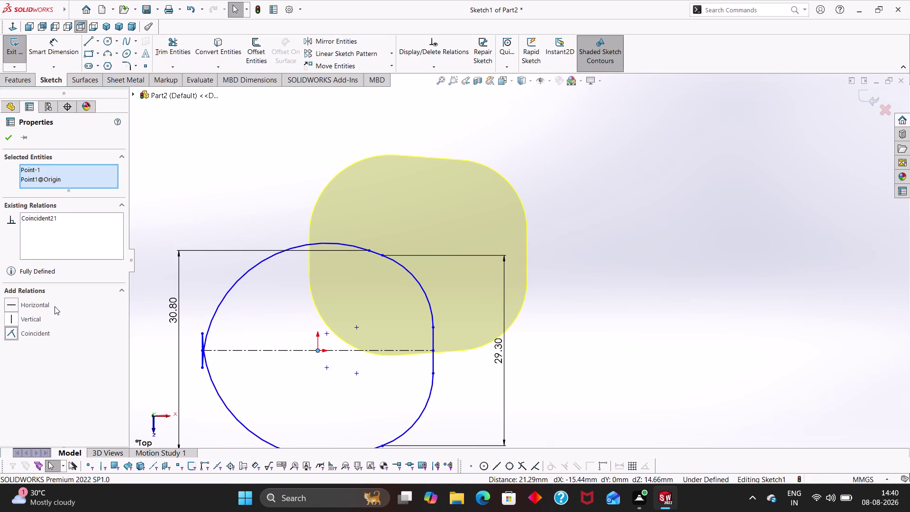
key(ctrl+z)
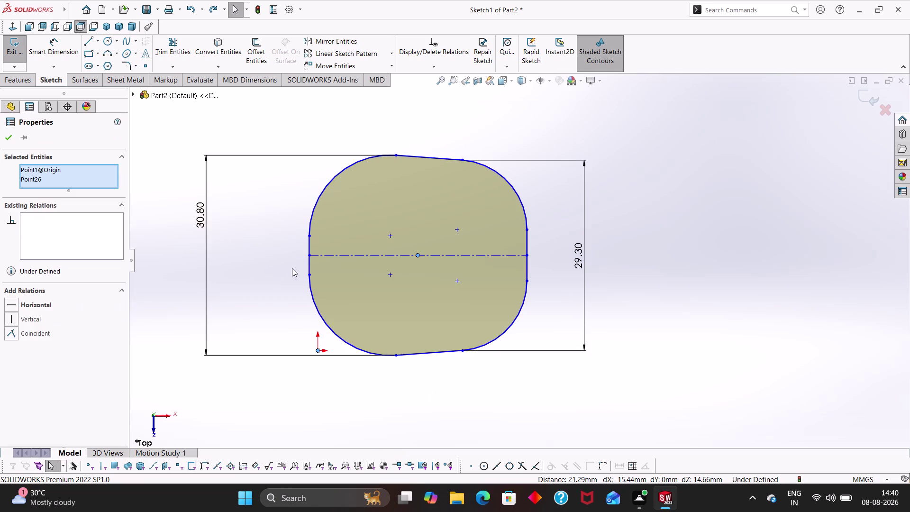
key(Escape)
key(Escape)
Make the upper-left arc tangent to the left edge and the top edge.
key(Escape)
click(310, 245)
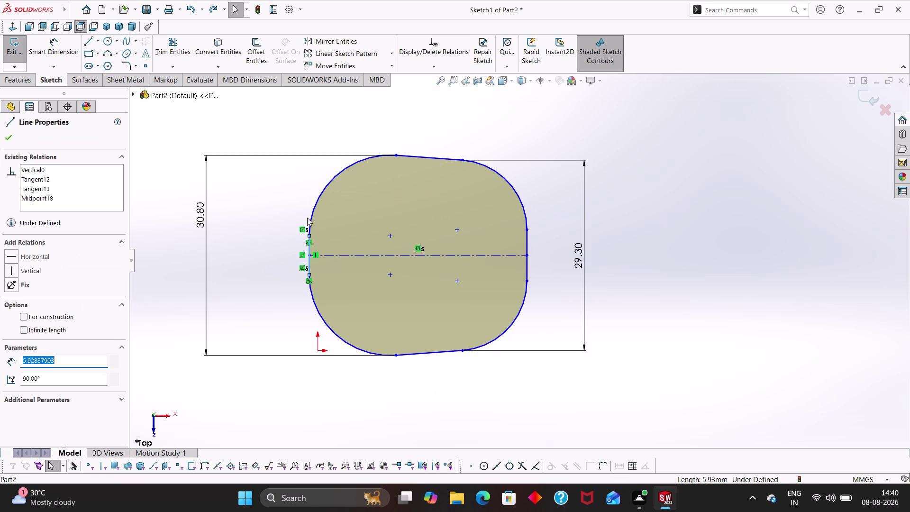
click(312, 217)
click(7, 306)
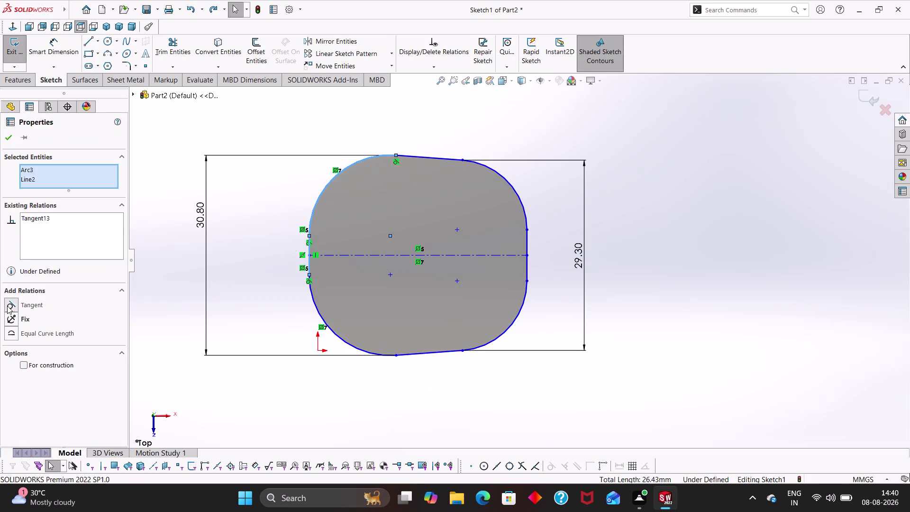
click(10, 132)
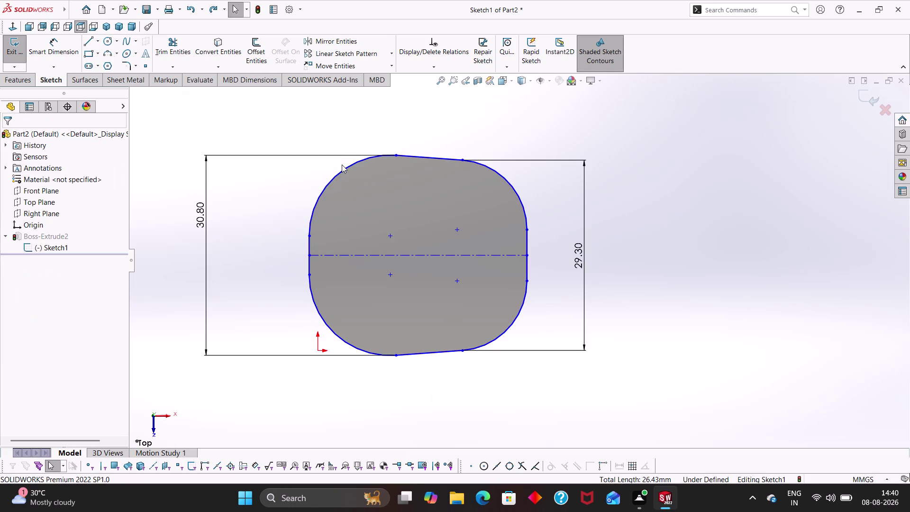
click(357, 165)
click(427, 156)
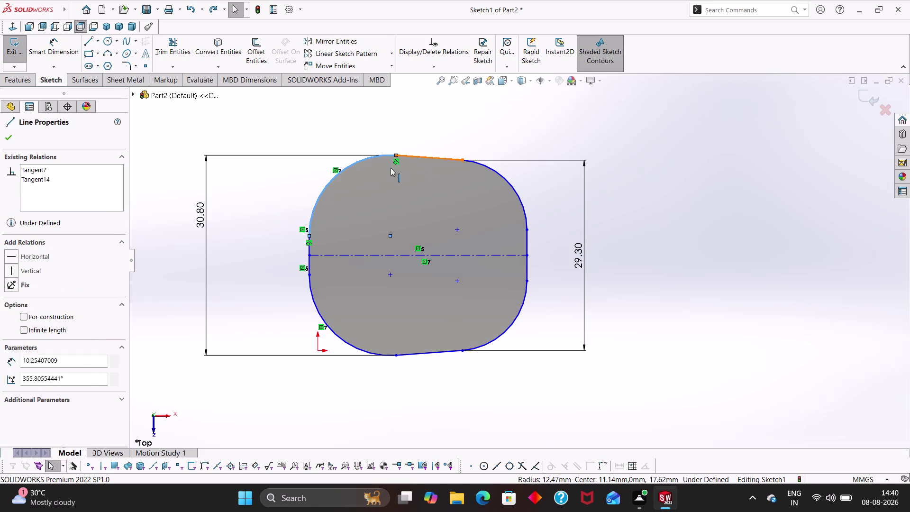
click(13, 302)
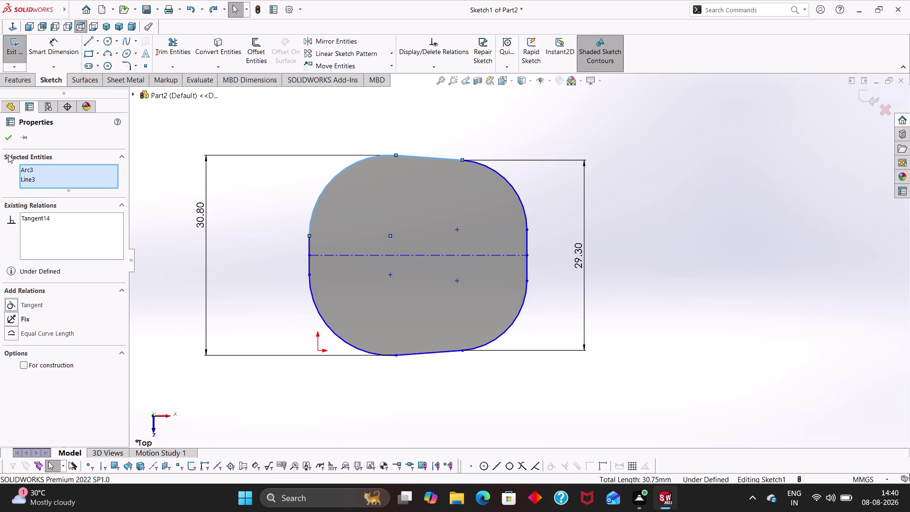
click(6, 140)
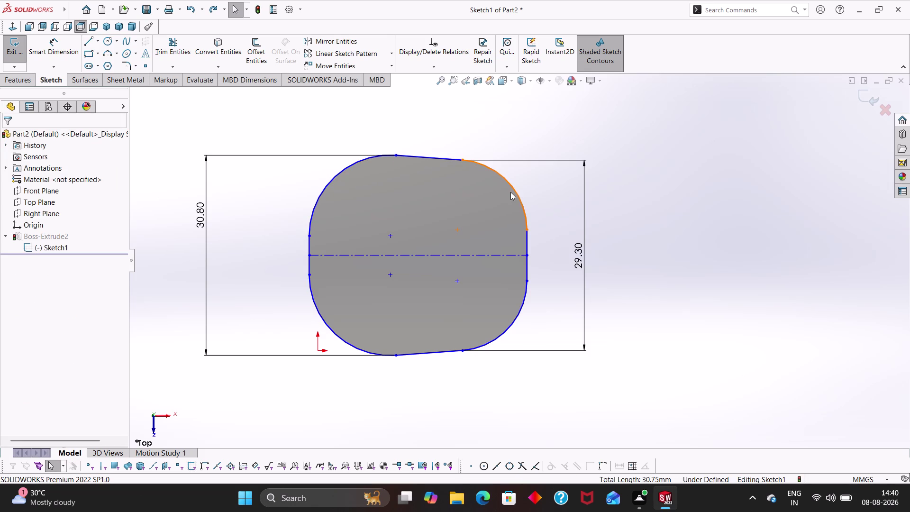
Make the upper-right arc tangent to the top edge and the right edge.
click(517, 195)
click(450, 156)
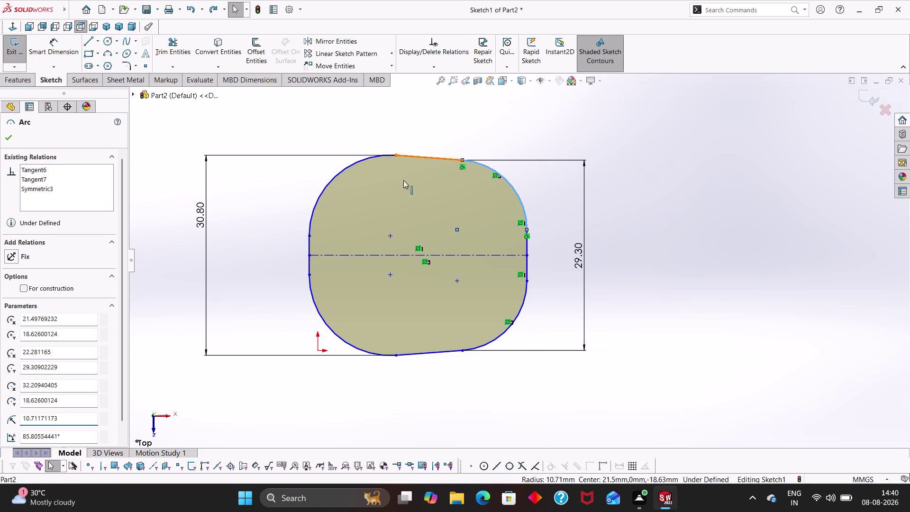
click(15, 303)
click(5, 306)
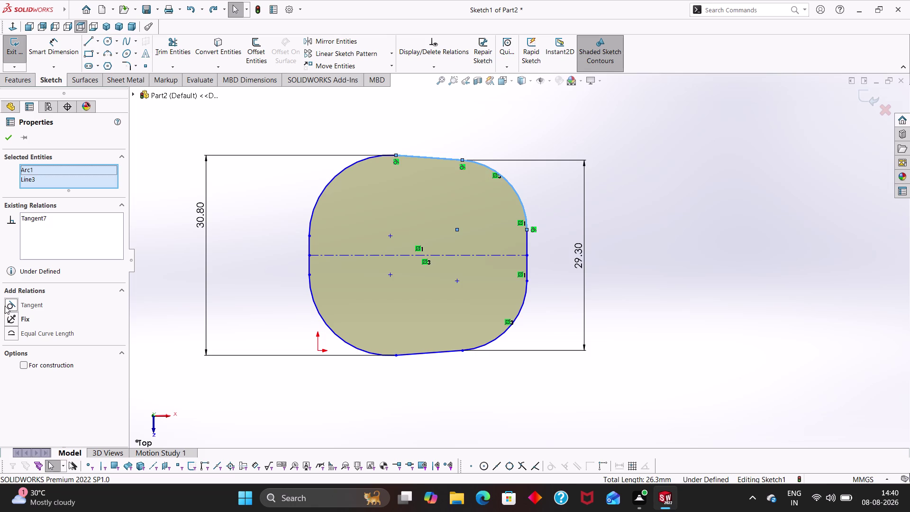
click(11, 139)
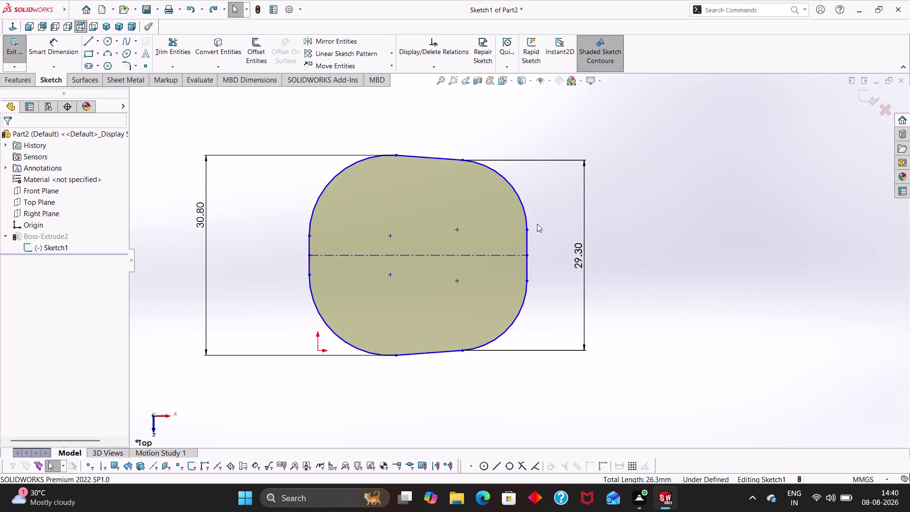
click(527, 218)
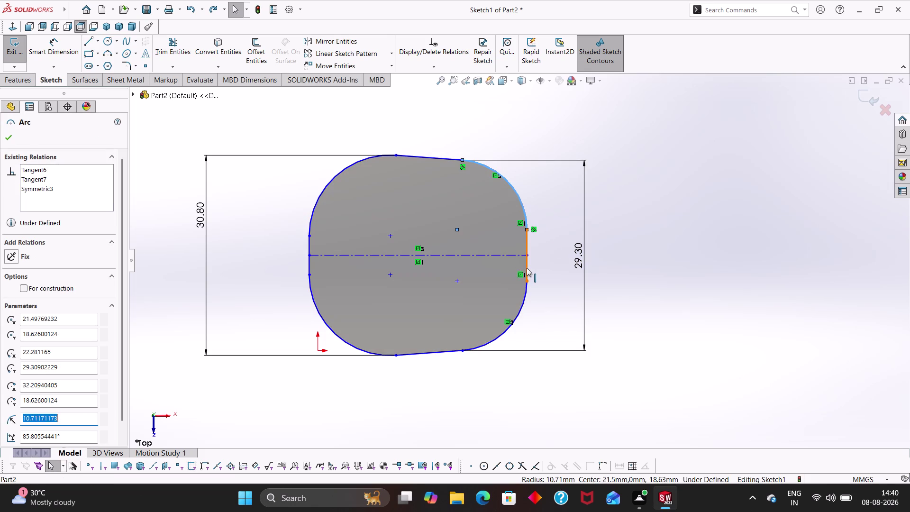
click(526, 268)
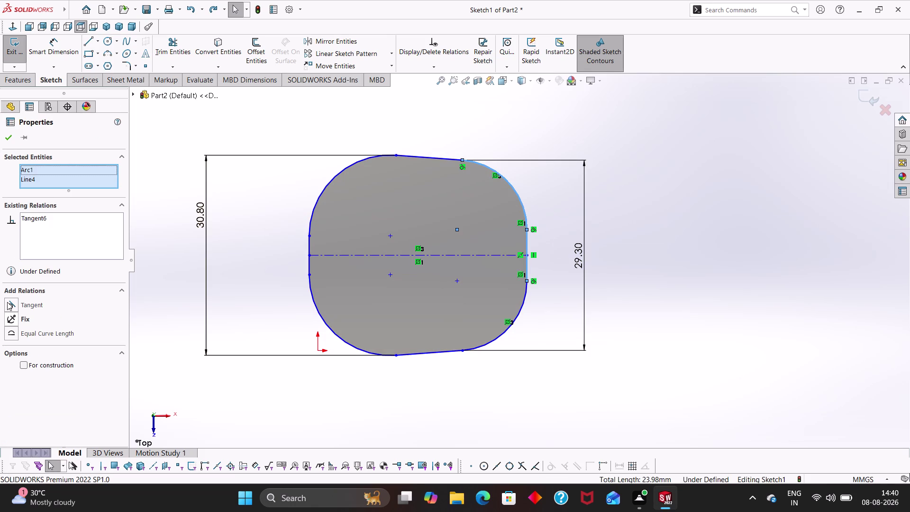
click(7, 302)
click(9, 135)
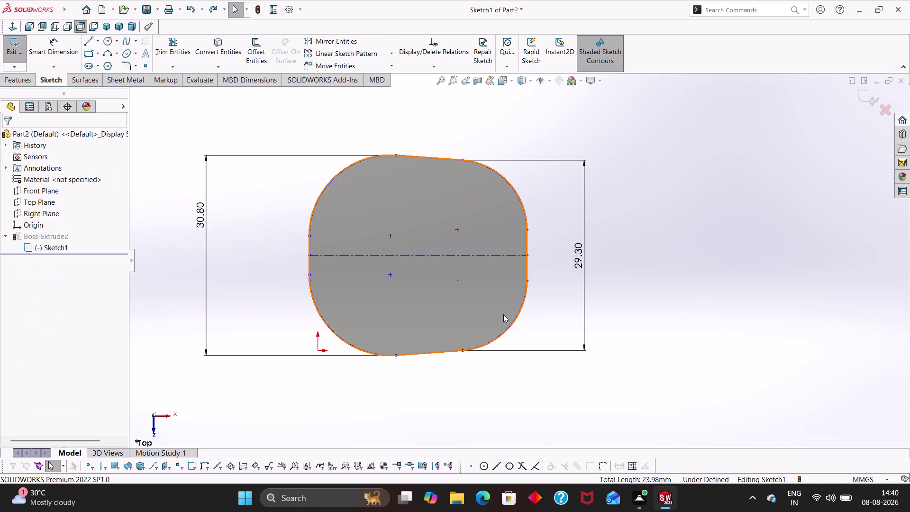
click(509, 327)
click(527, 267)
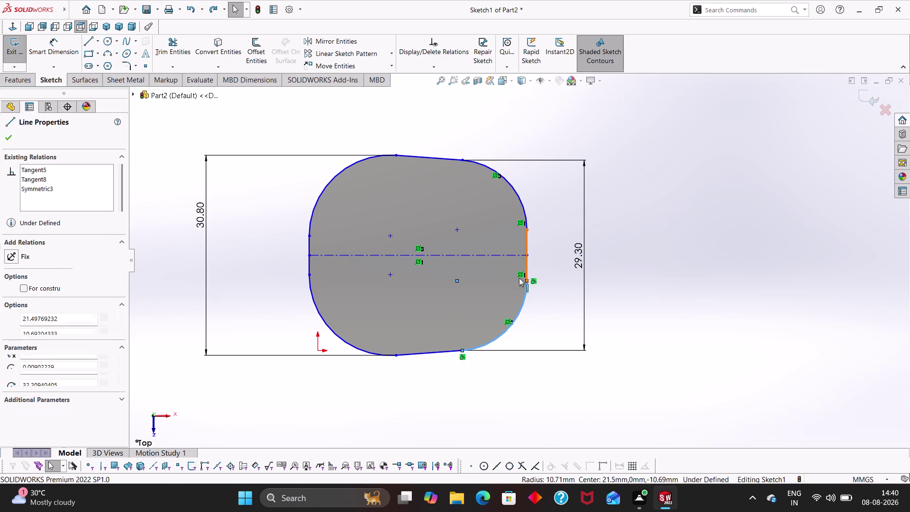
click(15, 302)
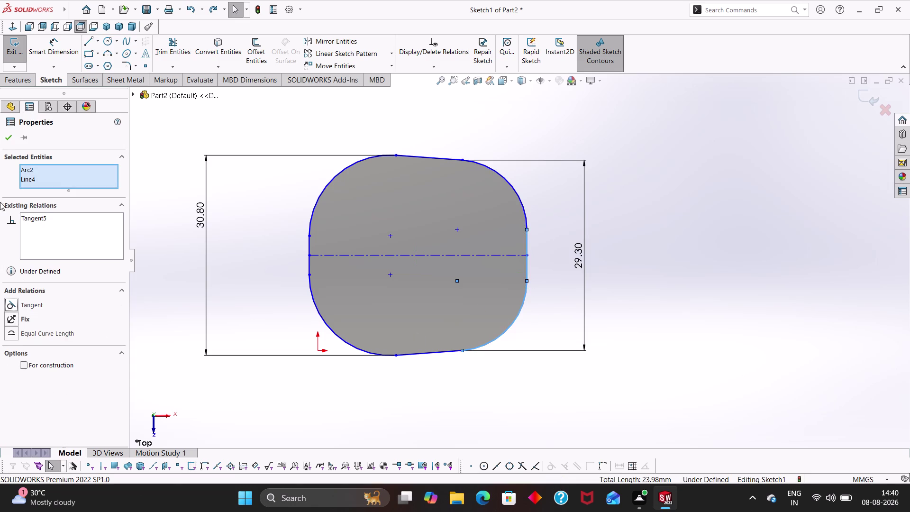
click(14, 140)
click(492, 343)
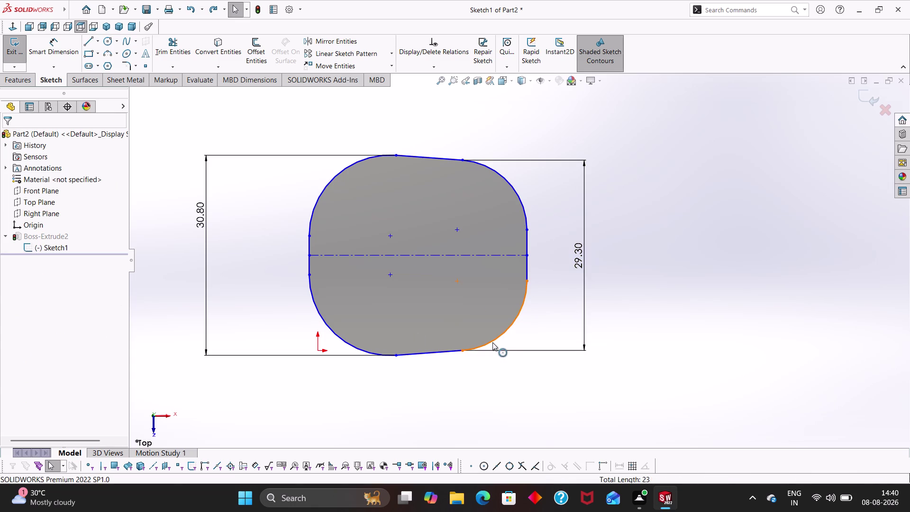
click(450, 350)
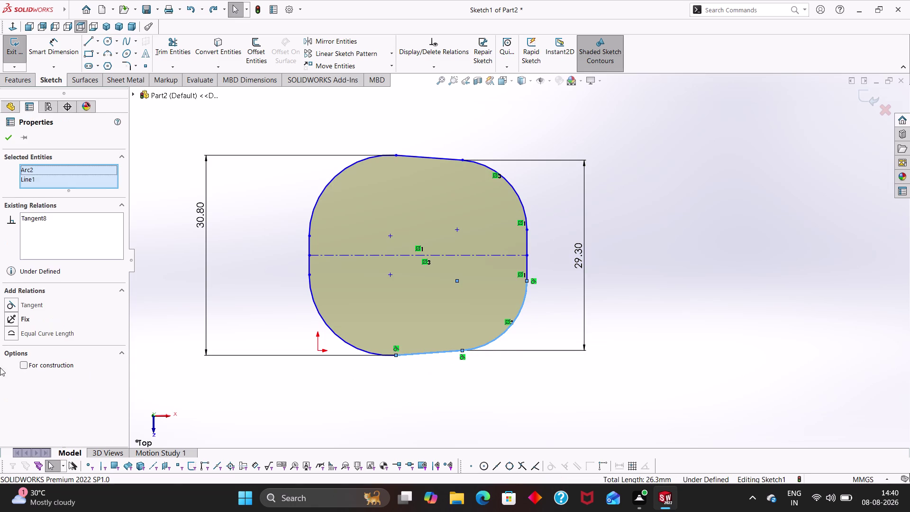
click(14, 300)
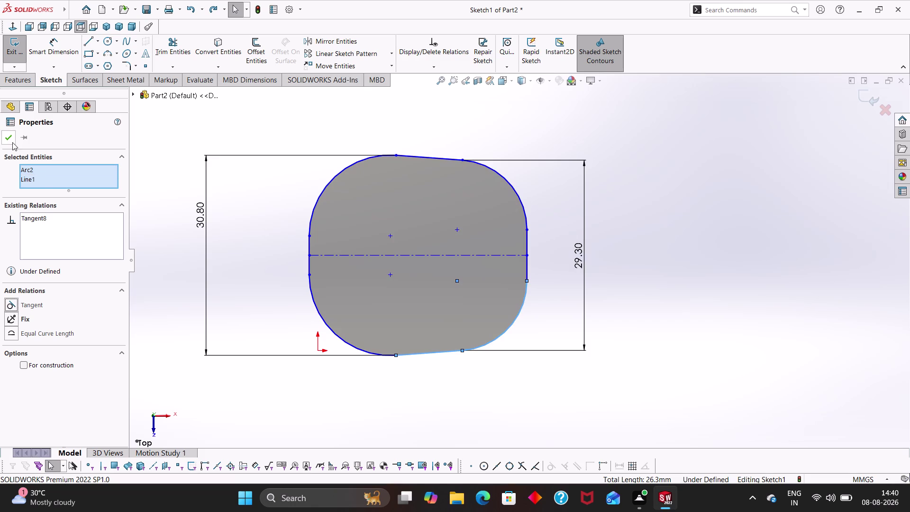
click(12, 141)
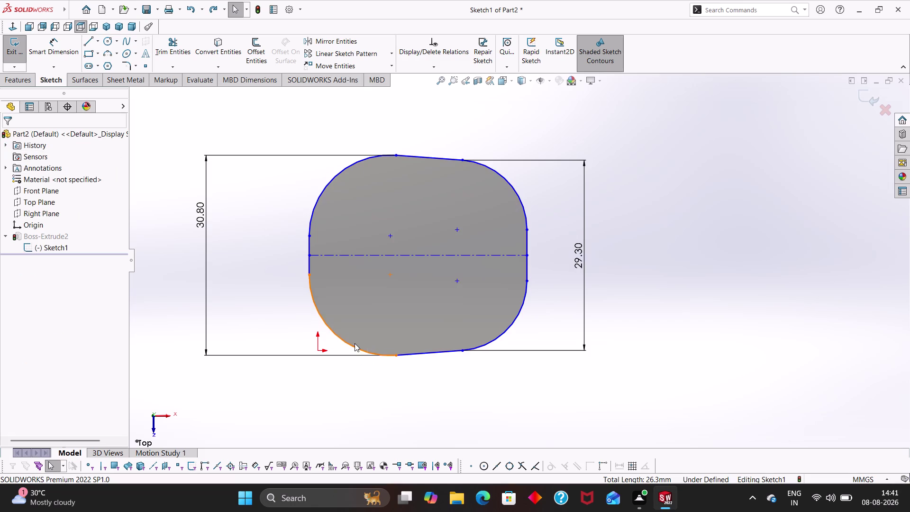
click(355, 347)
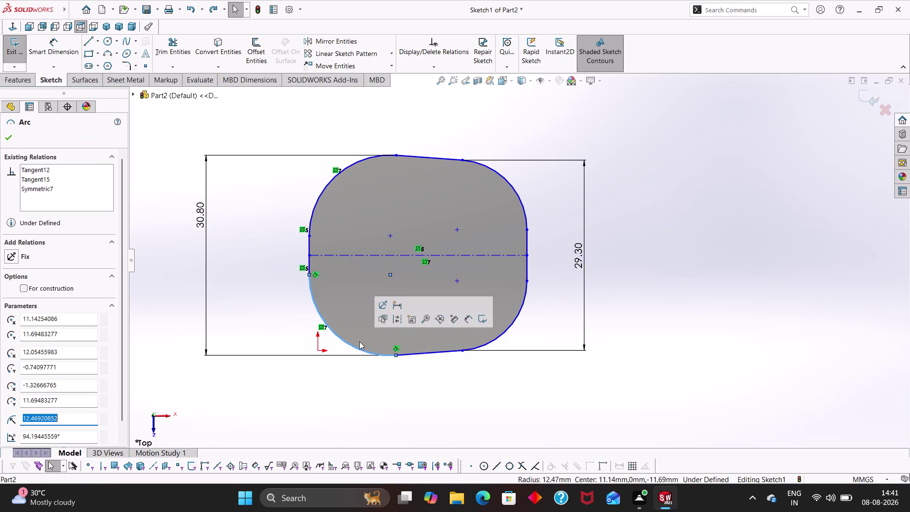
click(421, 355)
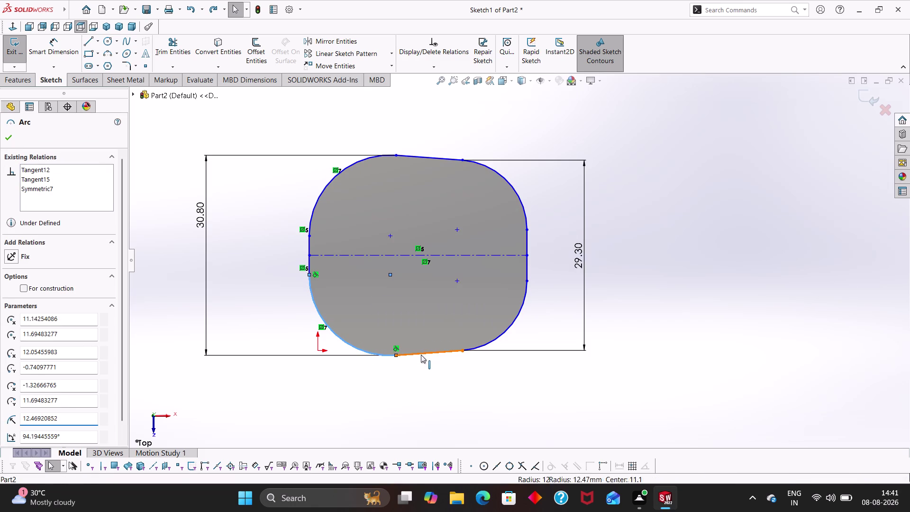
click(12, 309)
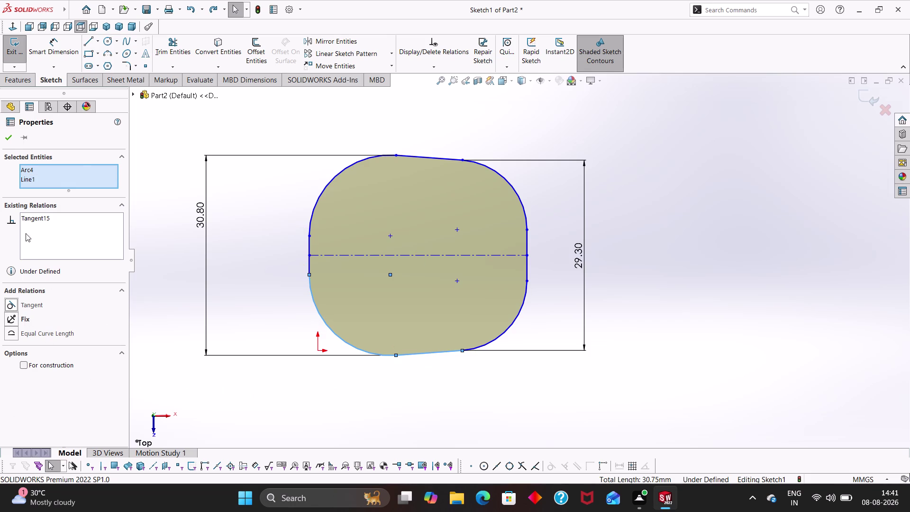
click(8, 139)
click(327, 325)
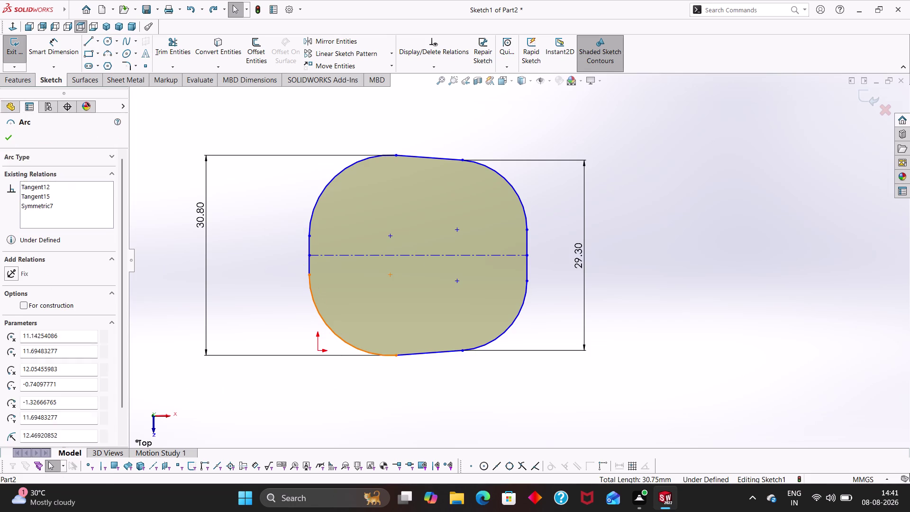
click(311, 266)
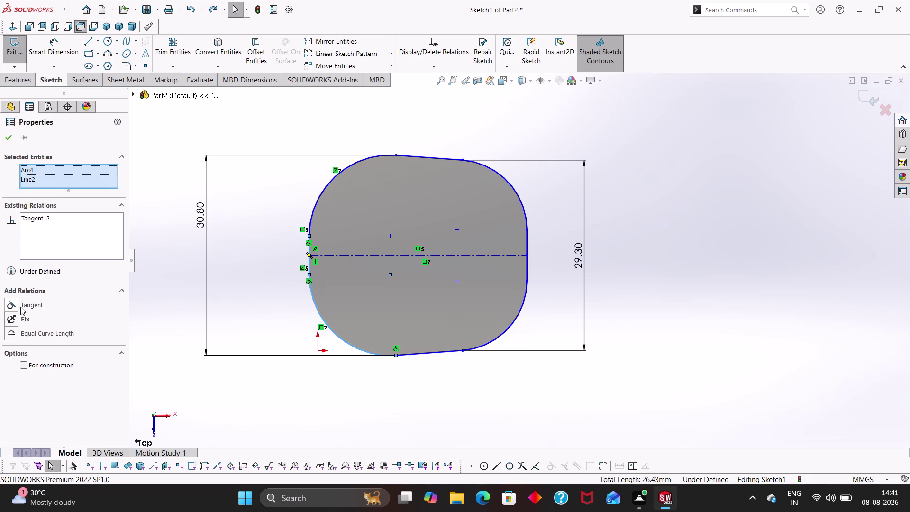
click(21, 307)
click(6, 129)
click(8, 140)
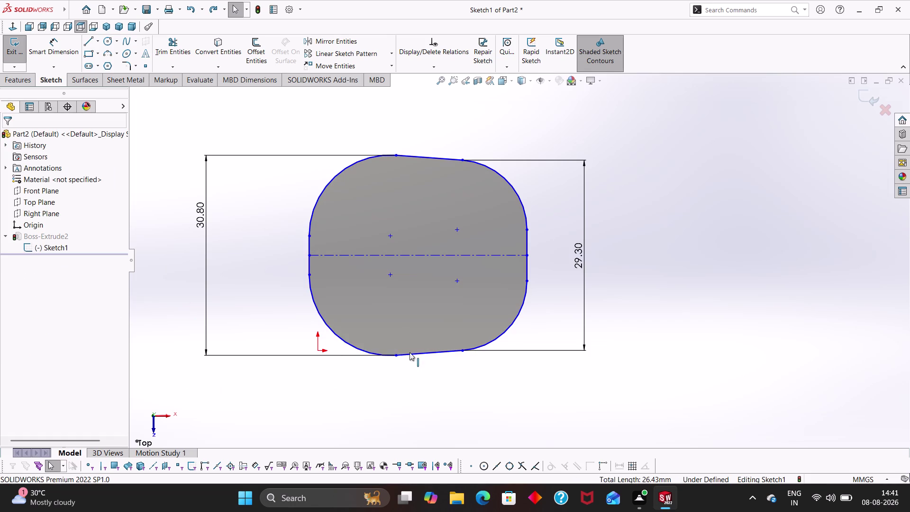
Try Coincident and Horizontal relations between the midpoint and origin, then undo them.
click(319, 348)
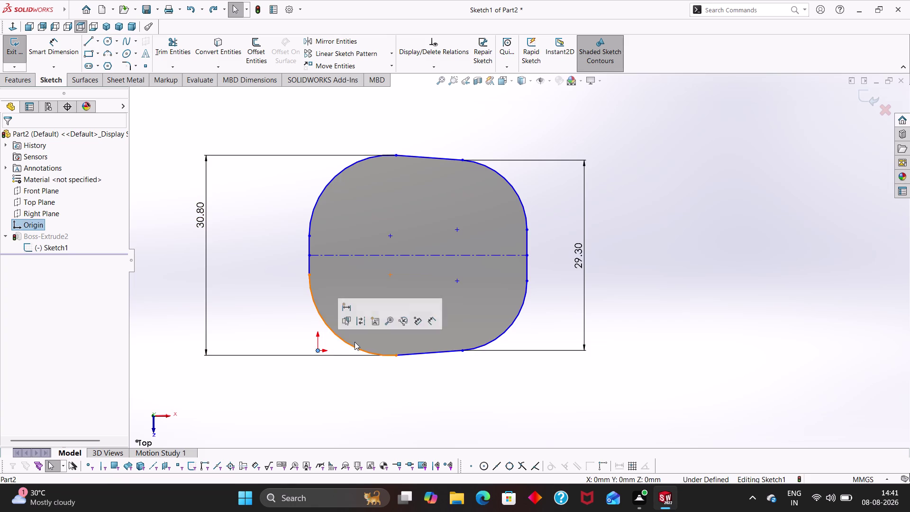
click(417, 256)
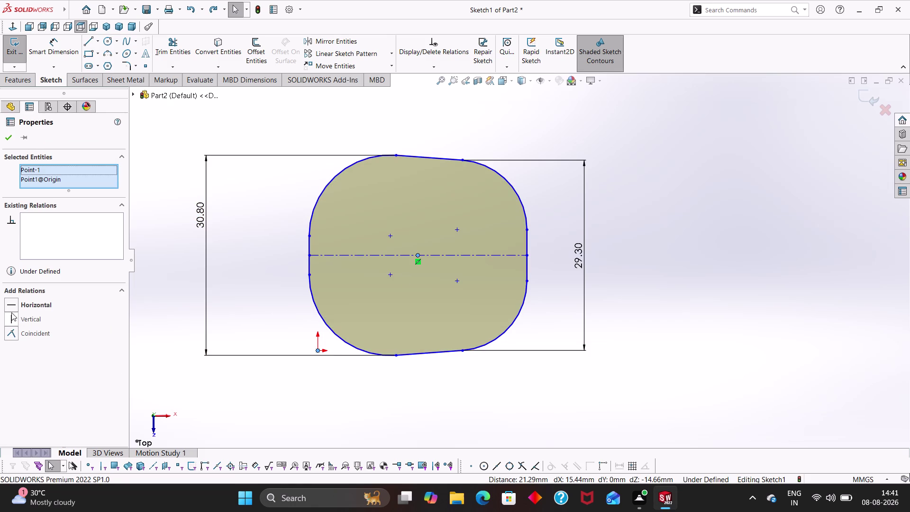
click(16, 330)
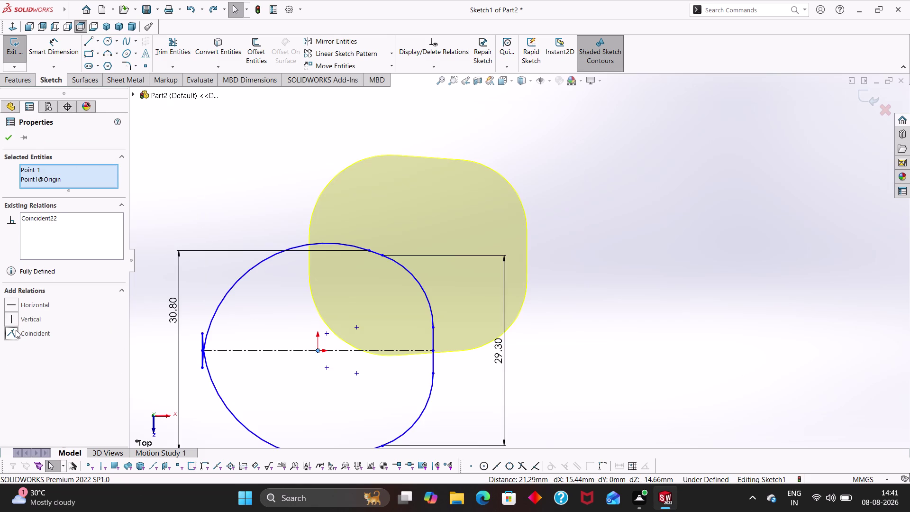
click(11, 305)
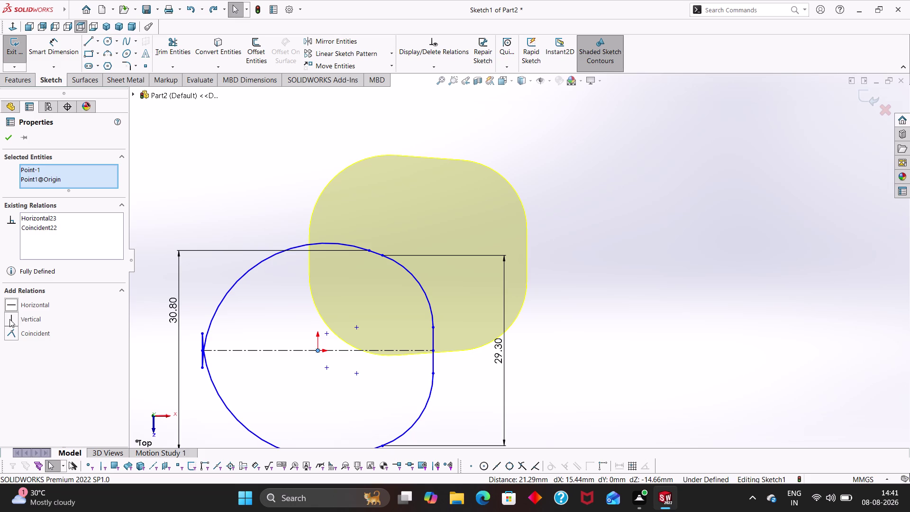
click(10, 319)
key(ctrl+z)
key(ctrl+z)
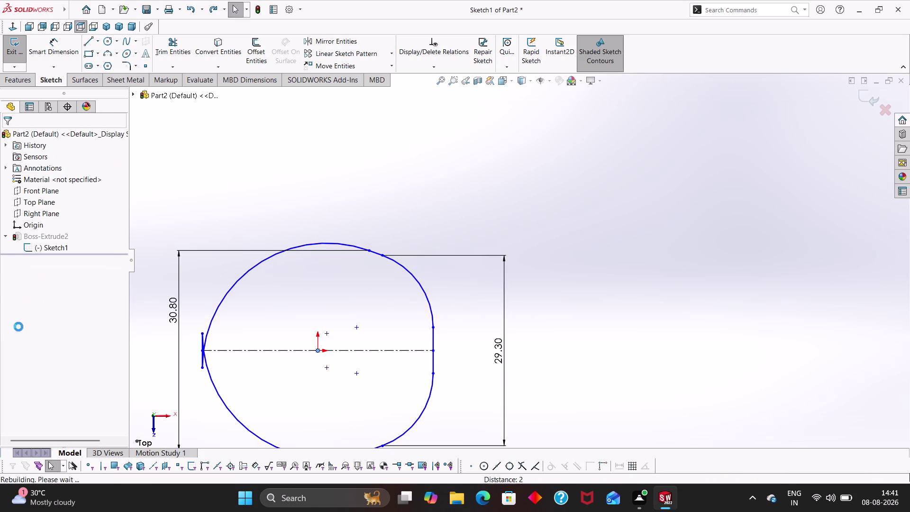
key(ctrl+z)
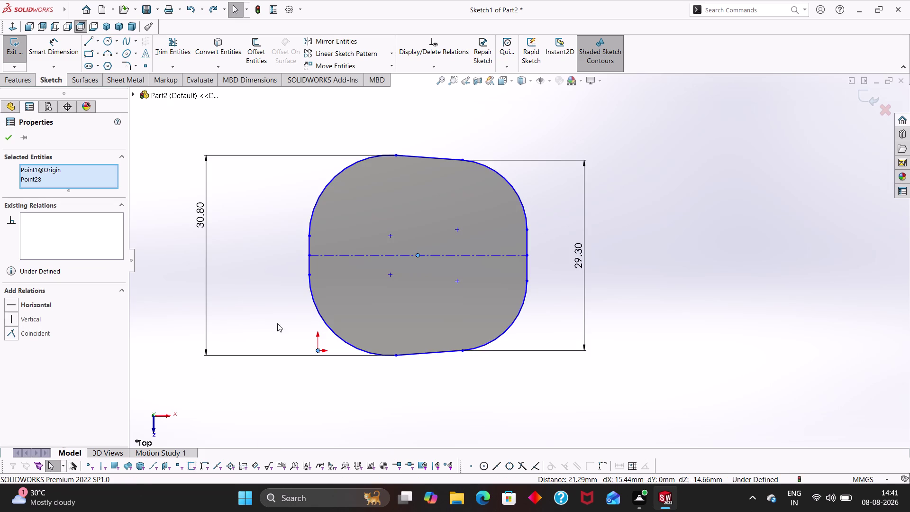
Try a Vertical relation, undo back to a solvable sketch, and exit Sketch1.
click(10, 320)
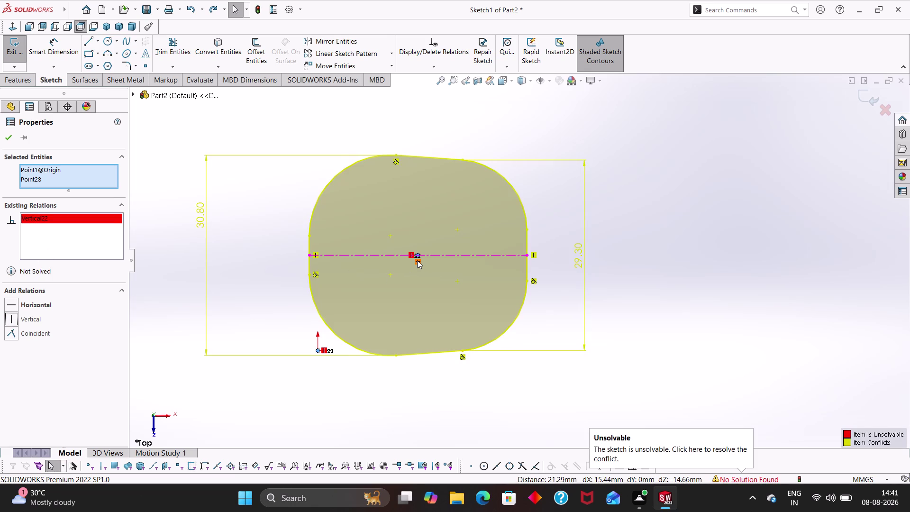
click(418, 261)
key(Delete)
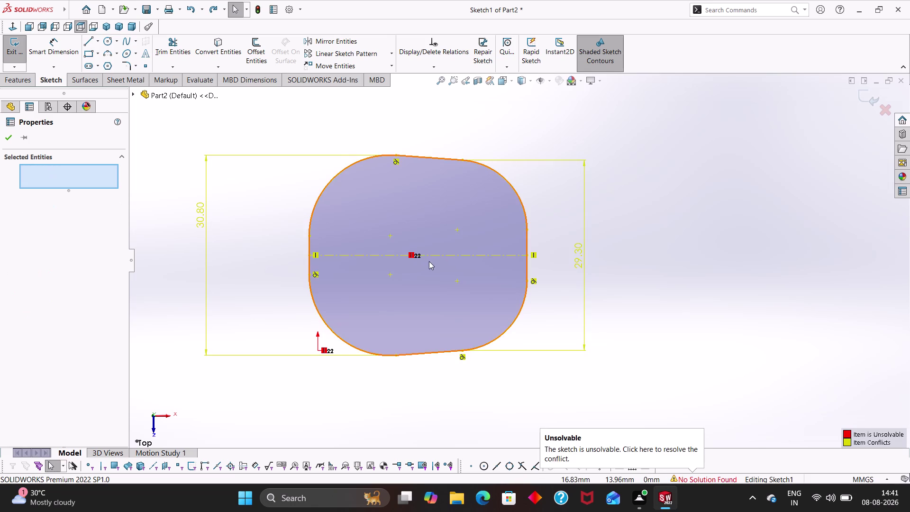
key(Escape)
key(ctrl+z)
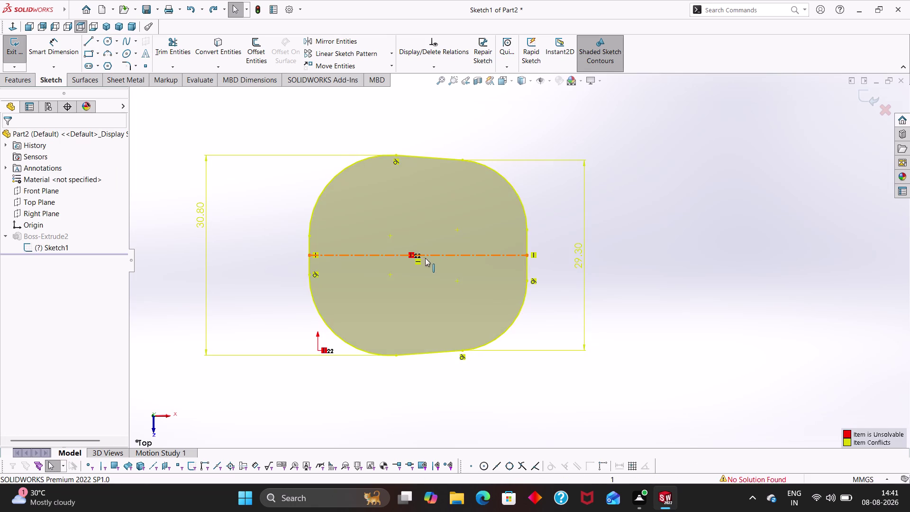
key(ctrl+z)
key(ctrl+z)
click(255, 8)
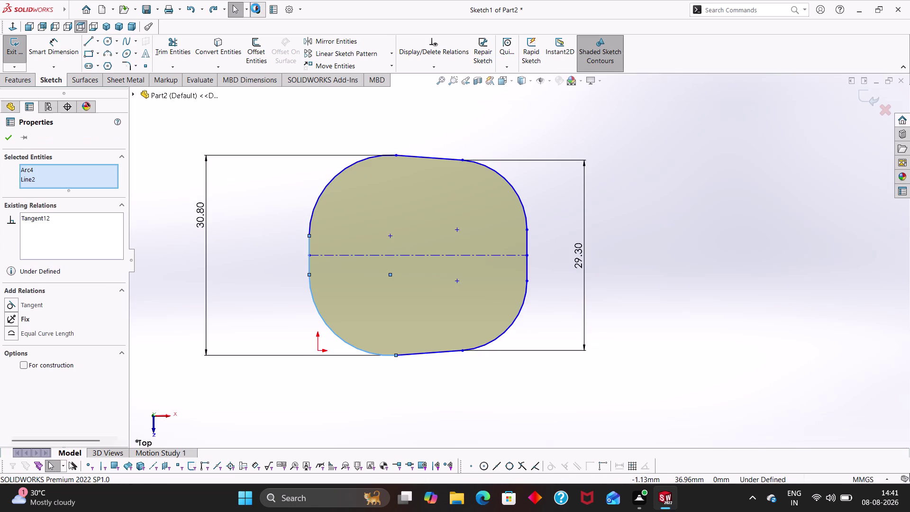
Orbit to the block's flat end face and turn the view normal to it.
middle_drag(270, 192, 248, 94)
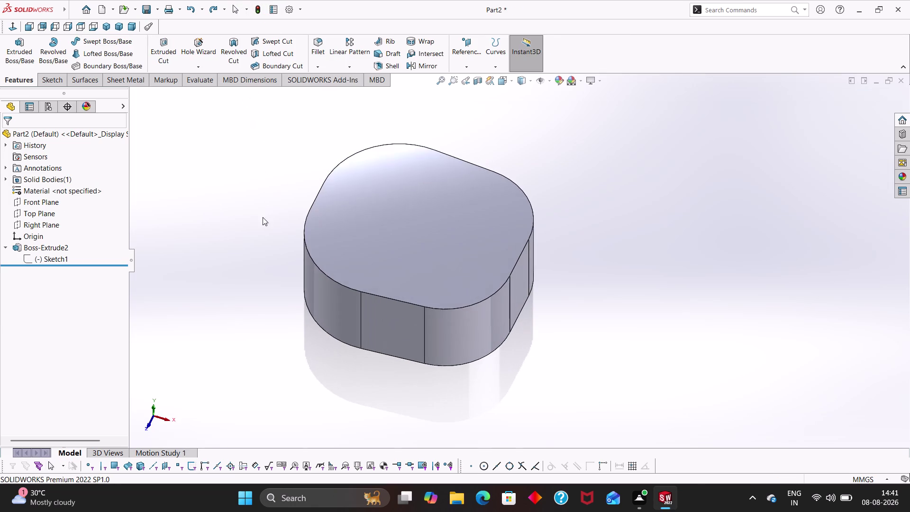
middle_drag(264, 220, 270, 245)
middle_drag(372, 284, 431, 117)
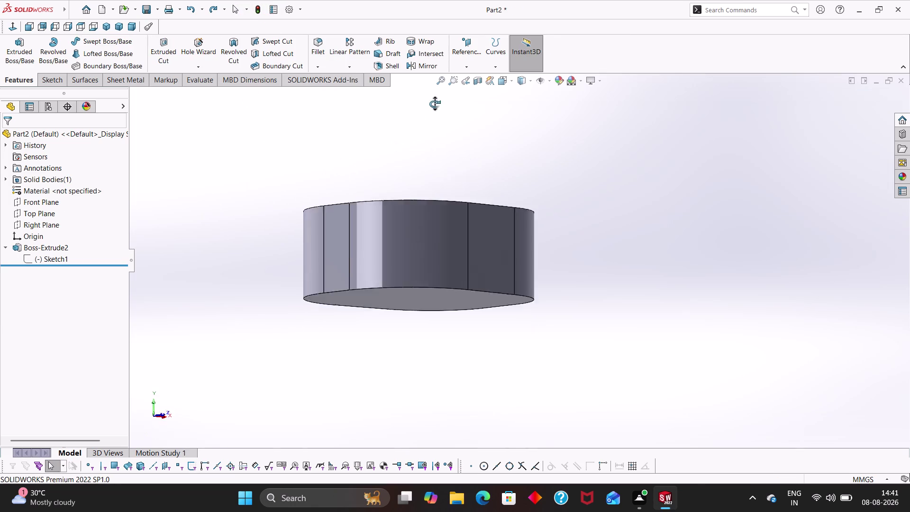
middle_drag(431, 117, 430, 79)
right_click(439, 285)
click(455, 274)
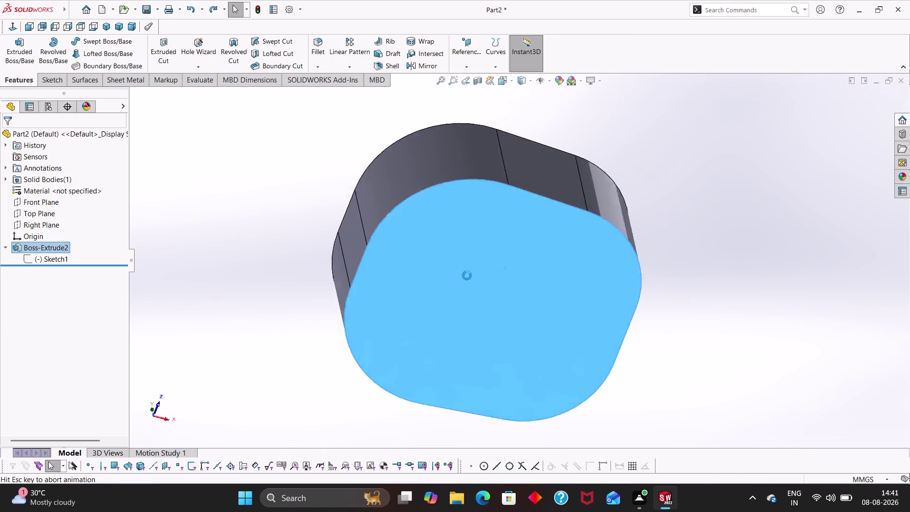
scroll(up, 3)
right_drag(353, 262, 370, 258)
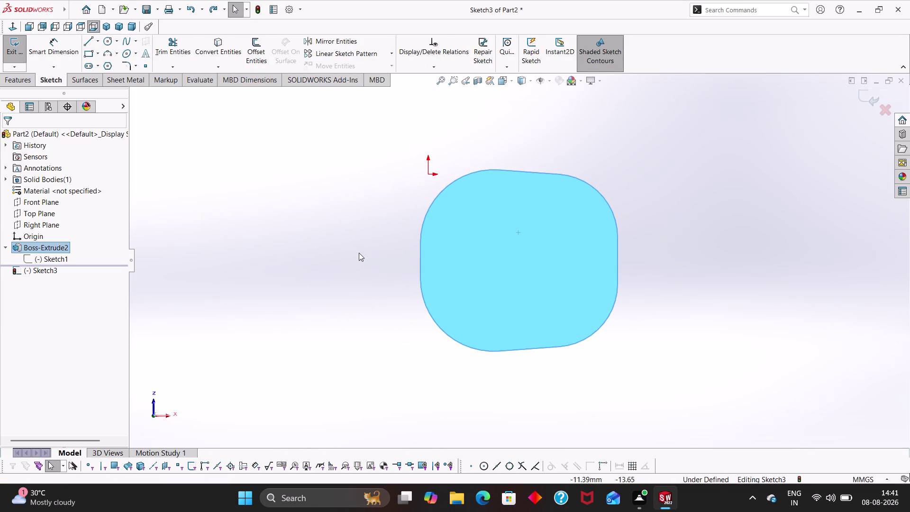
Open Sketch3 on the face and draw a centerline from its left edge to its right edge.
click(100, 39)
click(96, 65)
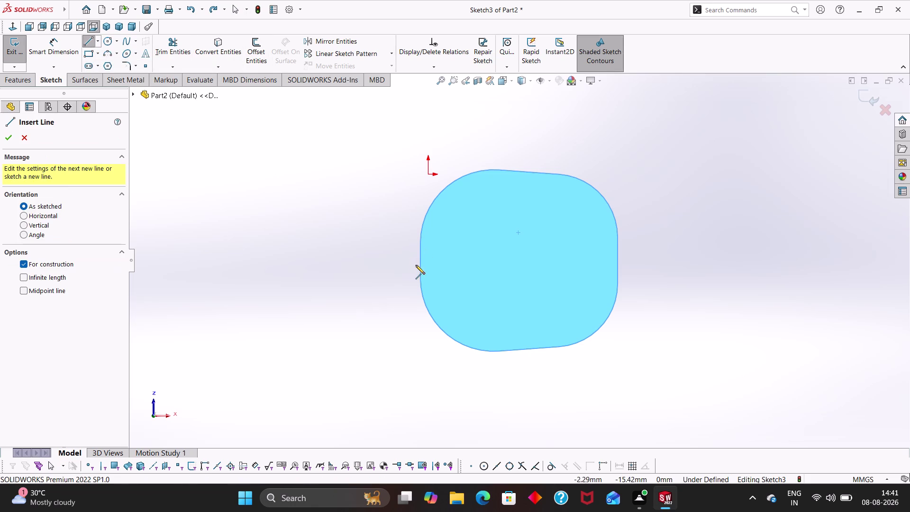
click(420, 260)
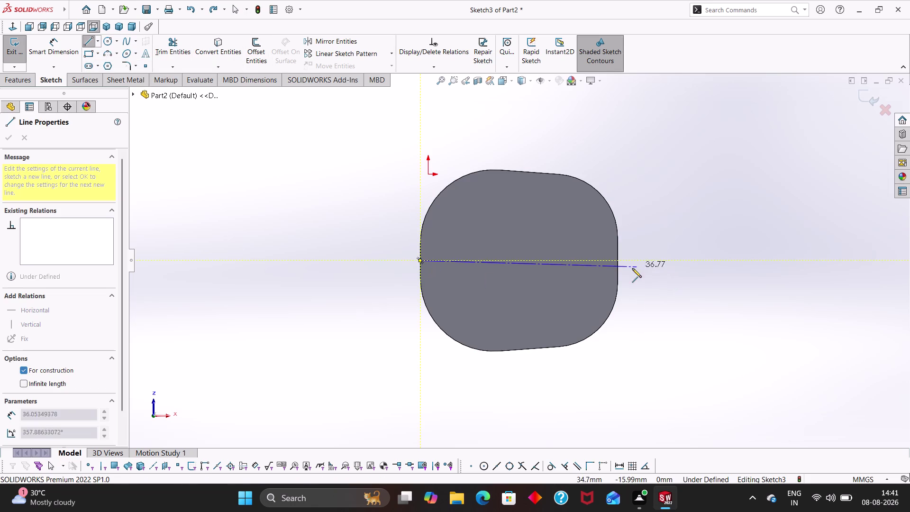
click(618, 261)
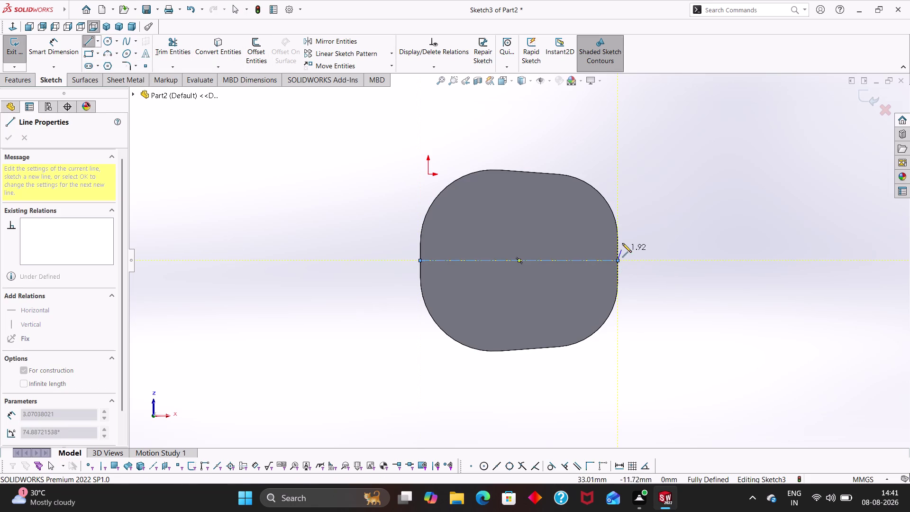
key(Escape)
click(523, 260)
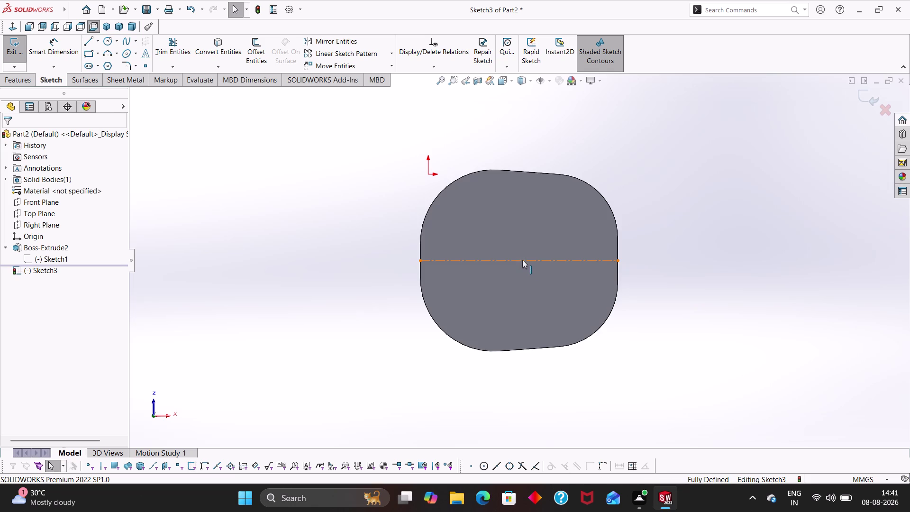
key(Escape)
key(Escape)
key(Escape)
key(Escape)
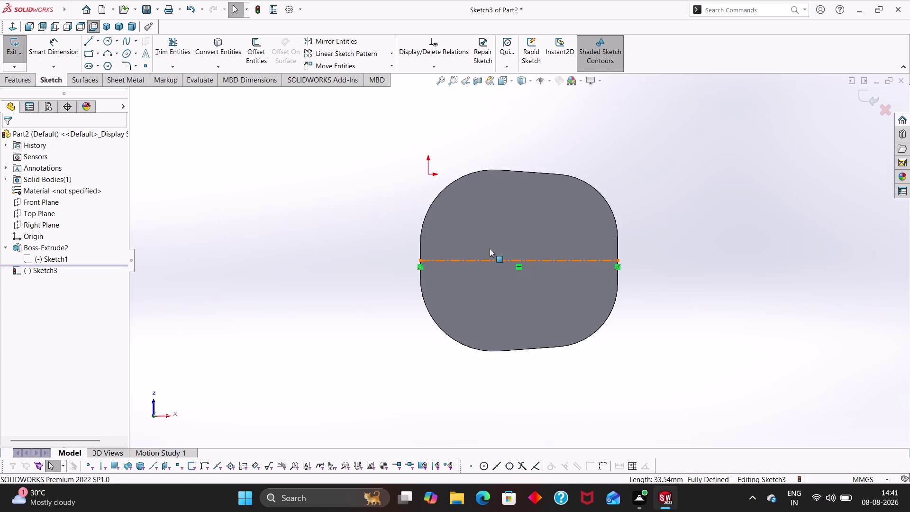
right_drag(260, 273, 328, 266)
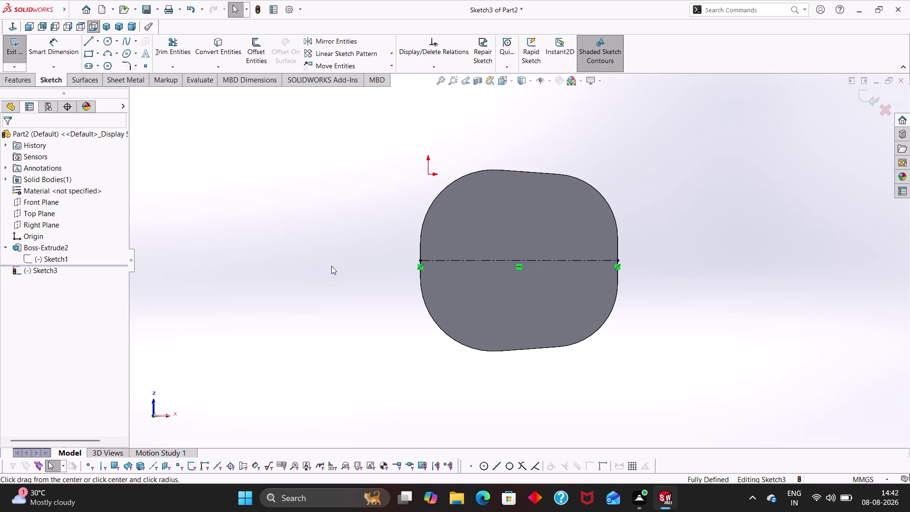
right_drag(328, 266, 333, 266)
Draw an outer circle and a smaller concentric circle at the centerline midpoint.
click(519, 261)
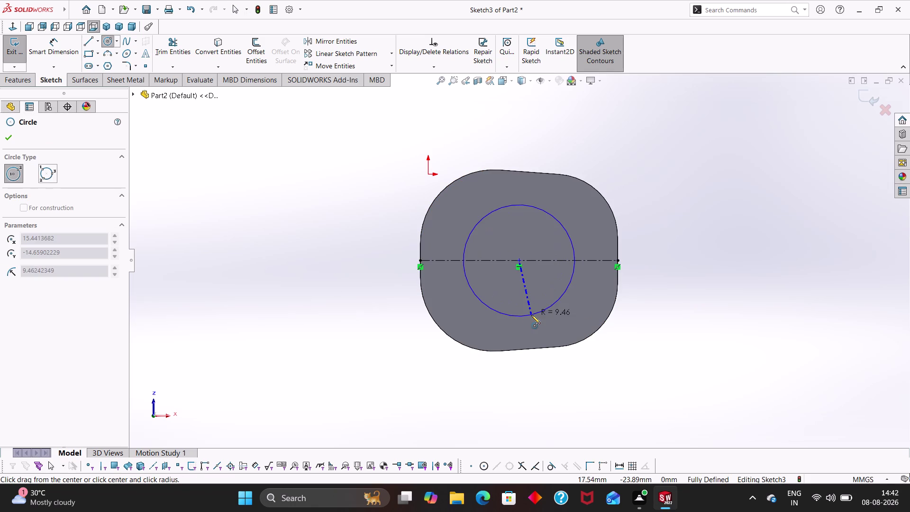
click(534, 309)
key(Escape)
right_drag(644, 332, 643, 330)
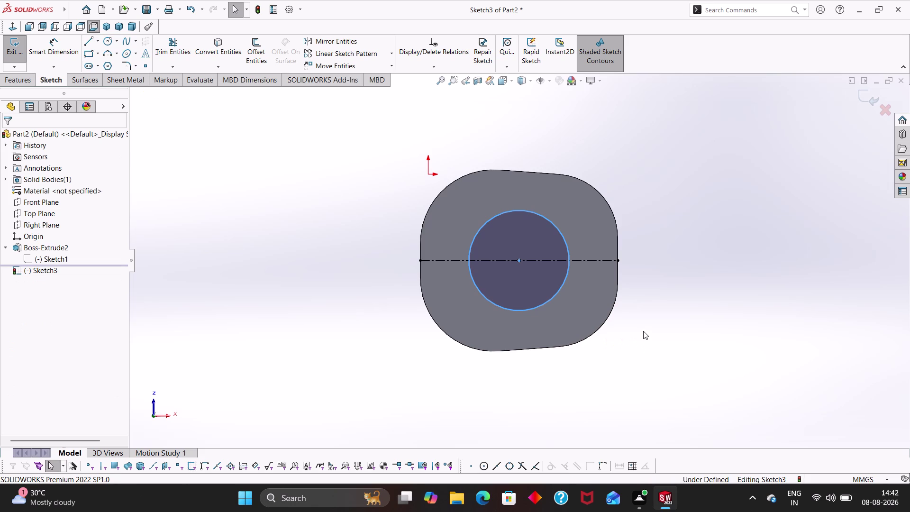
right_drag(643, 331, 717, 319)
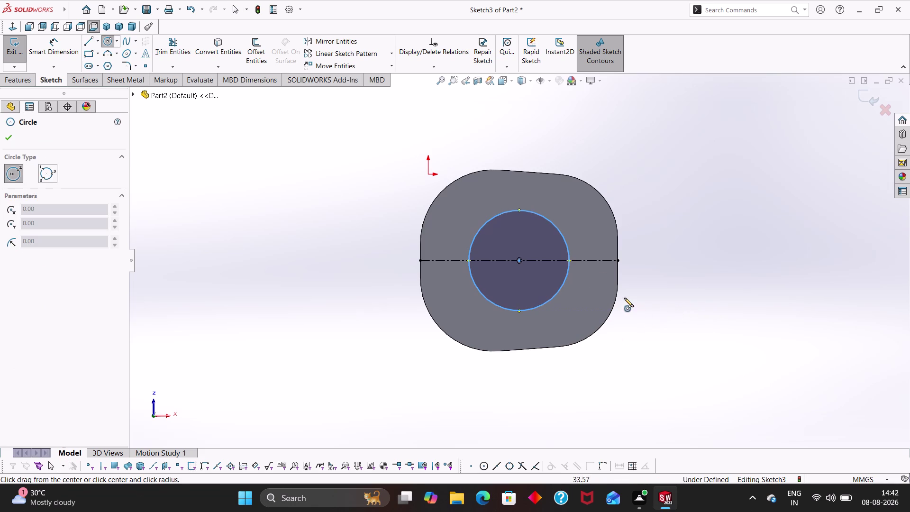
click(520, 261)
click(528, 288)
key(Escape)
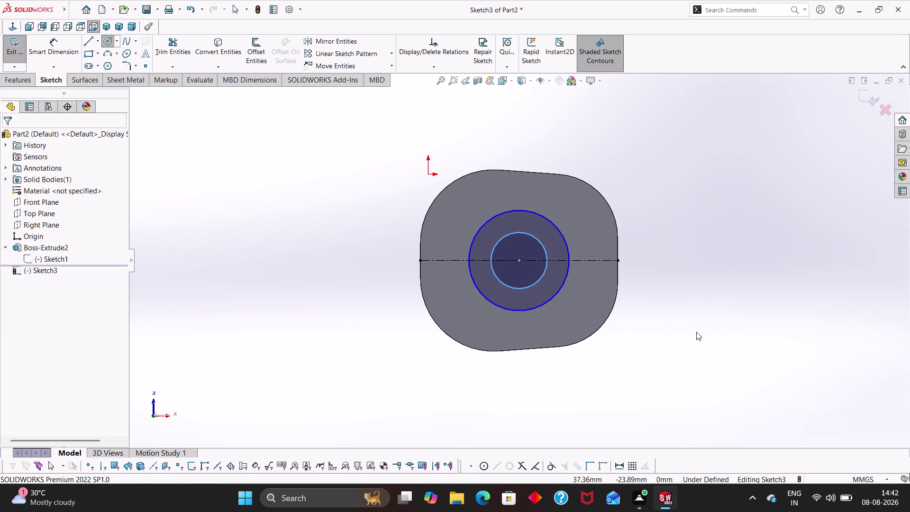
Place a diameter dimension on the outer circle.
right_drag(707, 335, 687, 172)
click(556, 226)
click(620, 179)
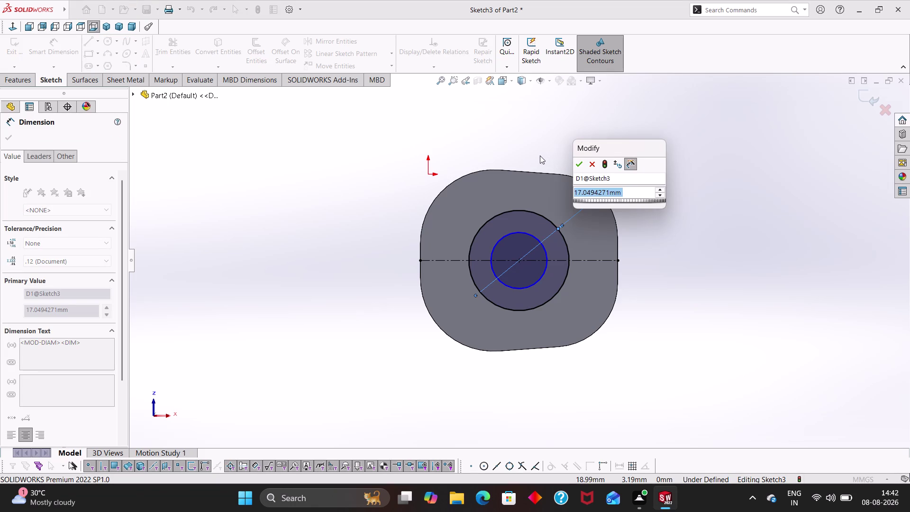
Enter 21 for the outer circle's diameter and dimension the inner circle to 13.
text(21)
key(Return)
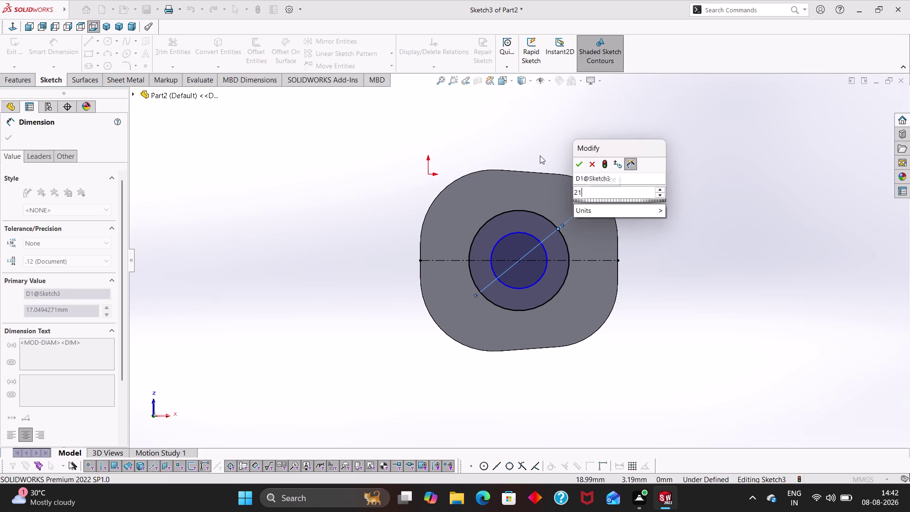
key(Escape)
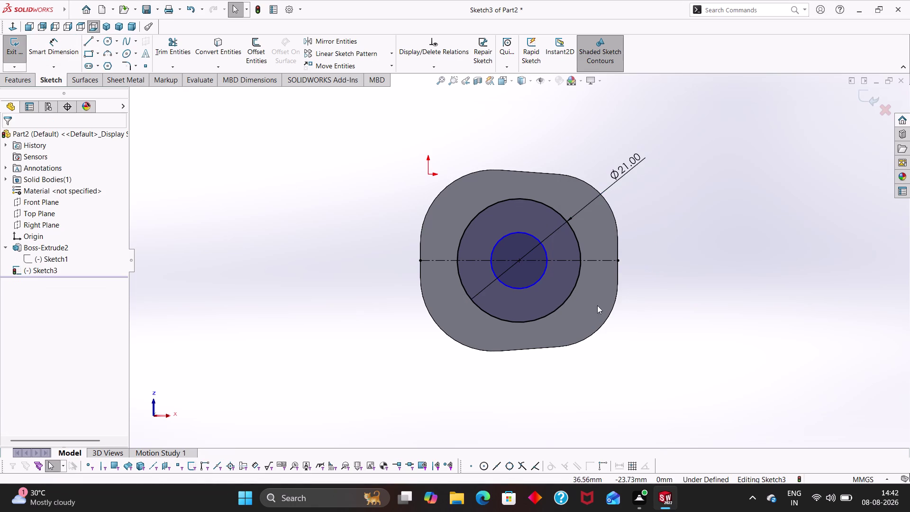
right_drag(608, 344, 658, 218)
click(548, 252)
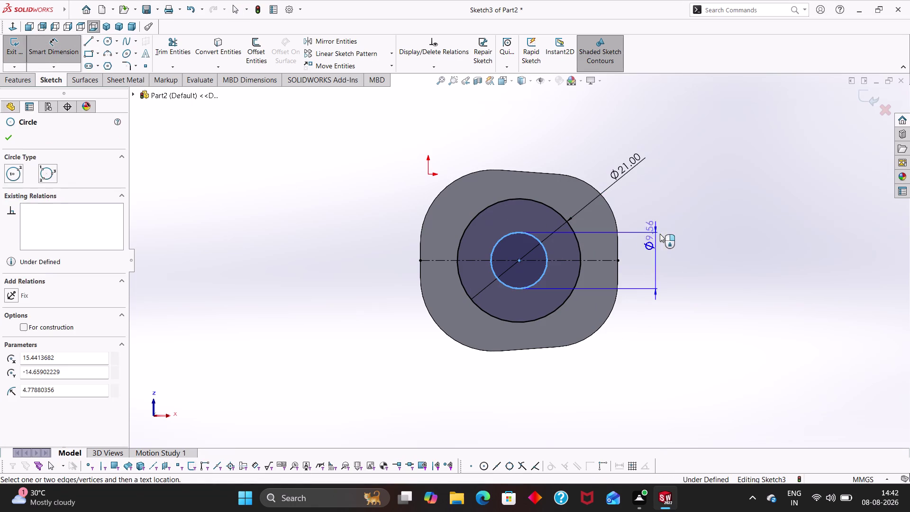
click(660, 234)
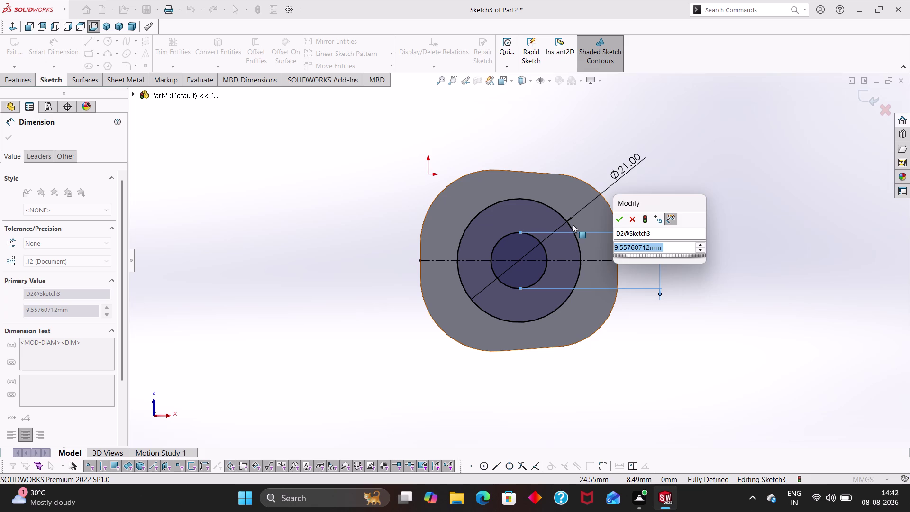
text(13)
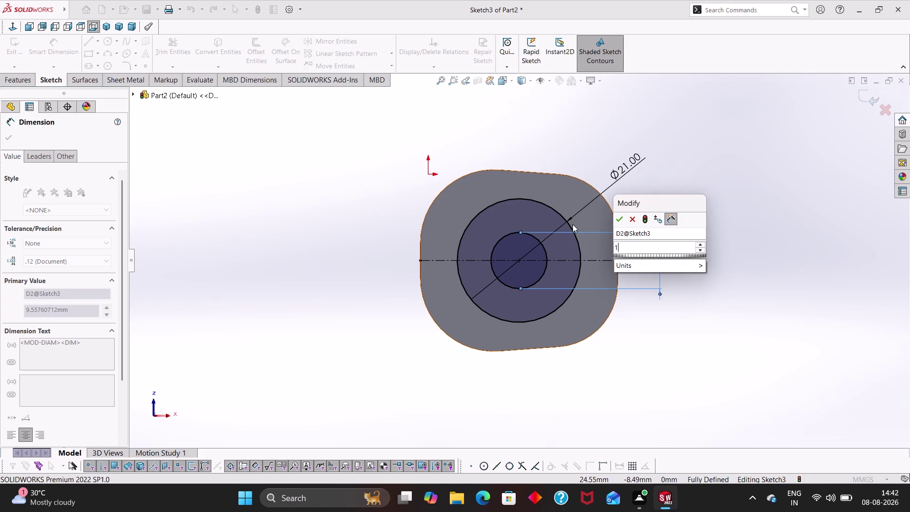
key(Return)
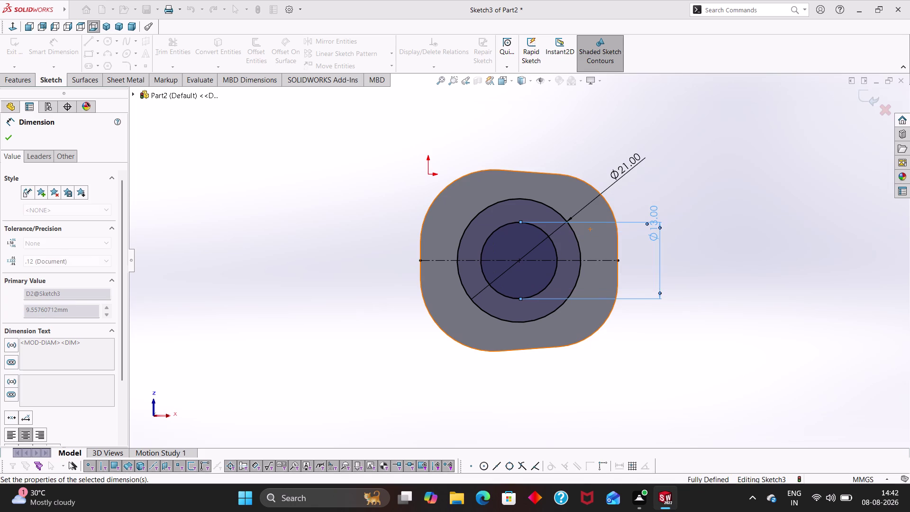
click(683, 331)
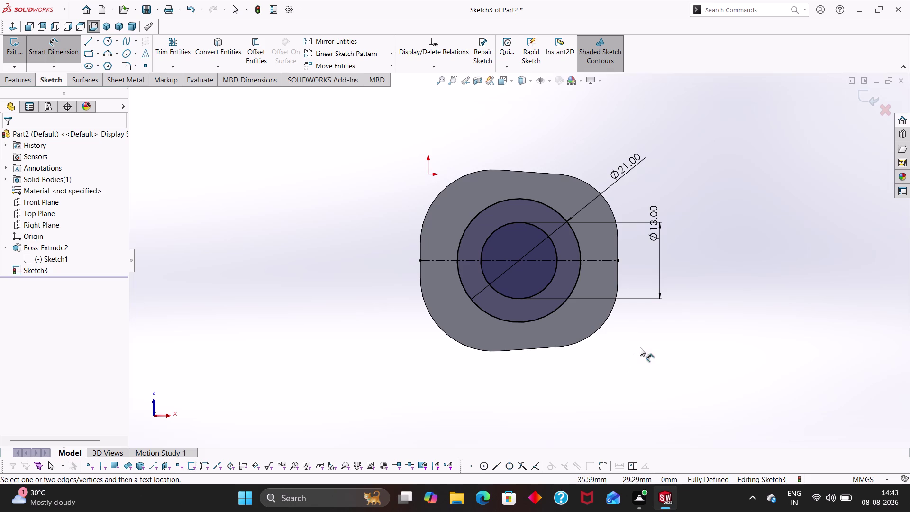
key(Escape)
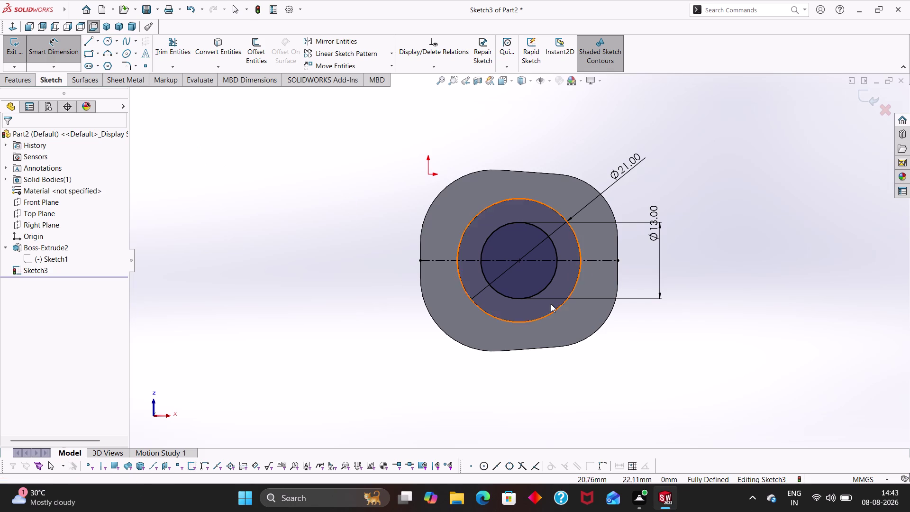
Orbit to the block's side, start Revolved Boss/Base, then cancel it.
middle_drag(706, 377, 694, 294)
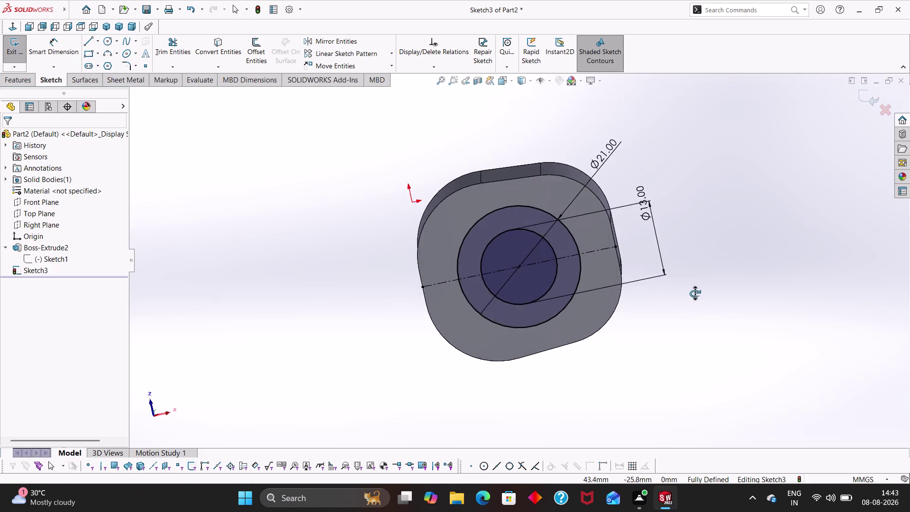
middle_drag(694, 294, 696, 358)
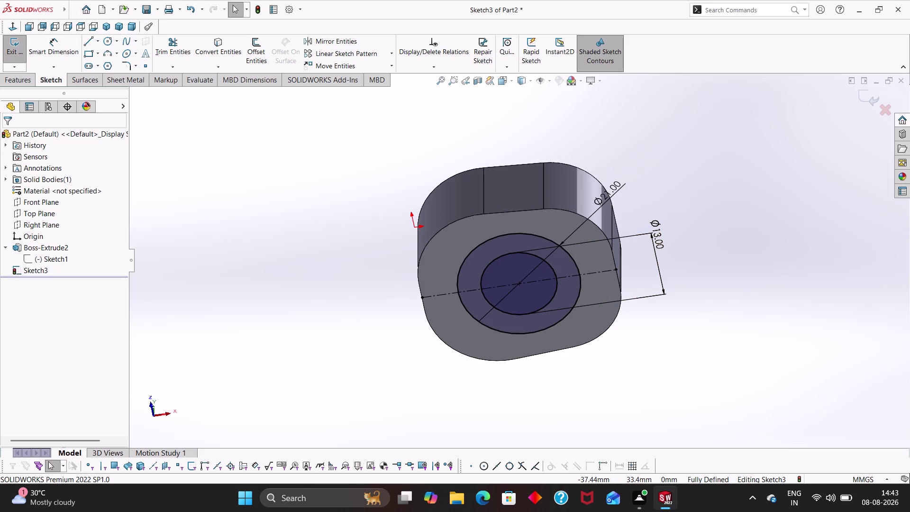
click(27, 84)
click(58, 48)
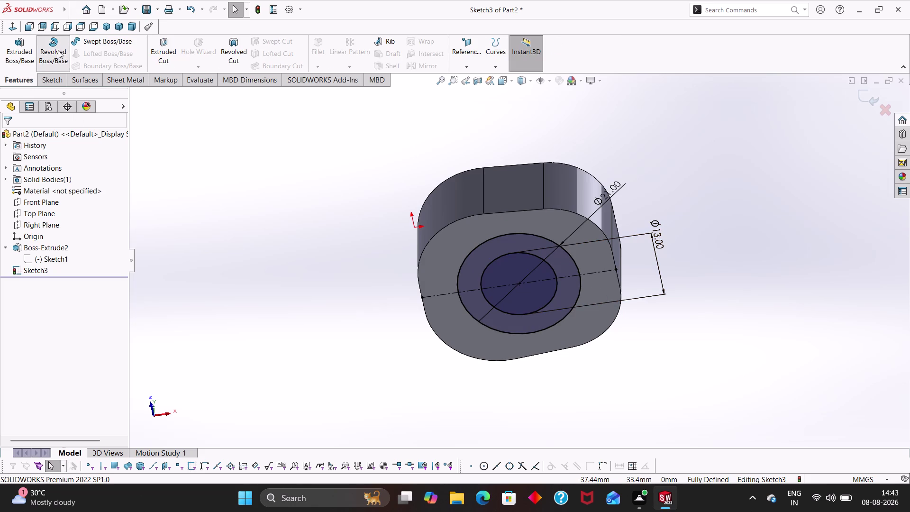
click(28, 139)
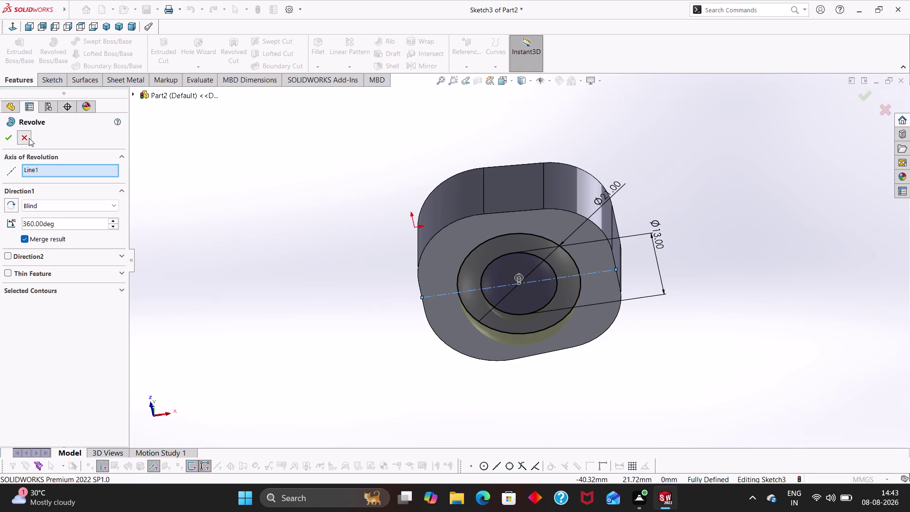
click(168, 58)
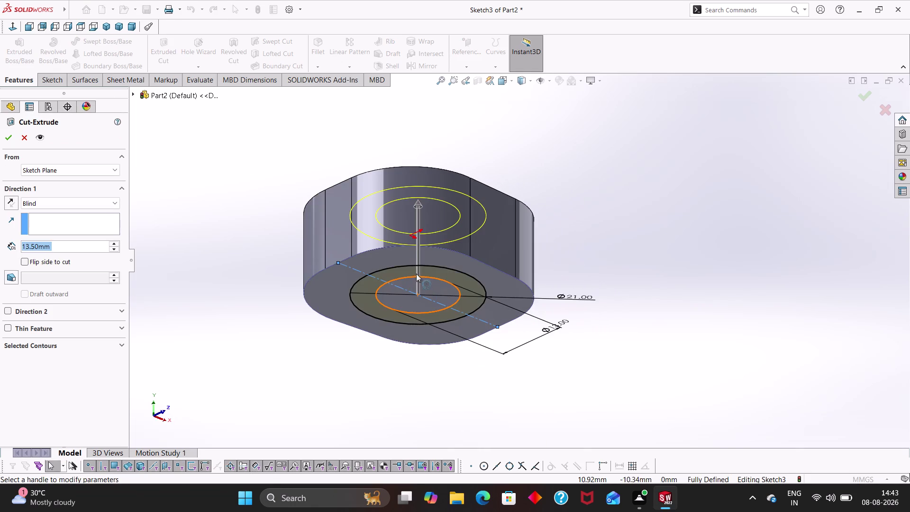
Cut the two-circle profile 3.5 mm deep with Flip side to cut, creating Cut-Extrude1.
click(29, 262)
middle_drag(225, 271, 227, 192)
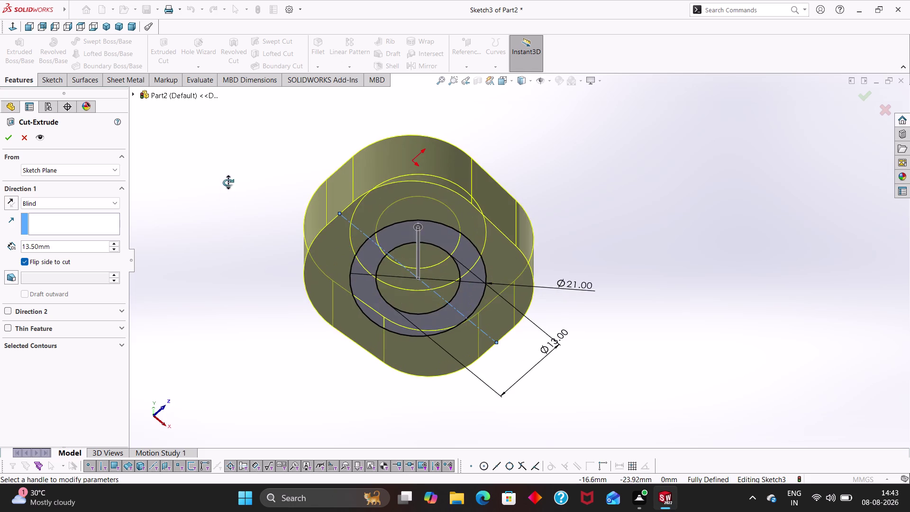
middle_drag(227, 193, 221, 254)
drag(75, 259, 72, 250)
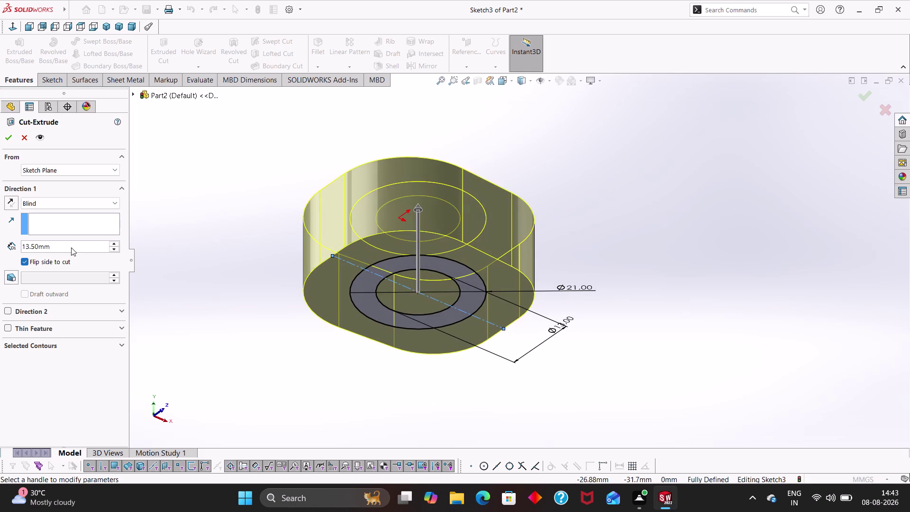
drag(72, 250, 63, 237)
drag(62, 248, 0, 243)
text(3.5)
key(Return)
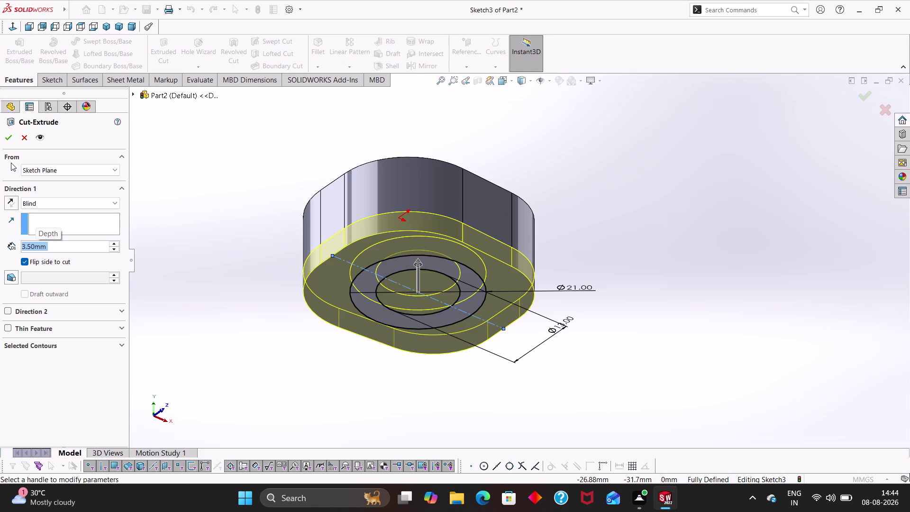
click(11, 143)
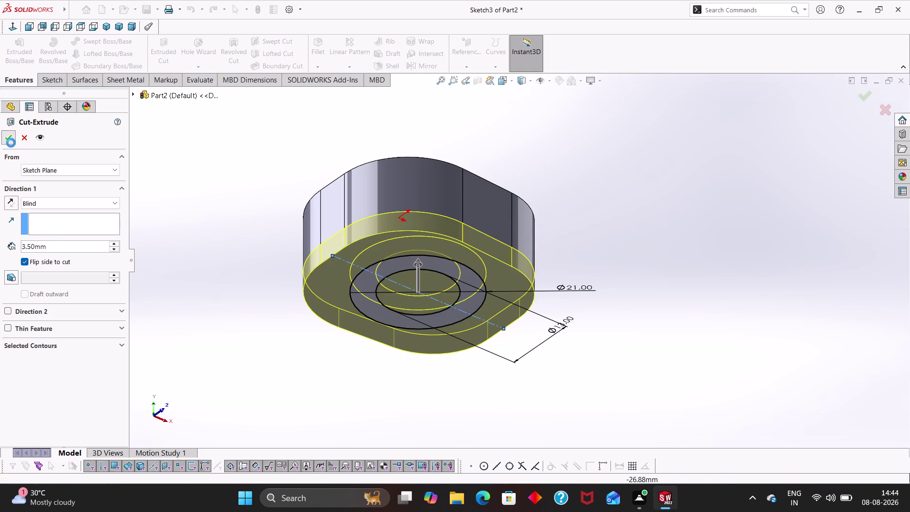
click(235, 305)
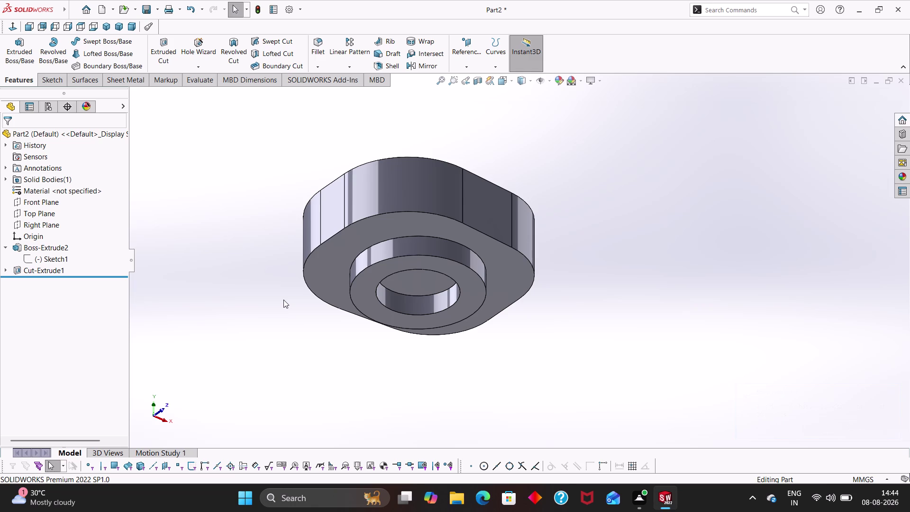
Inspect Cut-Extrude1, then clear the selection and pick Boss-Extrude2's annular face around the hole.
click(399, 306)
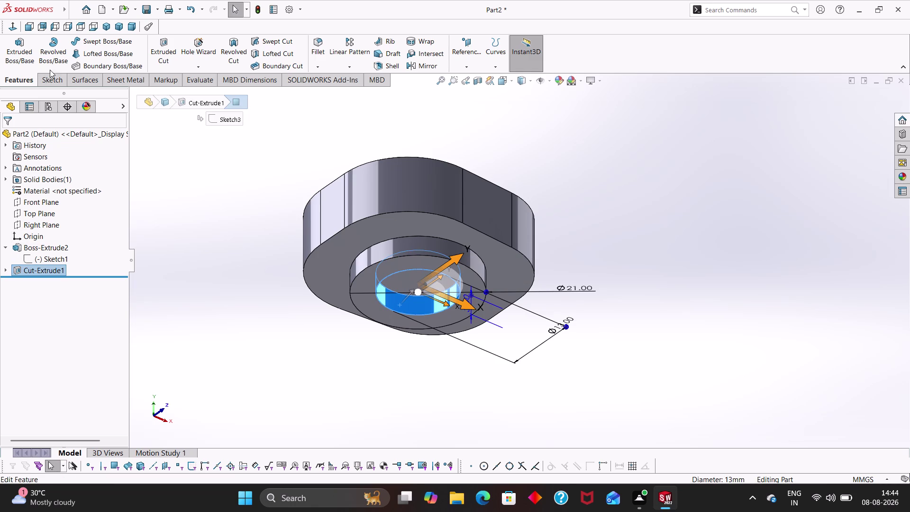
click(157, 49)
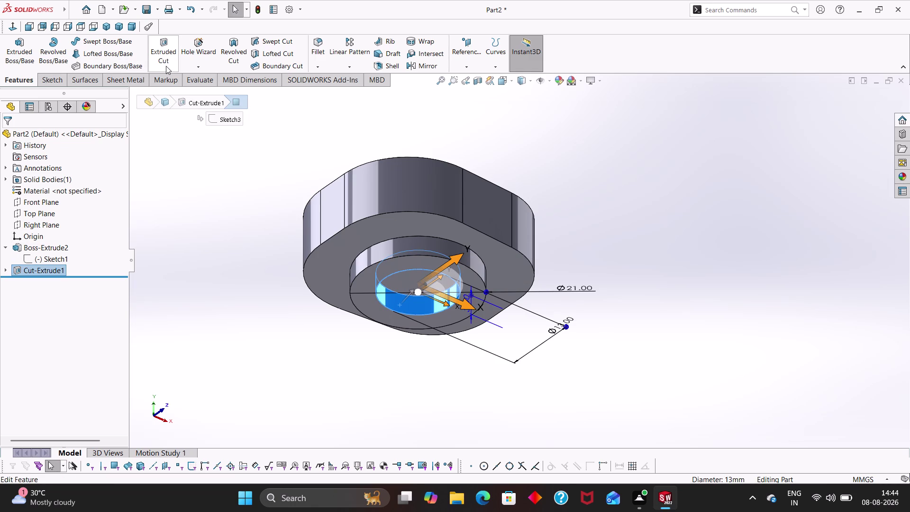
click(161, 61)
click(300, 359)
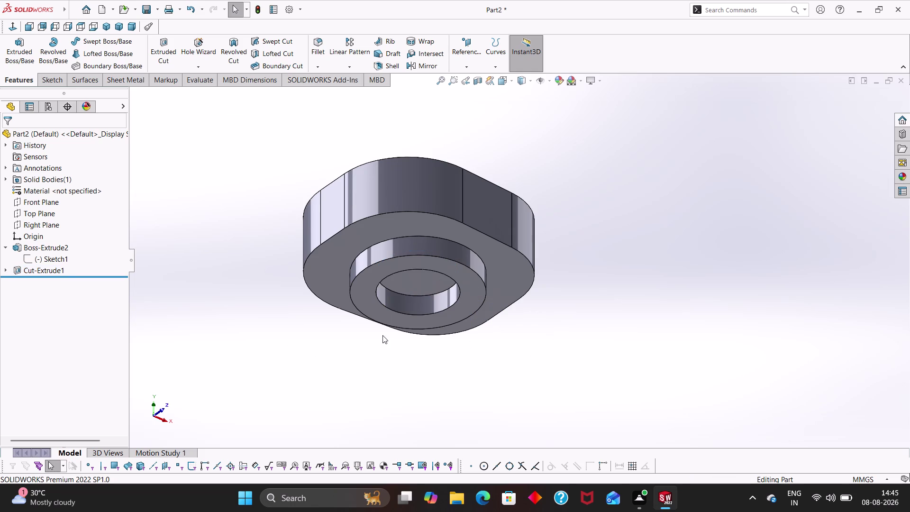
key(Escape)
click(371, 312)
click(409, 289)
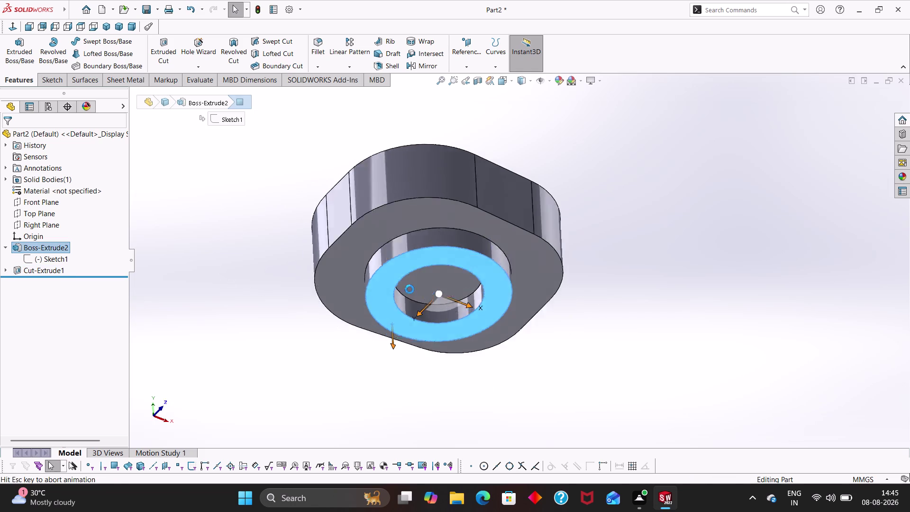
Start a sketch on the ring face and convert the 13 mm hole edge into it.
scroll(up, 3)
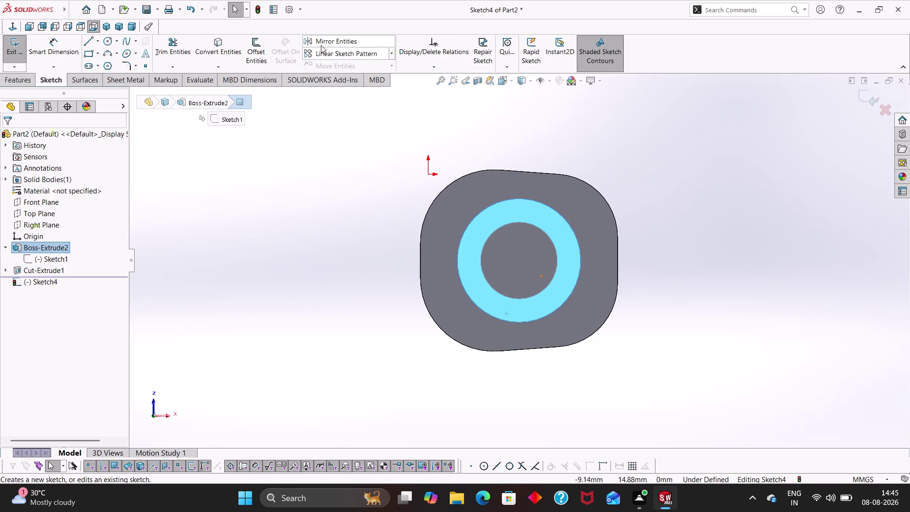
click(224, 48)
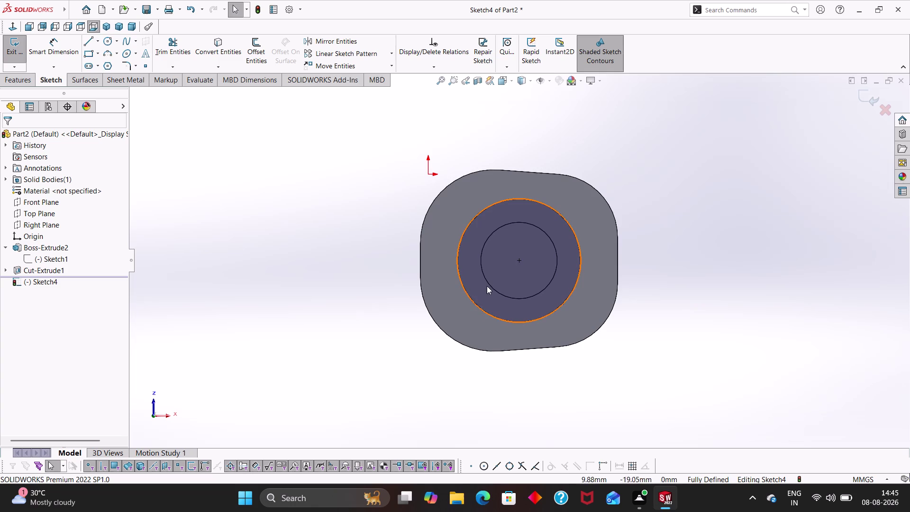
click(492, 287)
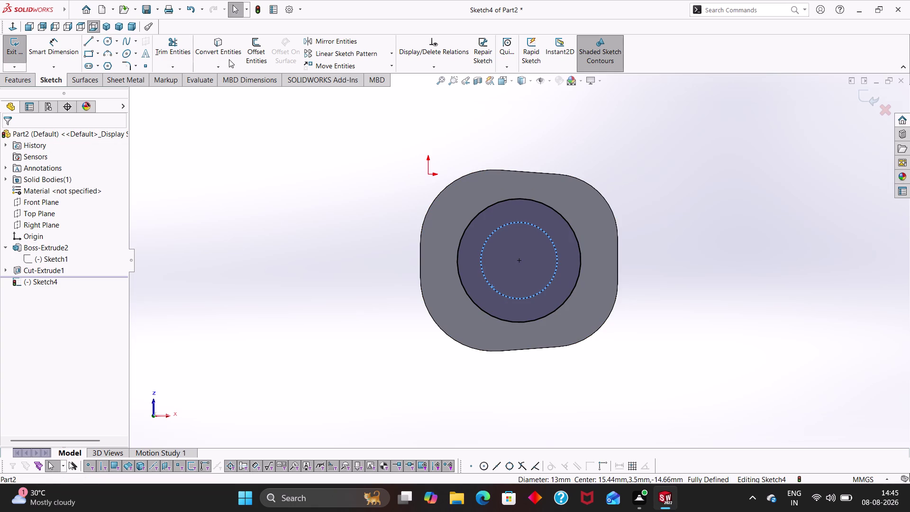
right_click(245, 166)
key(Escape)
key(Escape)
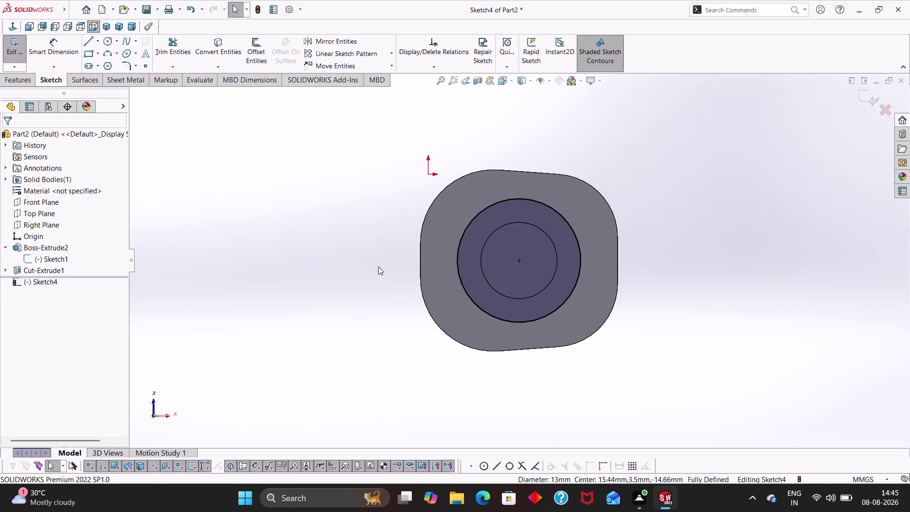
key(Escape)
Select the projected 13 mm circle and begin a 3.50 mm extruded cut from it.
middle_drag(389, 291, 386, 248)
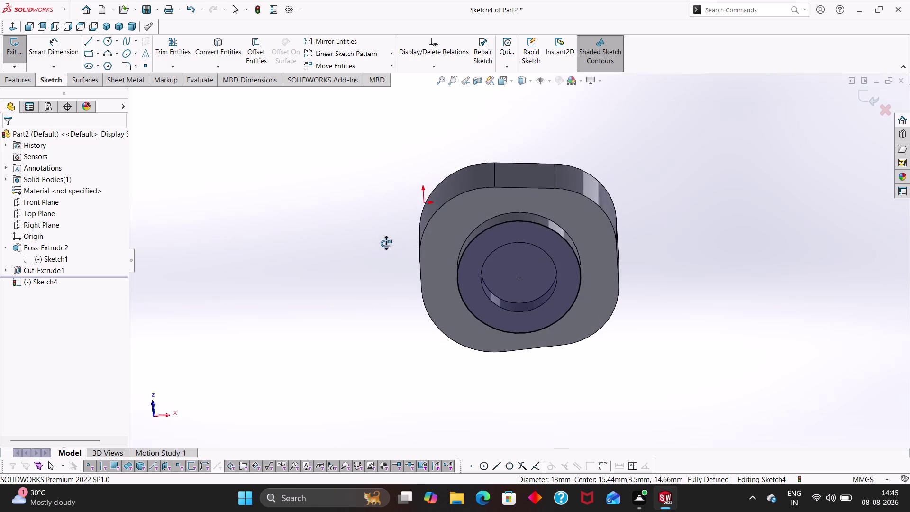
middle_drag(386, 247, 382, 189)
click(487, 282)
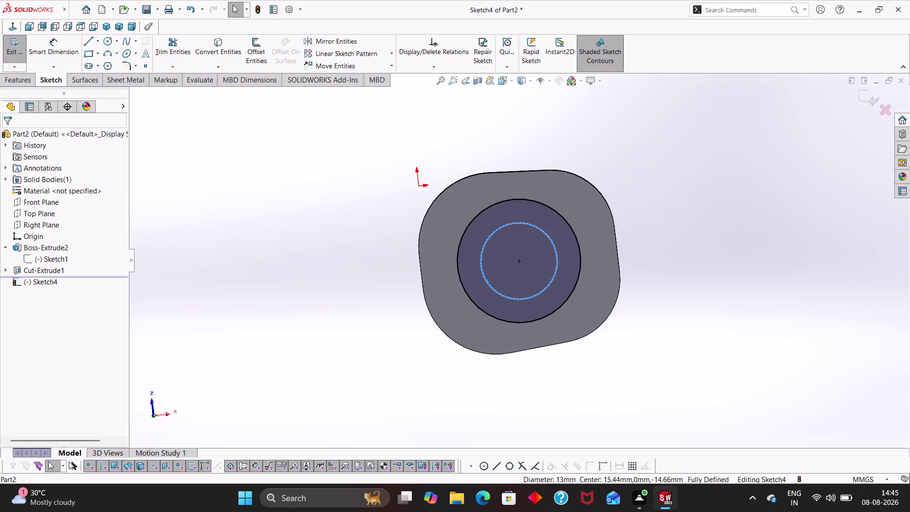
click(24, 81)
click(156, 53)
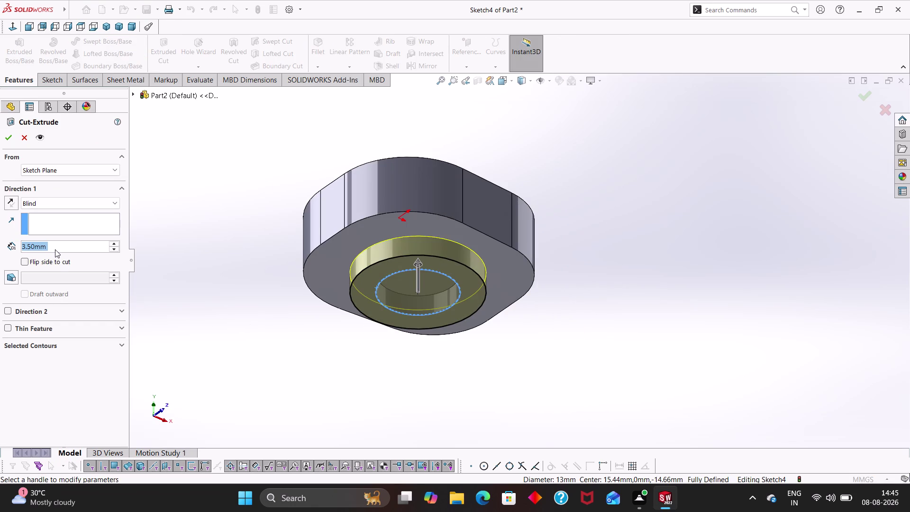
Enable draft on the 3.50 mm blind cut and set the draft angle to 45°.
click(11, 277)
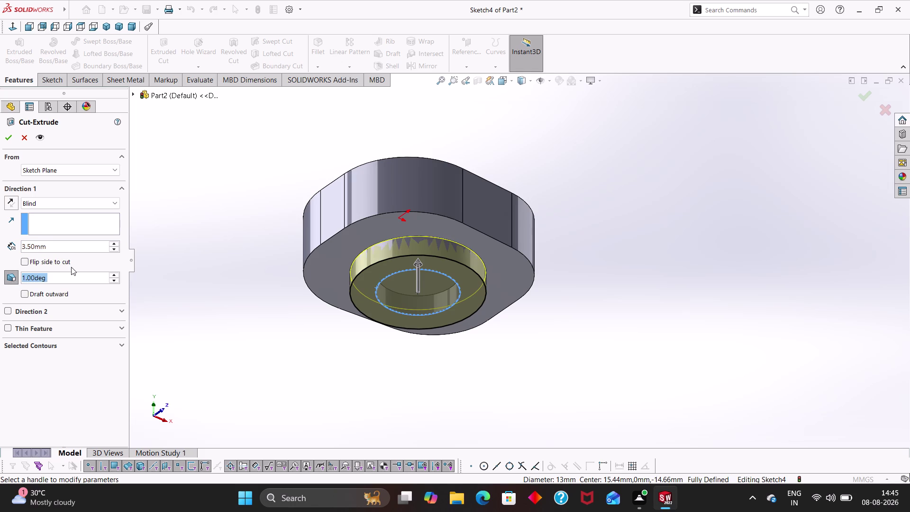
click(65, 281)
drag(65, 281, 32, 279)
drag(31, 278, 6, 281)
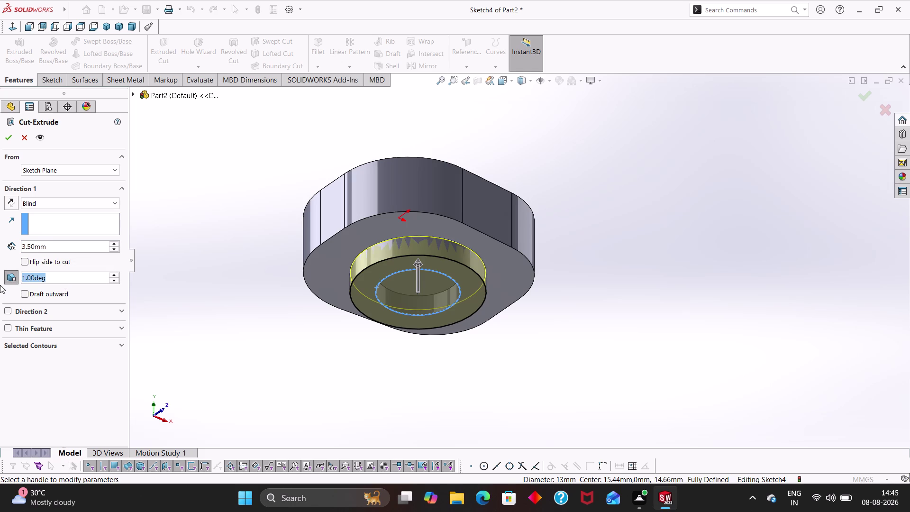
text(45)
key(Return)
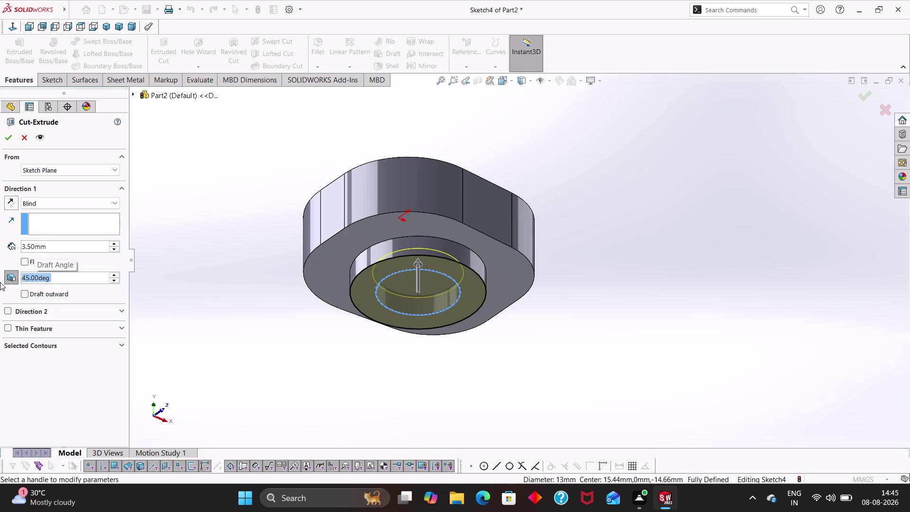
Accept the drafted recess cut, inspect it from several angles, then undo it.
middle_drag(387, 344, 414, 229)
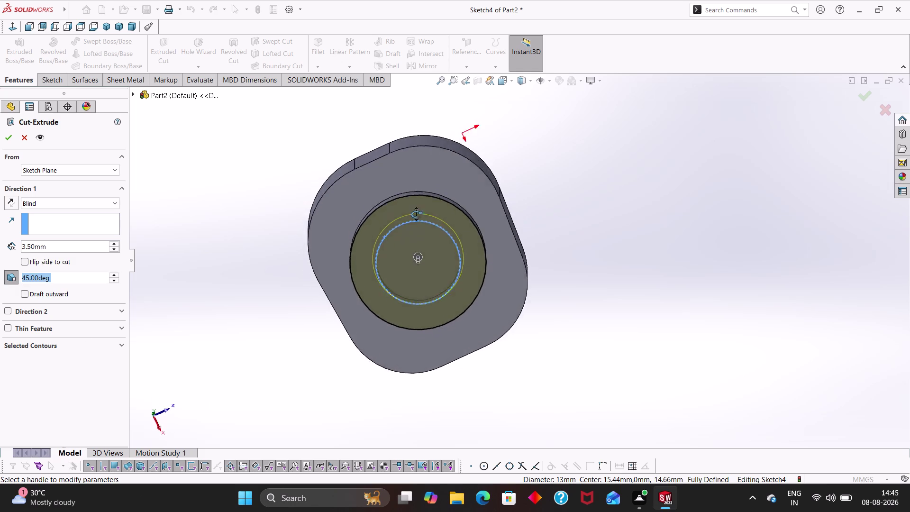
middle_drag(413, 228, 379, 237)
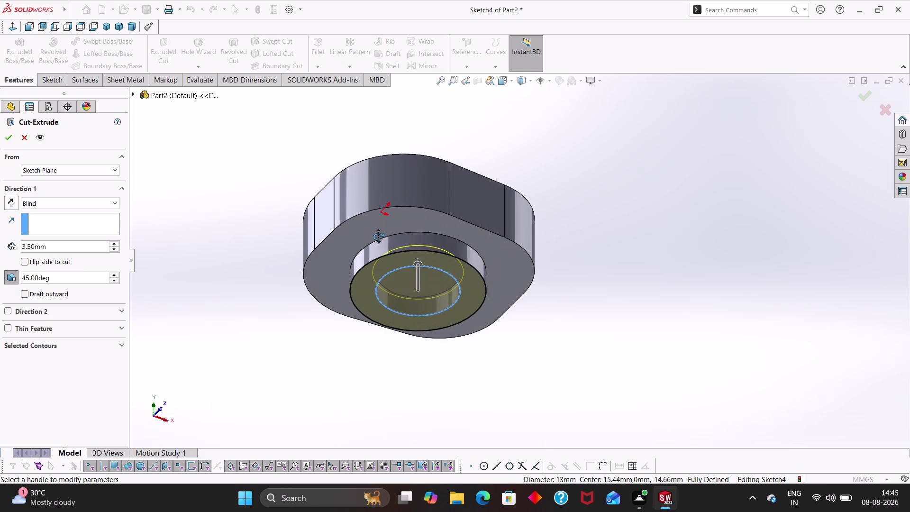
middle_drag(379, 237, 374, 240)
click(11, 138)
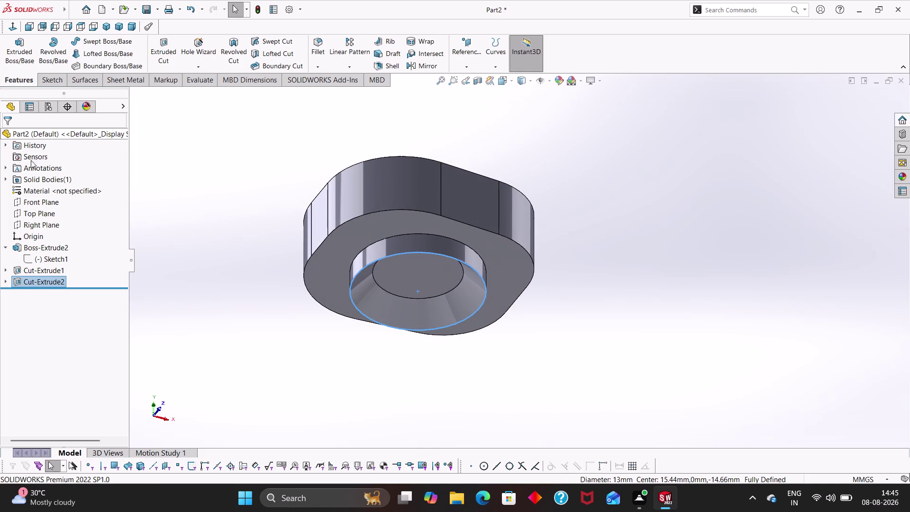
middle_drag(253, 306, 252, 162)
middle_drag(231, 316, 229, 309)
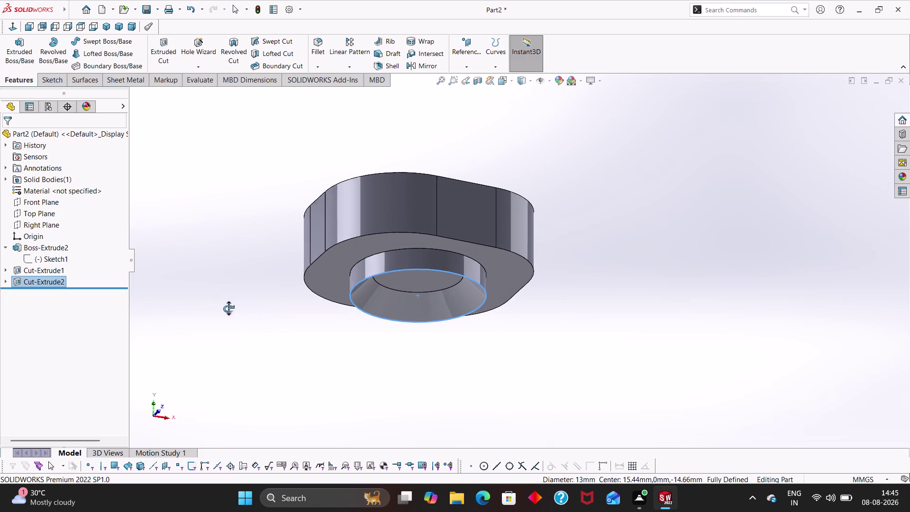
middle_drag(229, 309, 229, 309)
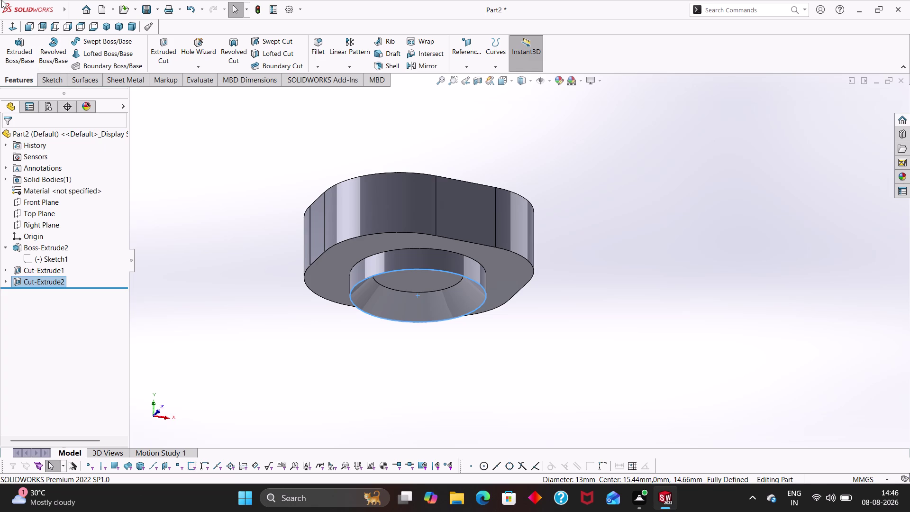
key(ctrl+z)
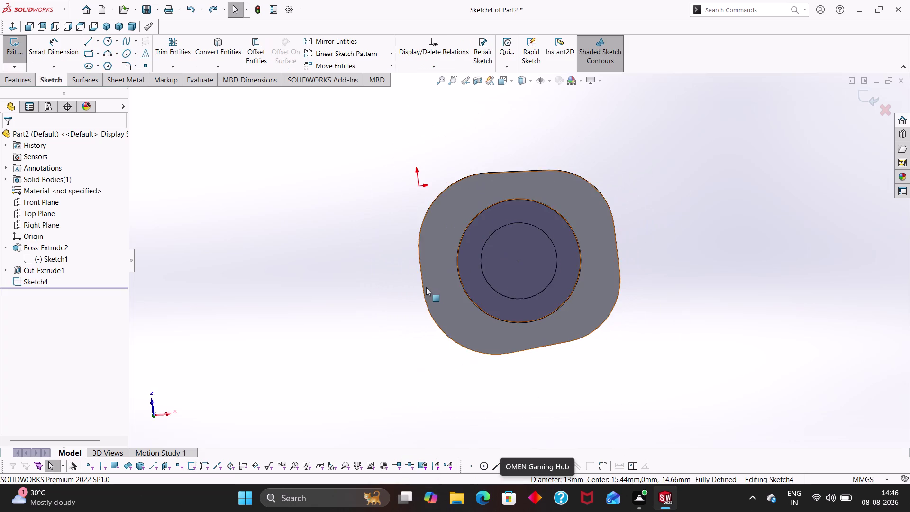
Undo further back to the recess sketch and orbit to a 3D view.
key(ctrl+z)
key(ctrl+z)
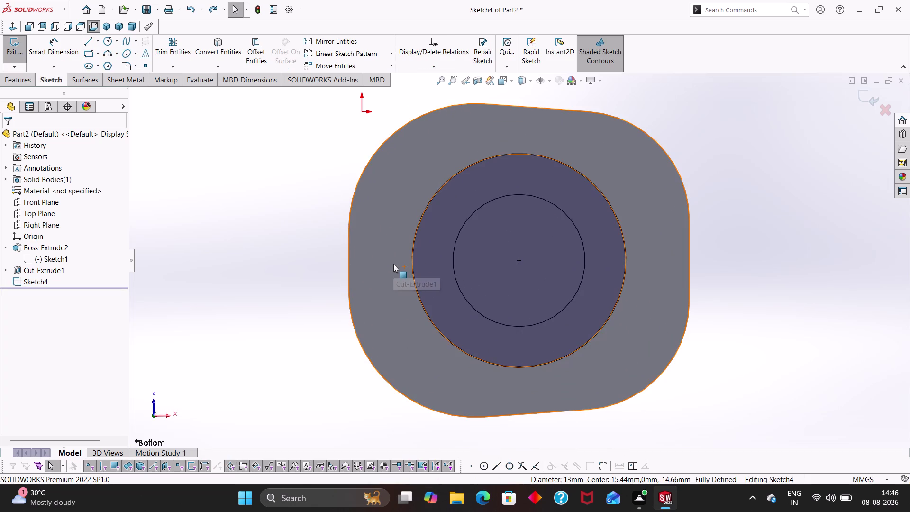
middle_drag(327, 204, 375, 348)
click(278, 280)
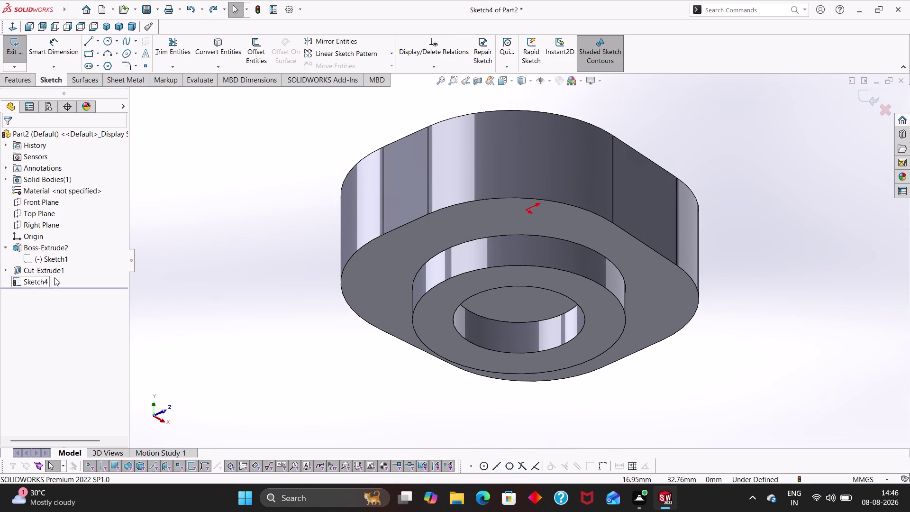
Preview the Right, Top and Front Planes against the block from several angles.
click(25, 228)
middle_drag(264, 275, 229, 360)
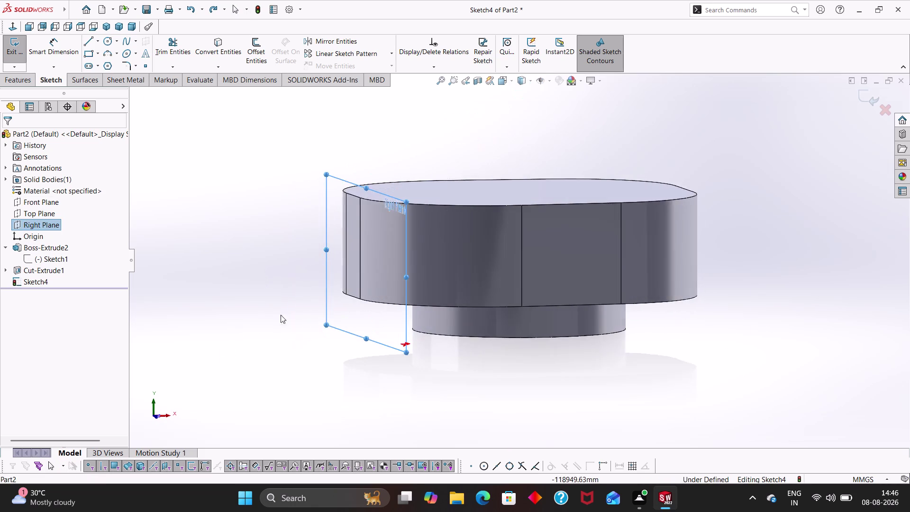
scroll(up, 3)
middle_drag(333, 316, 365, 390)
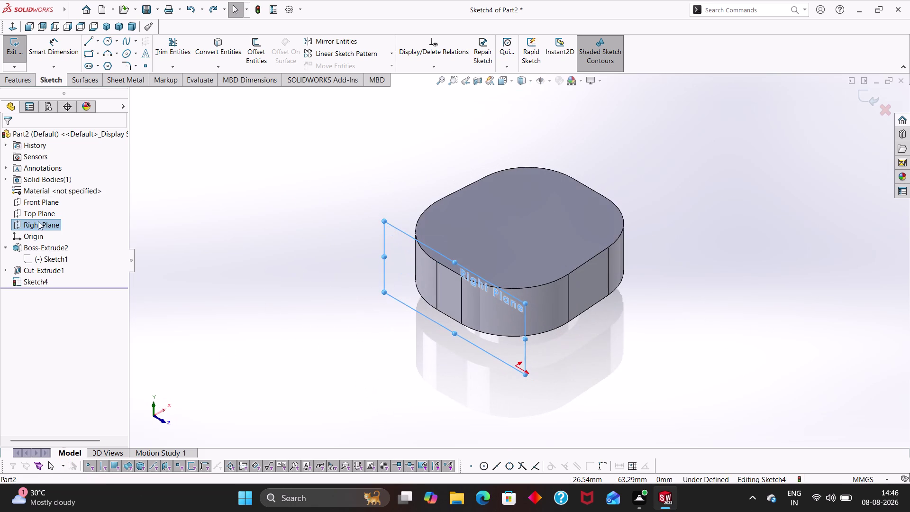
click(36, 212)
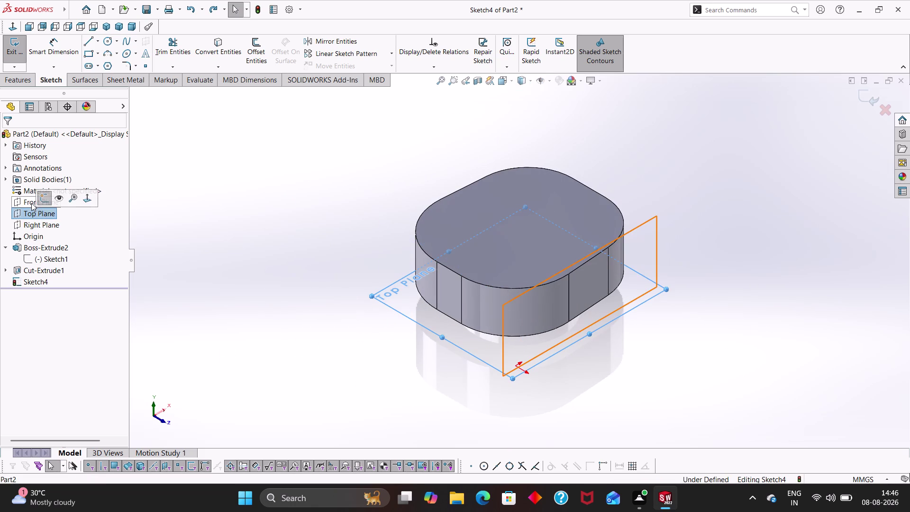
click(26, 200)
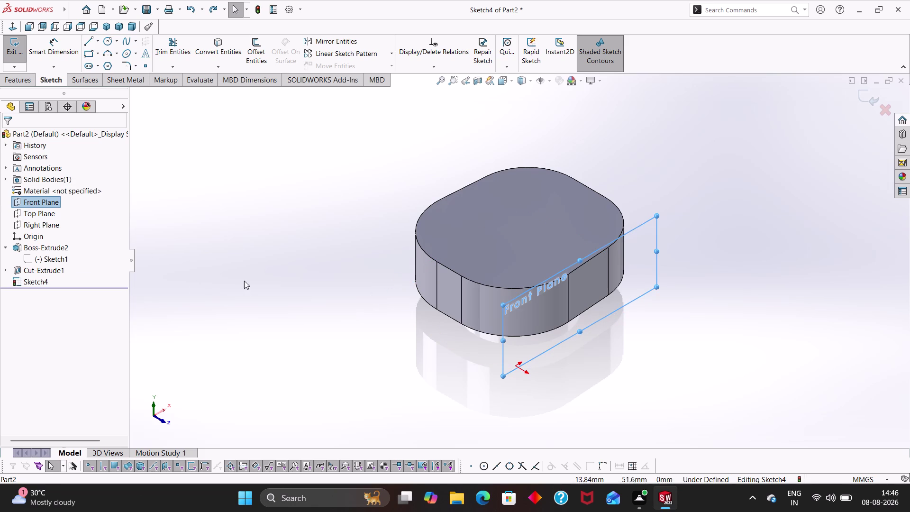
click(33, 228)
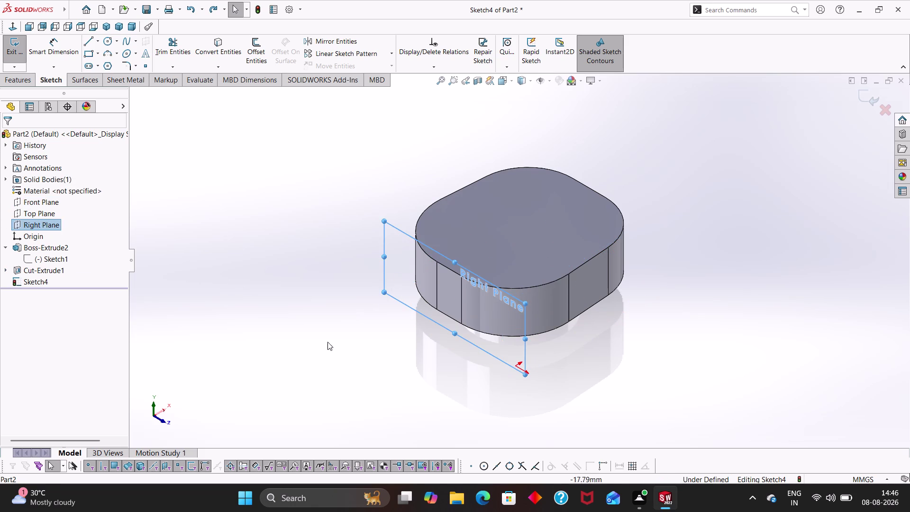
middle_drag(335, 342, 337, 287)
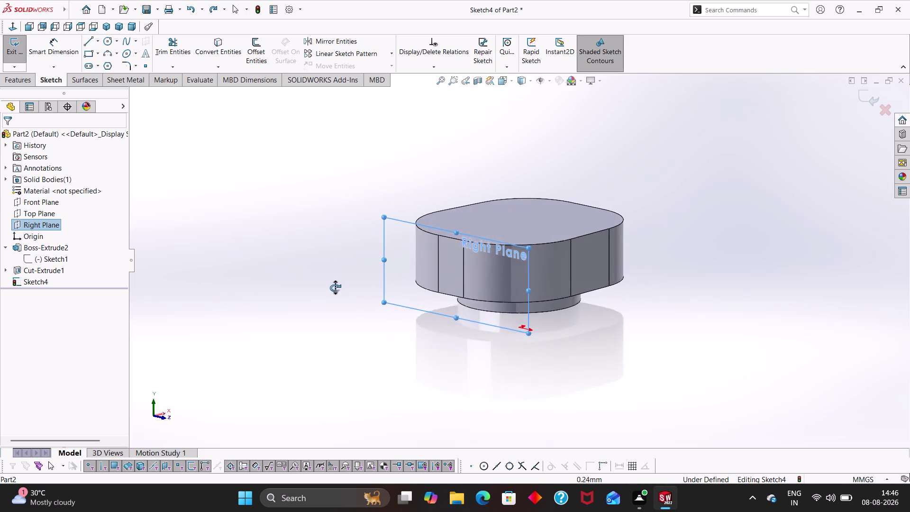
middle_drag(337, 287, 323, 298)
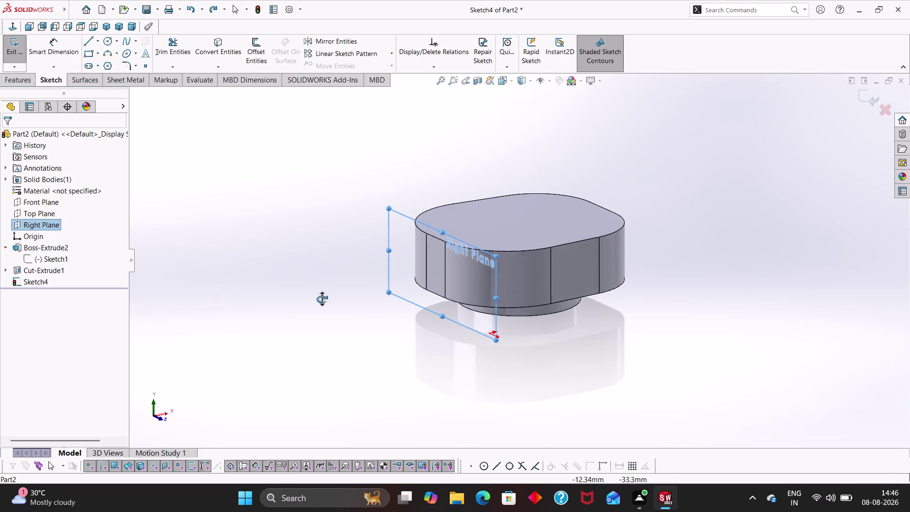
middle_drag(322, 297, 321, 299)
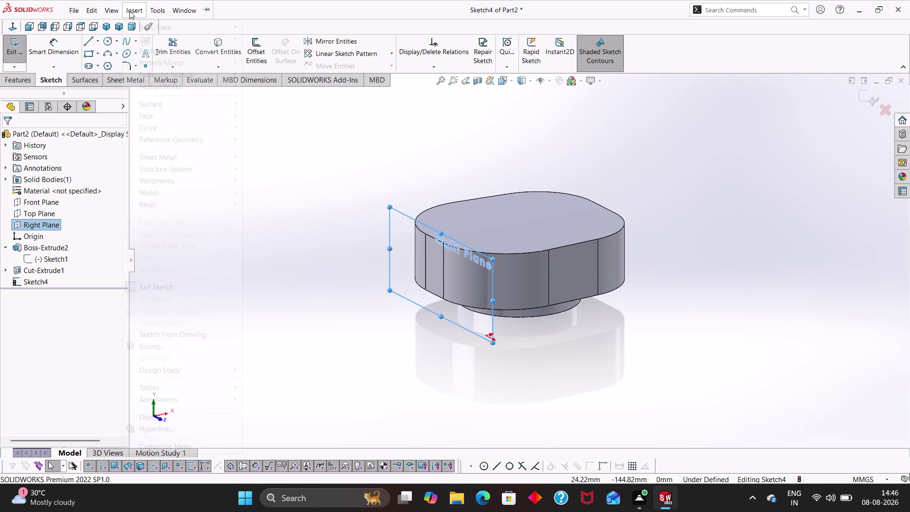
Exit the unfinished recess sketch via Insert and select Right Plane.
click(194, 139)
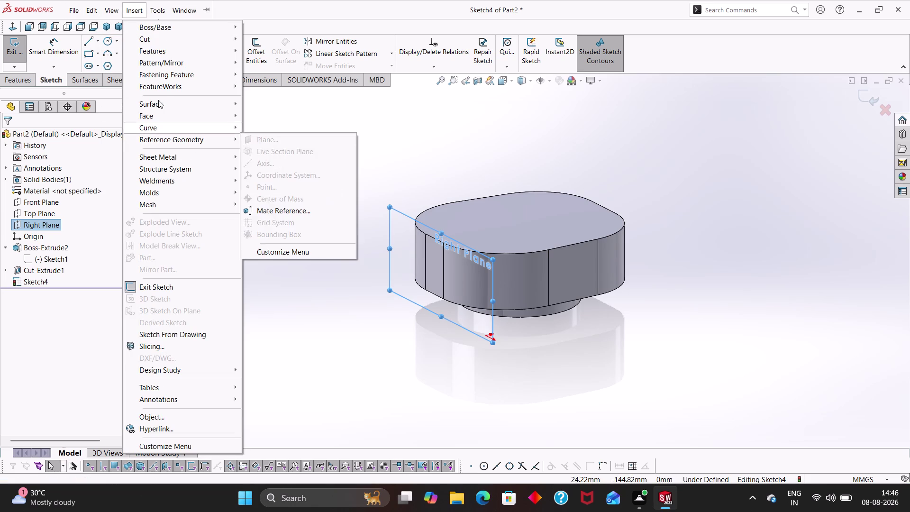
click(17, 39)
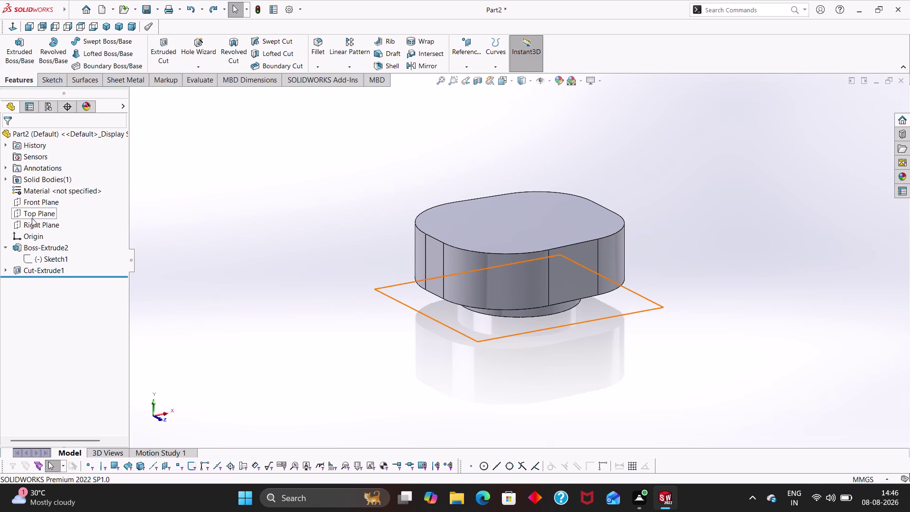
click(34, 229)
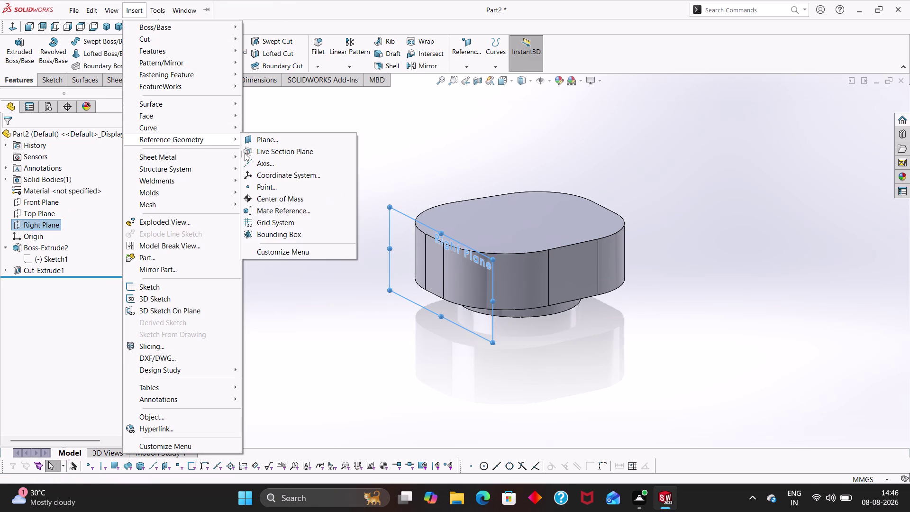
Cancel the trial 10 mm offset plane and reopen Sketch1 for editing.
click(257, 143)
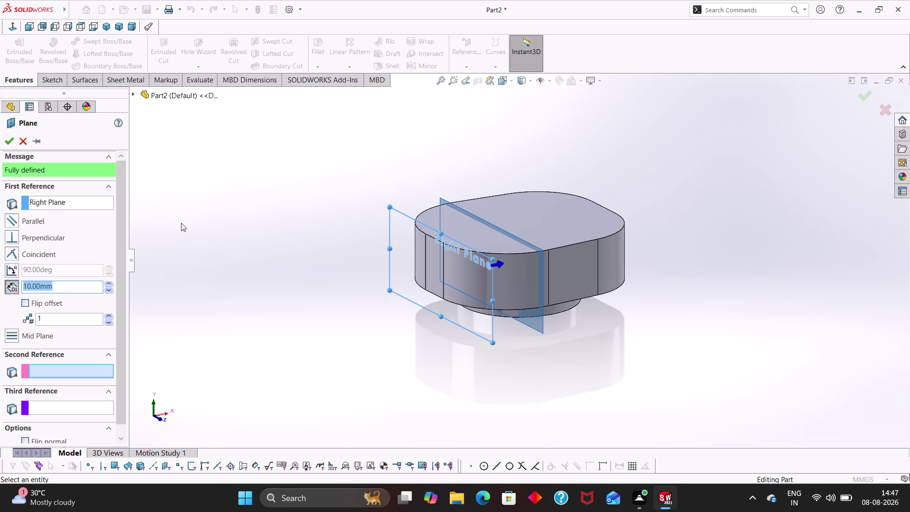
click(26, 141)
key(Escape)
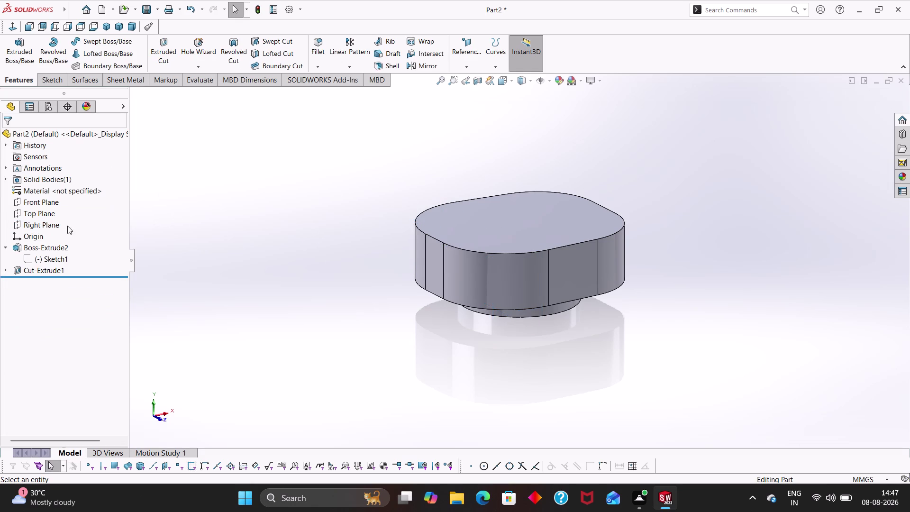
click(41, 258)
click(58, 230)
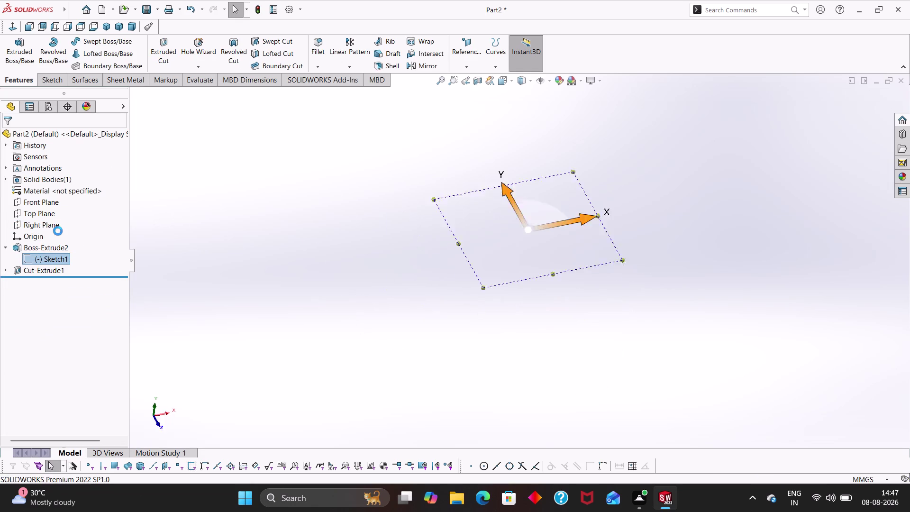
Dimension Sketch1's overall width as 35 mm and exit the sketch to rebuild the block.
scroll(down, 3)
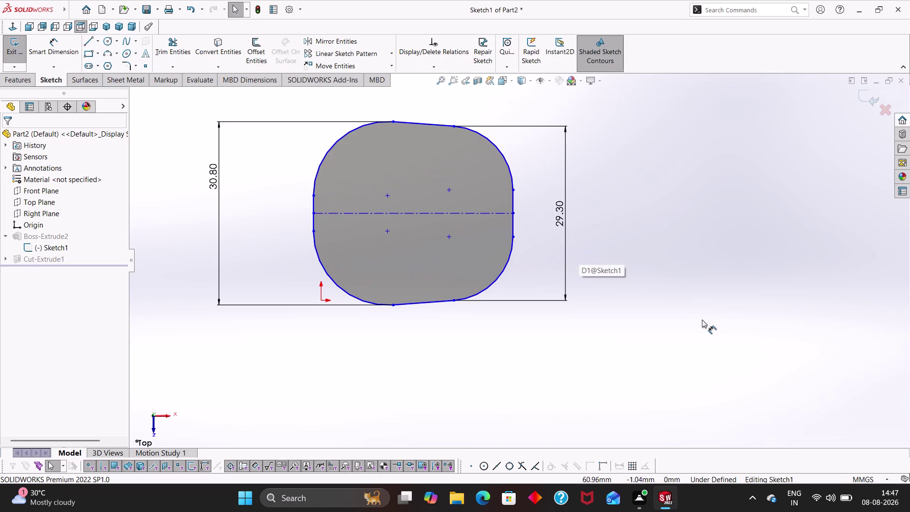
right_drag(703, 320, 698, 208)
right_drag(686, 324, 669, 216)
right_drag(679, 330, 661, 194)
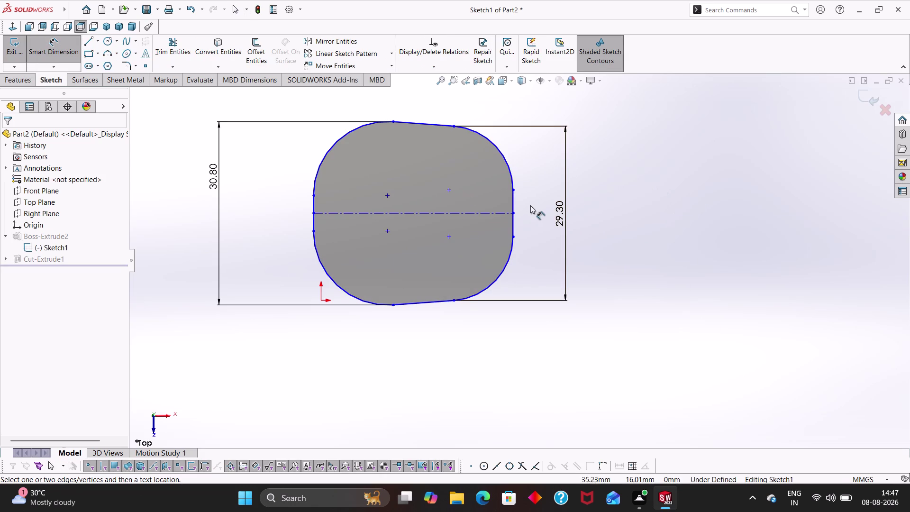
click(513, 200)
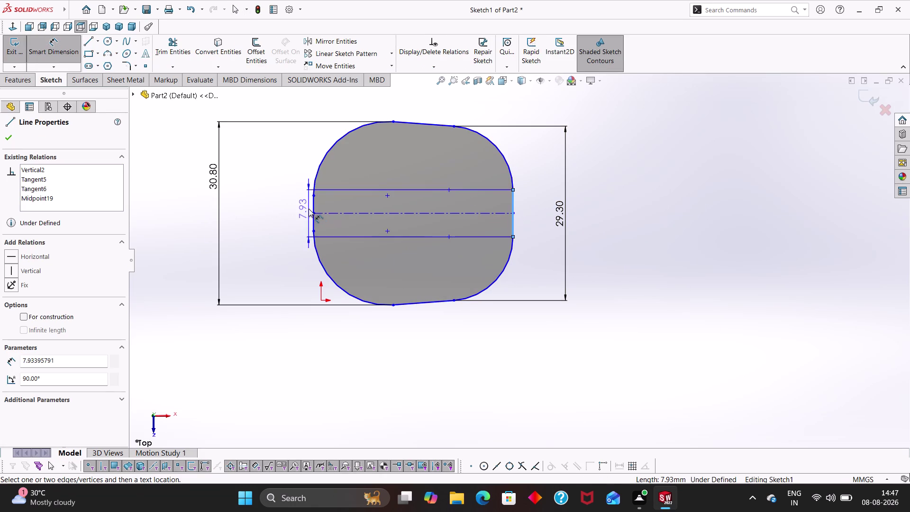
click(311, 203)
click(440, 348)
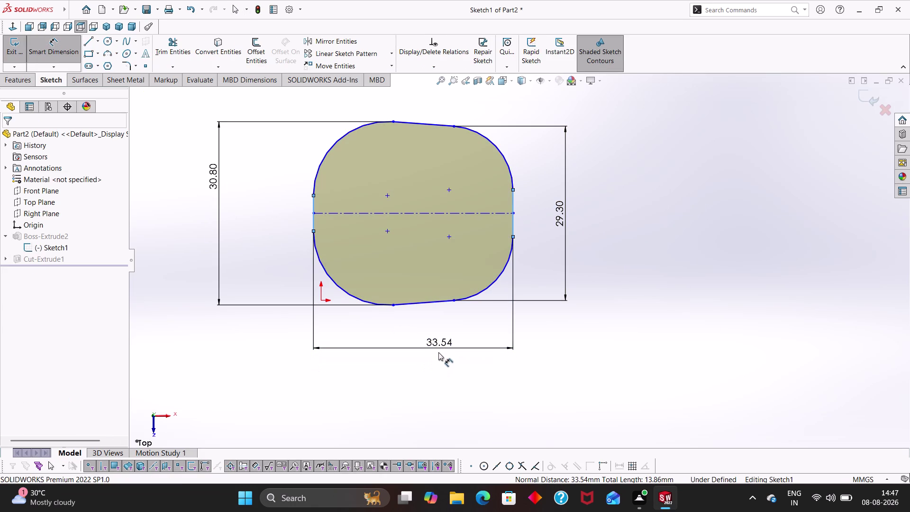
key(3)
key(5)
key(Return)
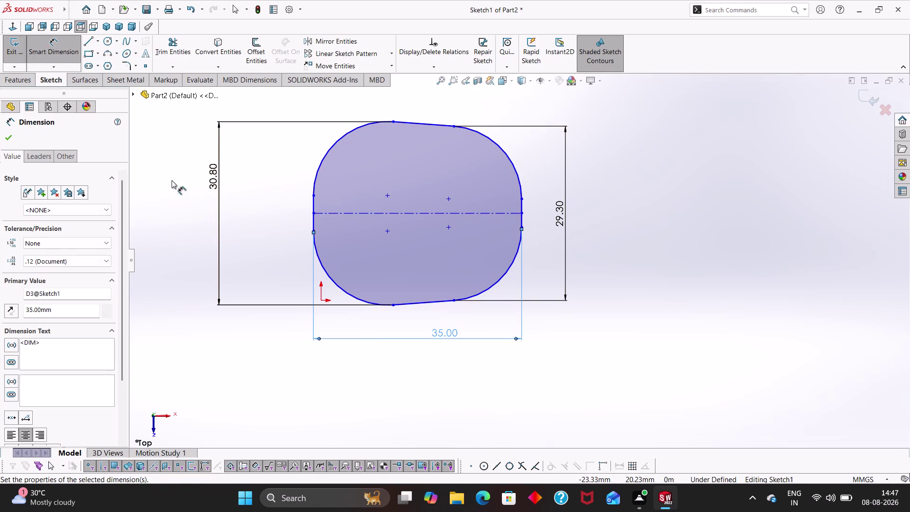
click(8, 131)
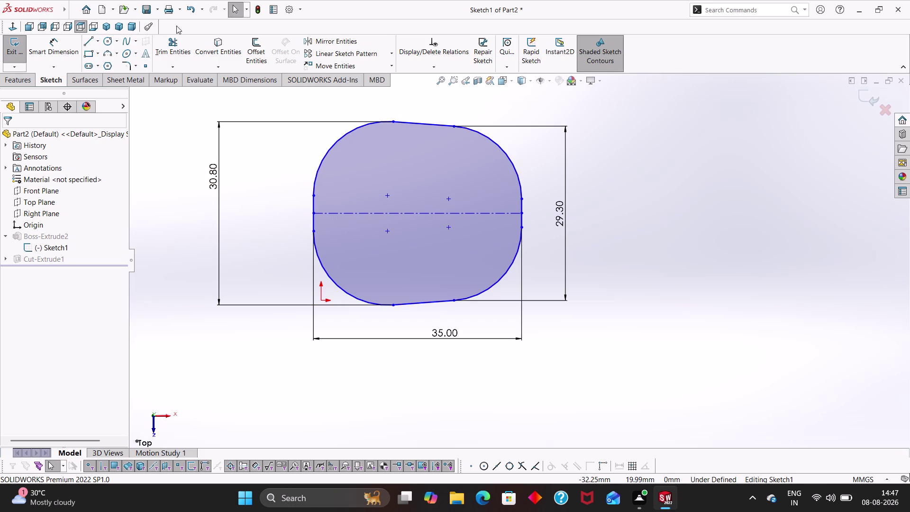
click(257, 5)
Start a new sketch on the block's bottom face, viewed square-on.
middle_drag(315, 247, 317, 247)
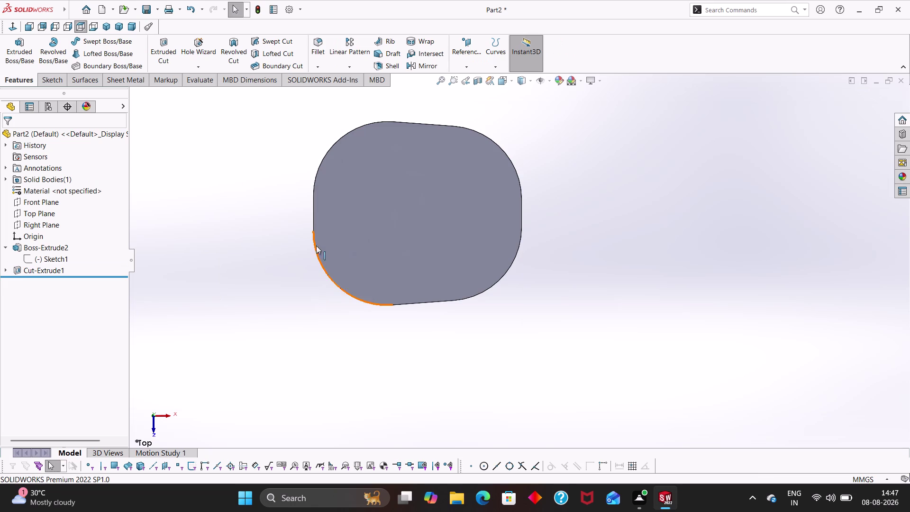
middle_drag(317, 247, 328, 103)
middle_drag(379, 332, 368, 199)
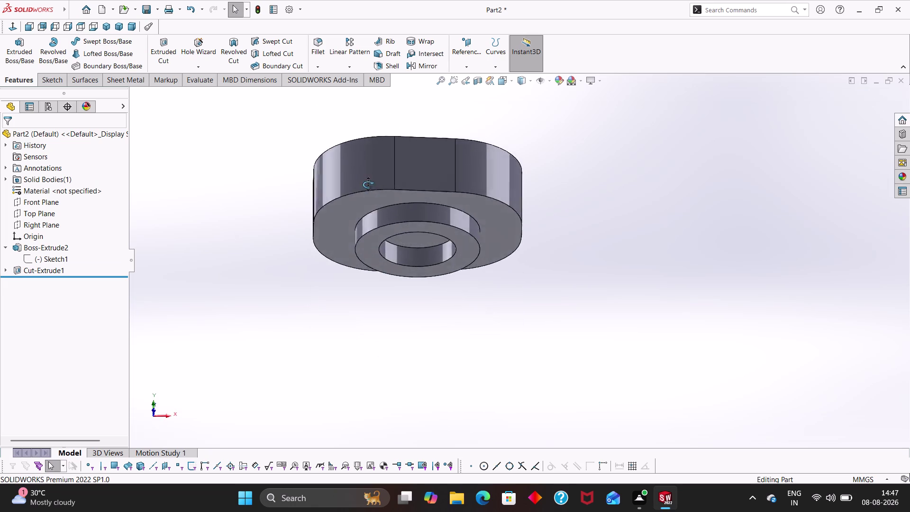
middle_drag(369, 200, 363, 164)
right_click(349, 199)
click(373, 187)
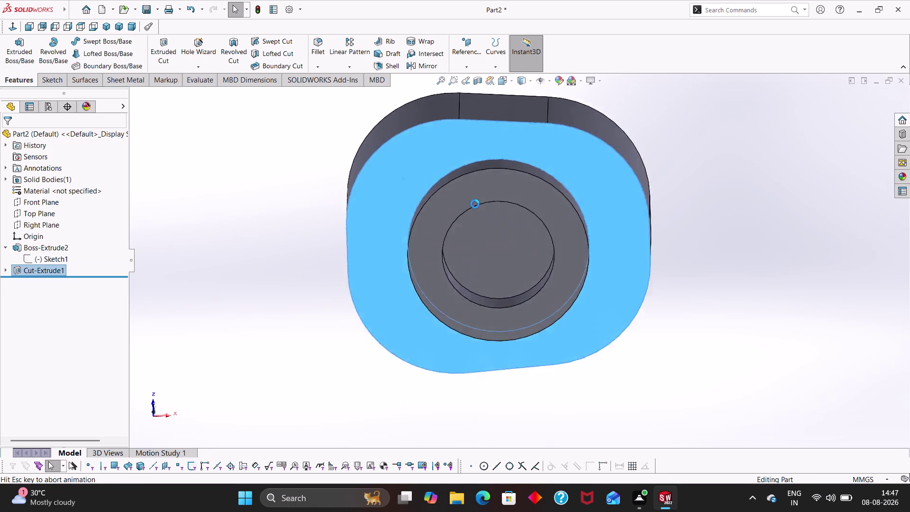
scroll(up, 3)
right_drag(249, 231, 312, 224)
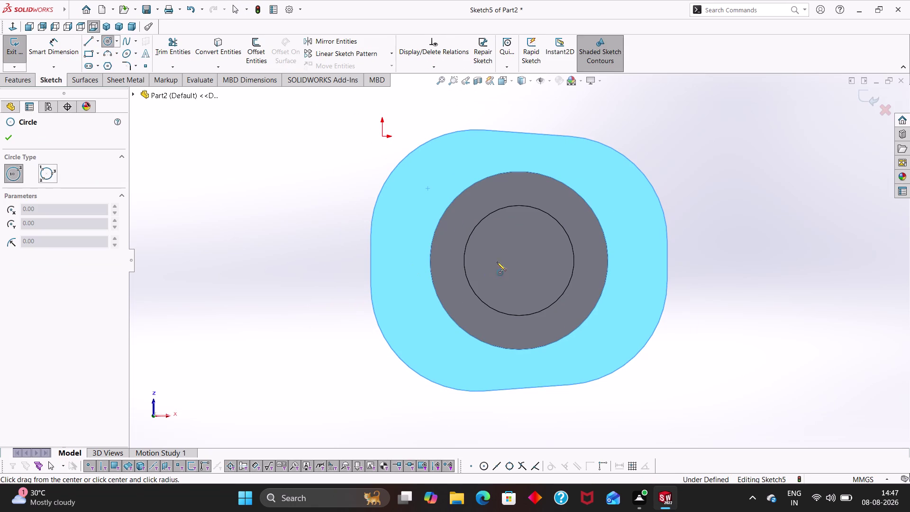
key(Escape)
key(Escape)
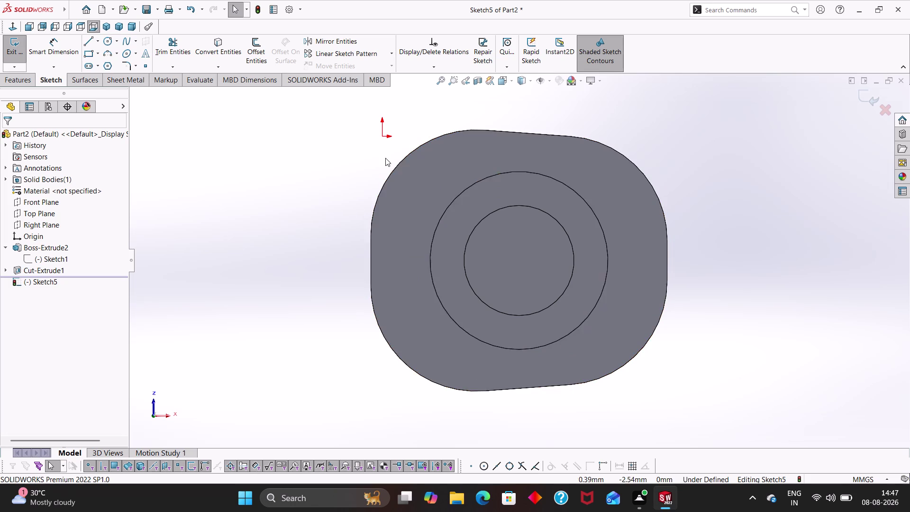
Offset the bottom face outline 2 mm inward with Reverse checked.
click(256, 48)
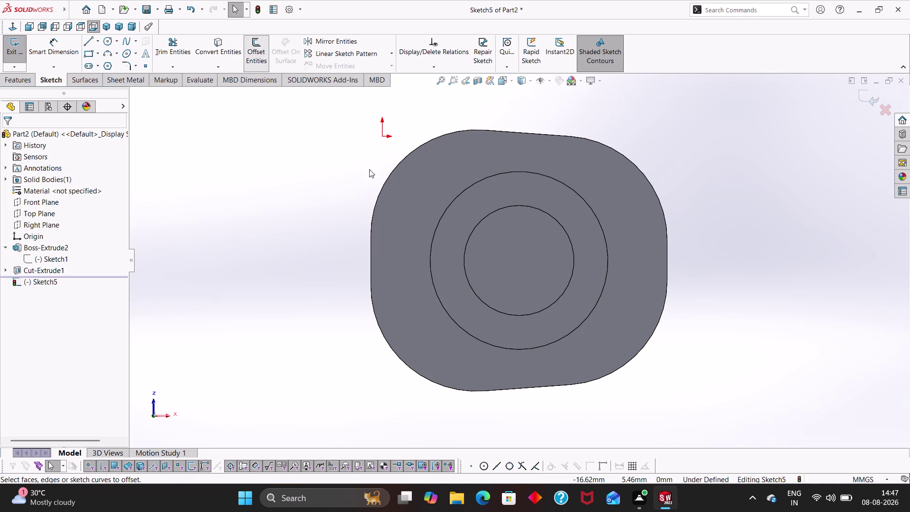
click(388, 184)
scroll(up, 3)
click(34, 195)
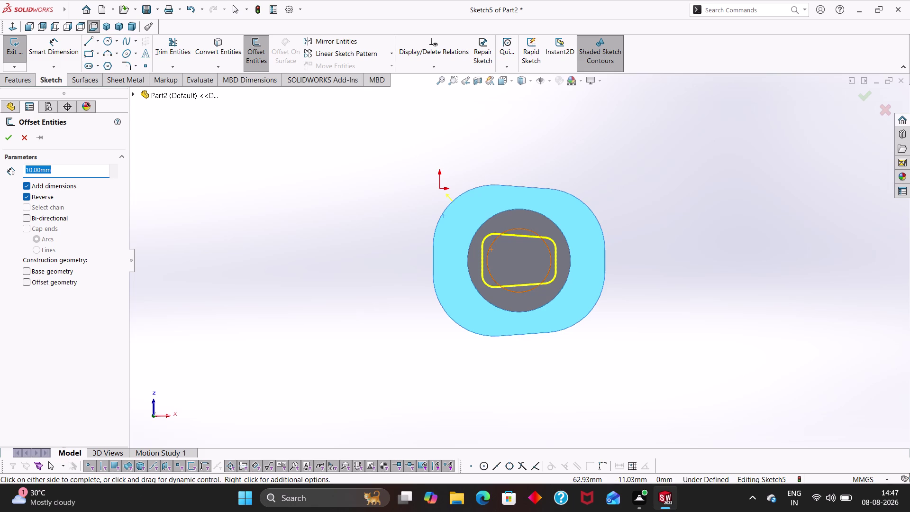
key(2)
key(Return)
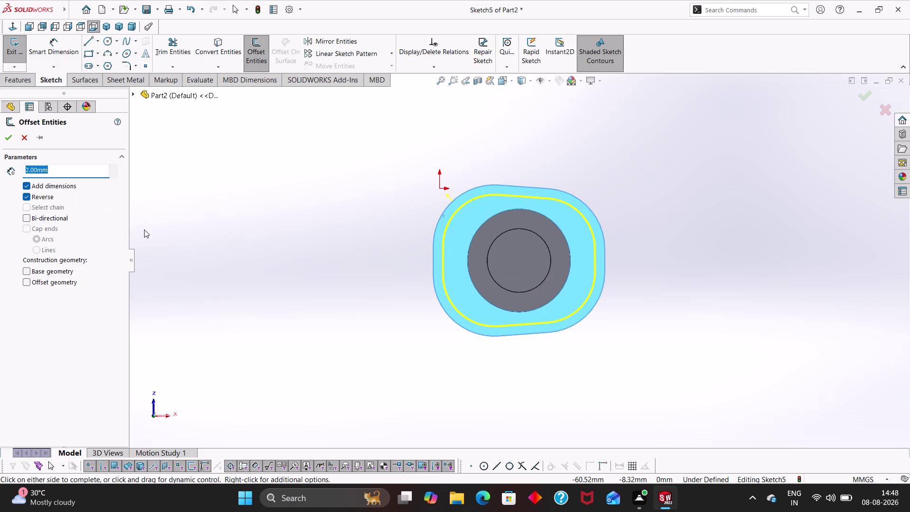
click(11, 139)
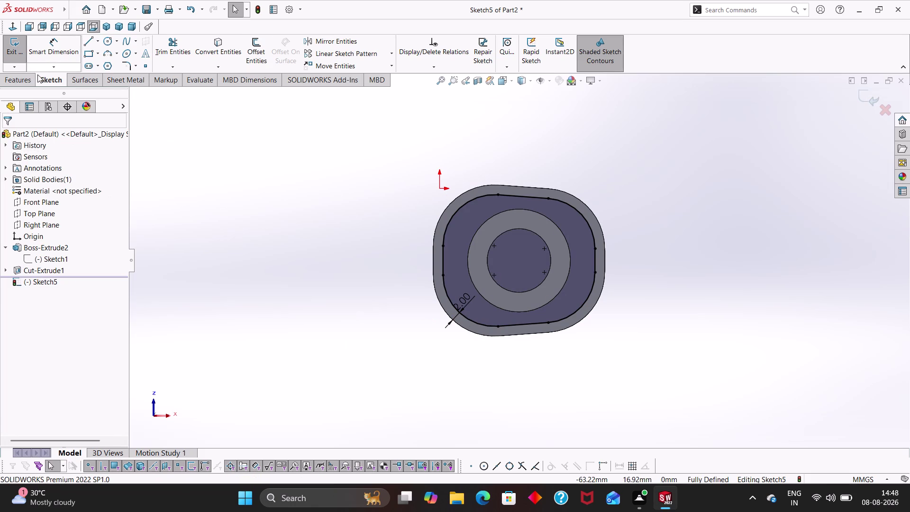
click(21, 78)
Cut the region outside the offset loop to a 3.50 mm blind depth, flipping the cut side.
click(152, 51)
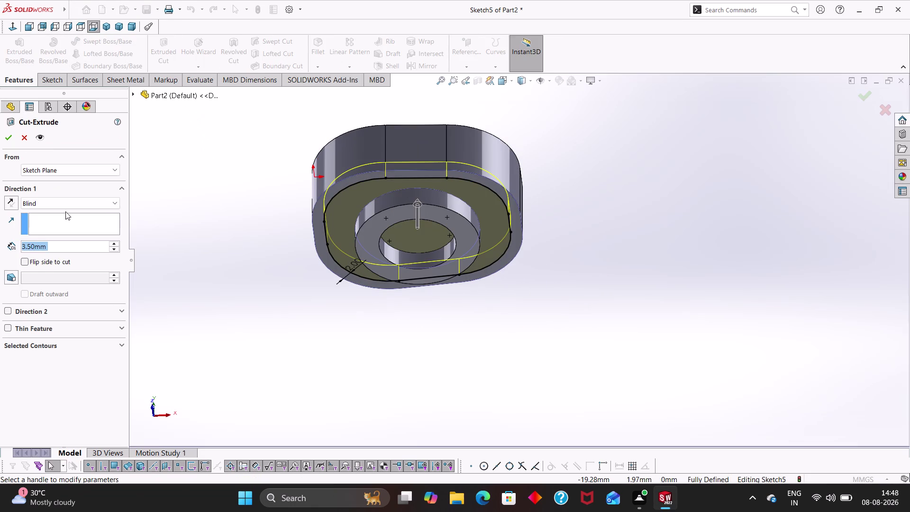
click(32, 262)
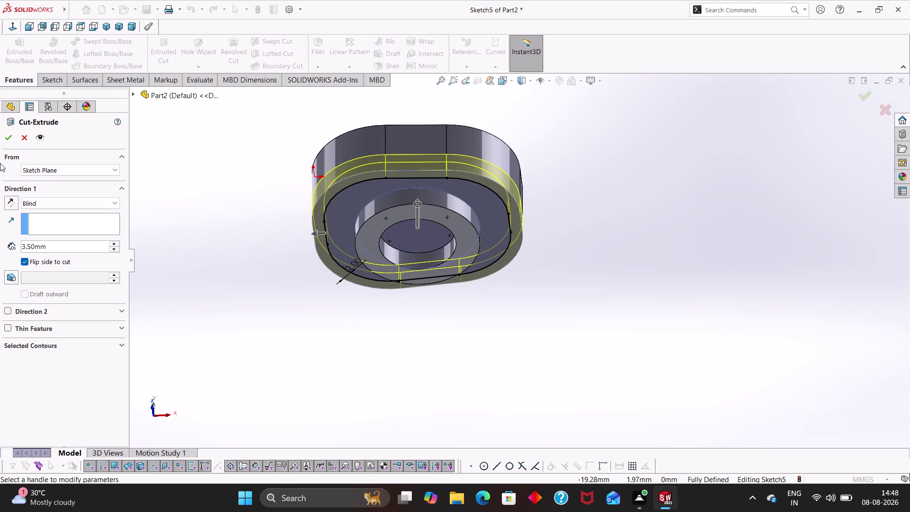
key(0)
key(period)
key(5)
key(Return)
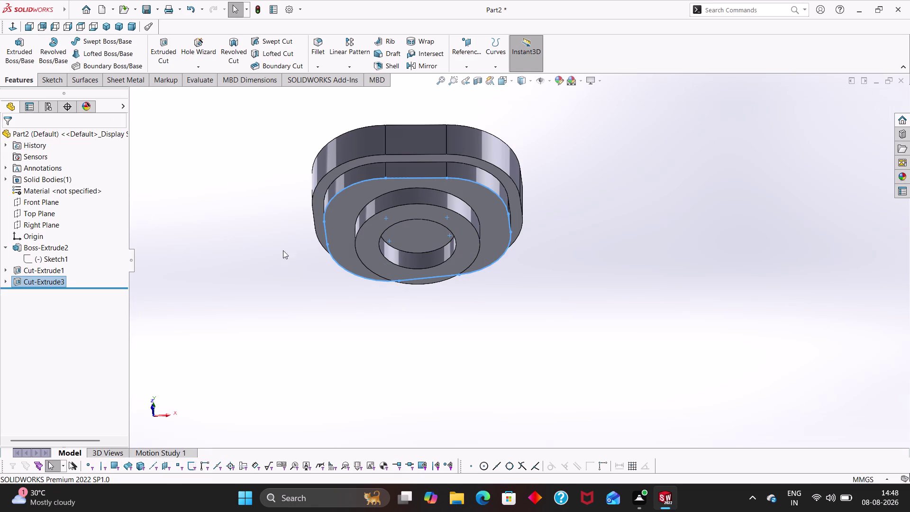
Clear the selection and orbit around the block to inspect the rim cut.
click(279, 271)
middle_drag(266, 244, 330, 226)
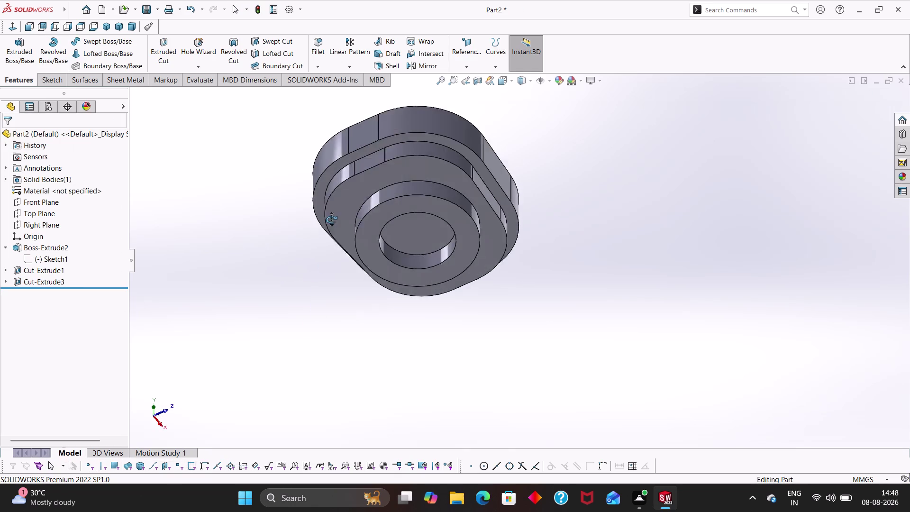
middle_drag(330, 225, 279, 240)
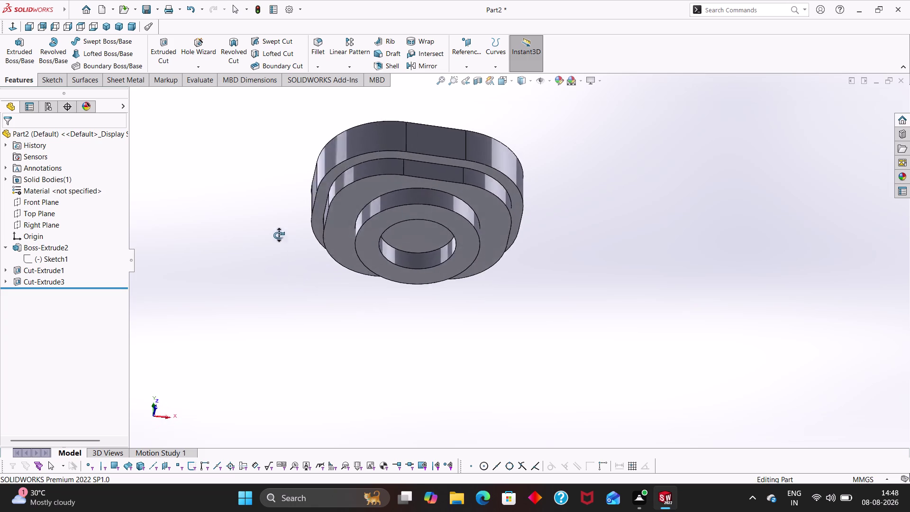
middle_drag(279, 240, 257, 314)
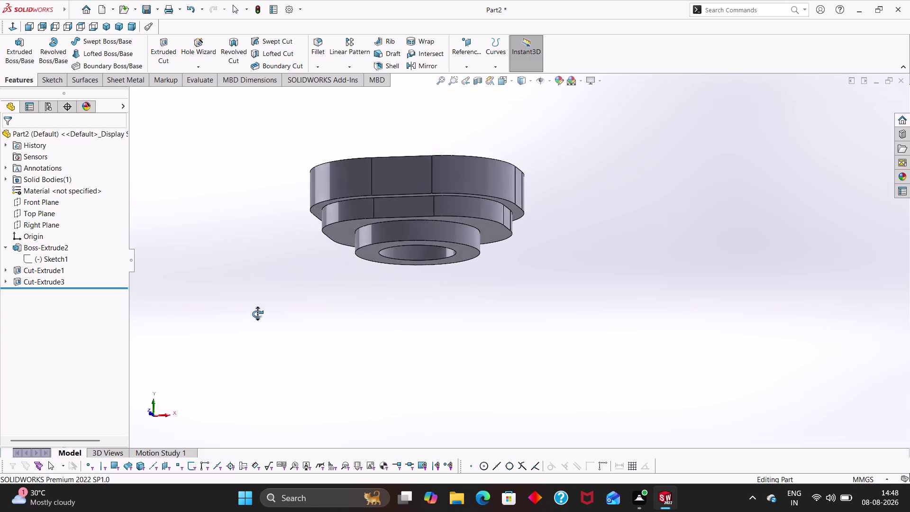
middle_drag(258, 314, 289, 283)
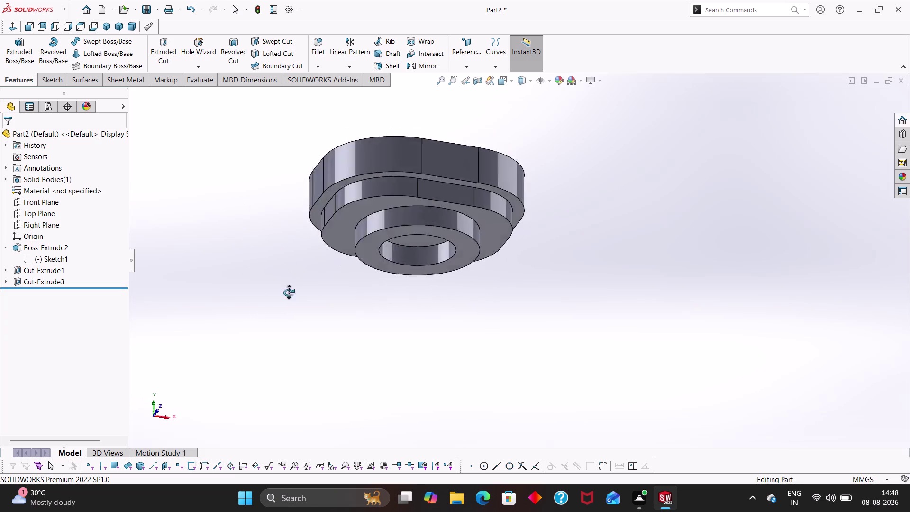
middle_drag(289, 282, 262, 302)
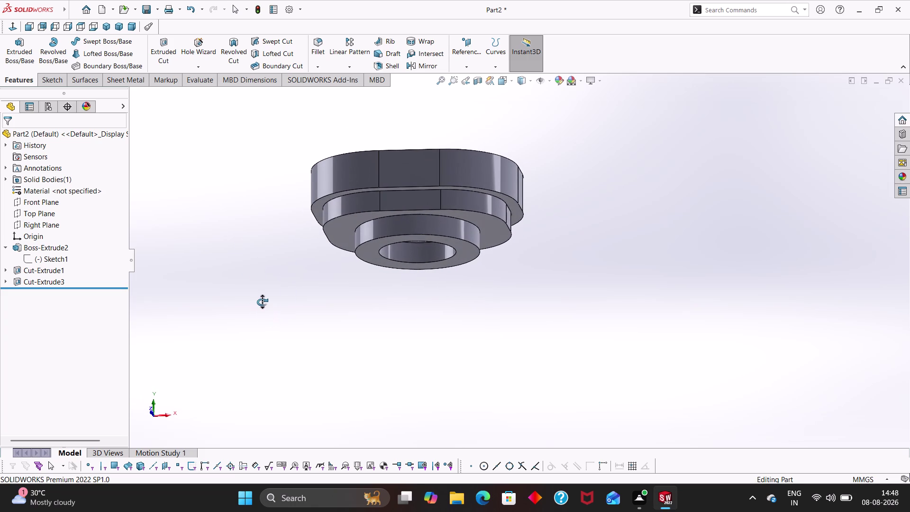
middle_drag(263, 302, 248, 293)
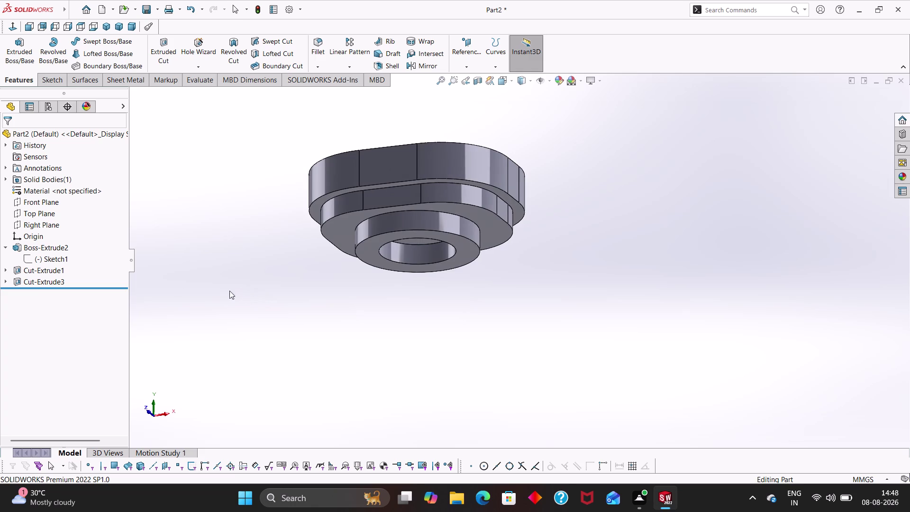
Edit Cut-Extrude3 to a 0.50 mm depth and confirm the shallower rim step.
click(31, 281)
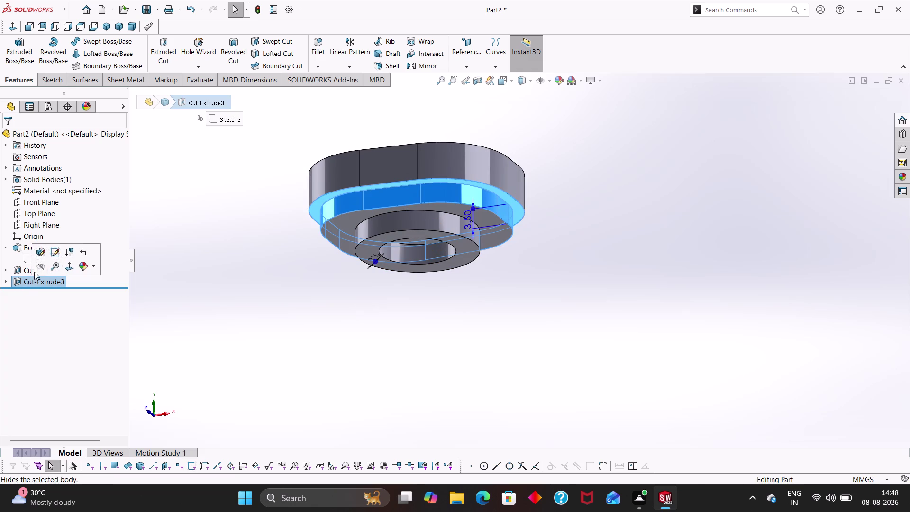
click(42, 250)
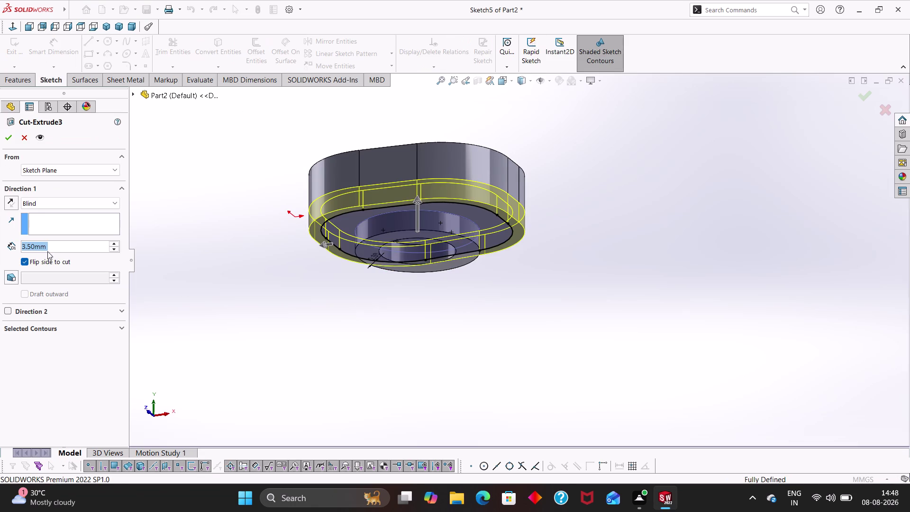
key(0)
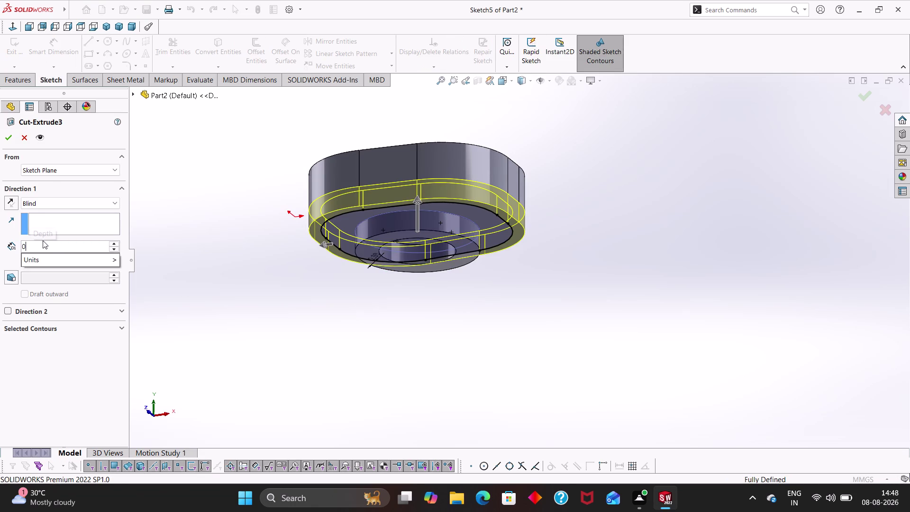
key(period)
key(5)
key(Return)
click(14, 136)
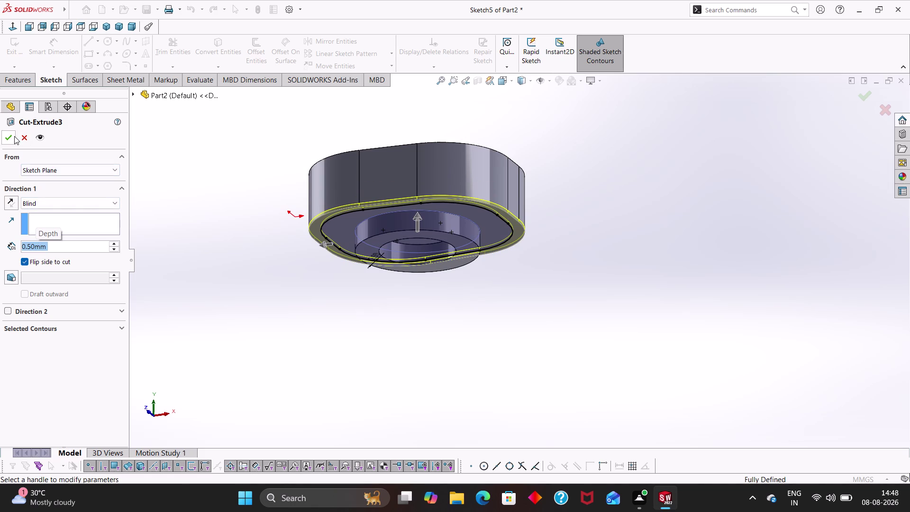
click(283, 299)
middle_drag(309, 287, 321, 119)
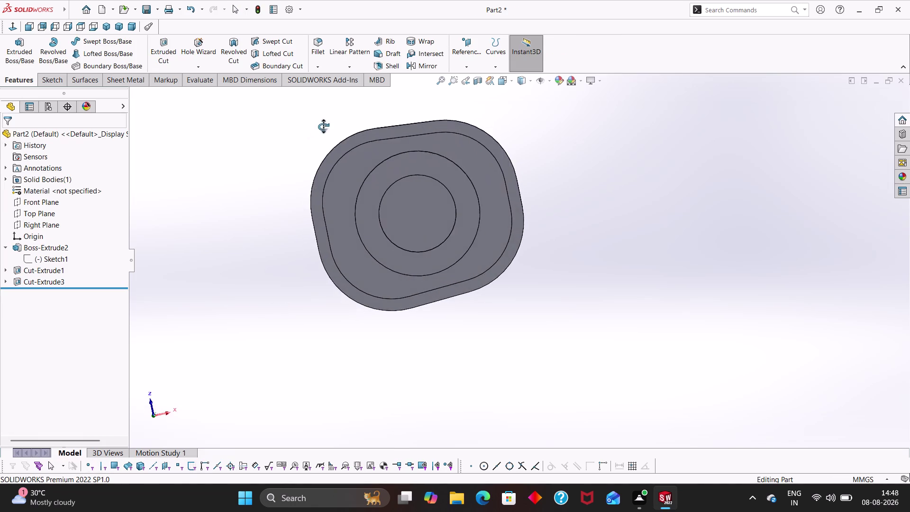
Orbit the block and choose the Right Plane as the plane reference.
middle_drag(320, 120, 332, 305)
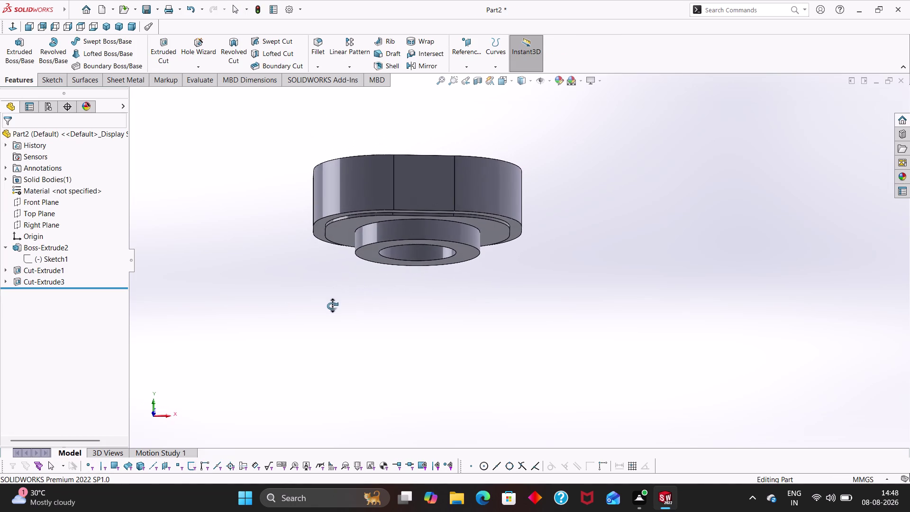
middle_drag(333, 305, 332, 306)
middle_drag(337, 299, 352, 355)
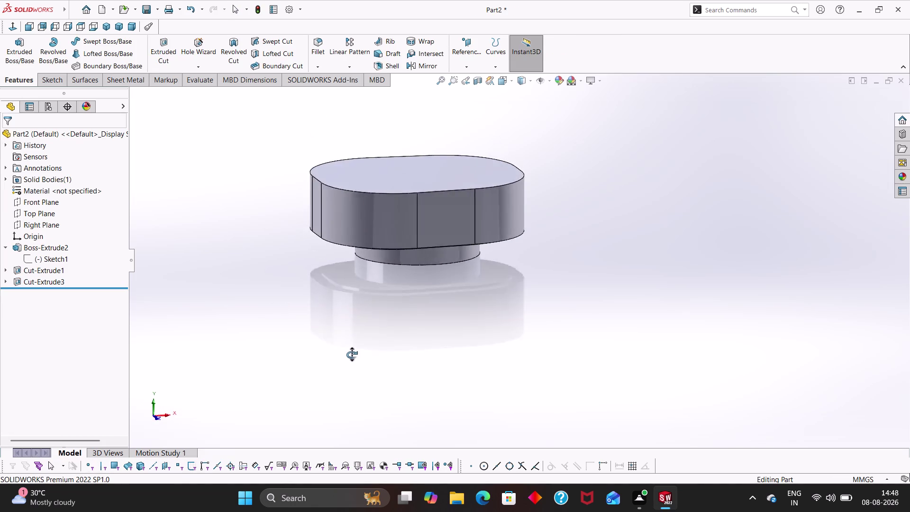
middle_drag(352, 355, 371, 417)
middle_drag(353, 348, 358, 358)
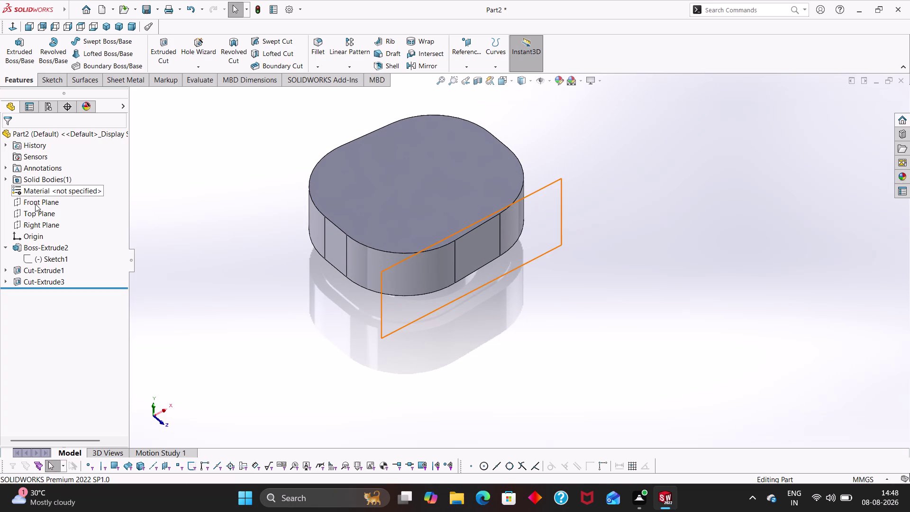
click(35, 204)
click(33, 213)
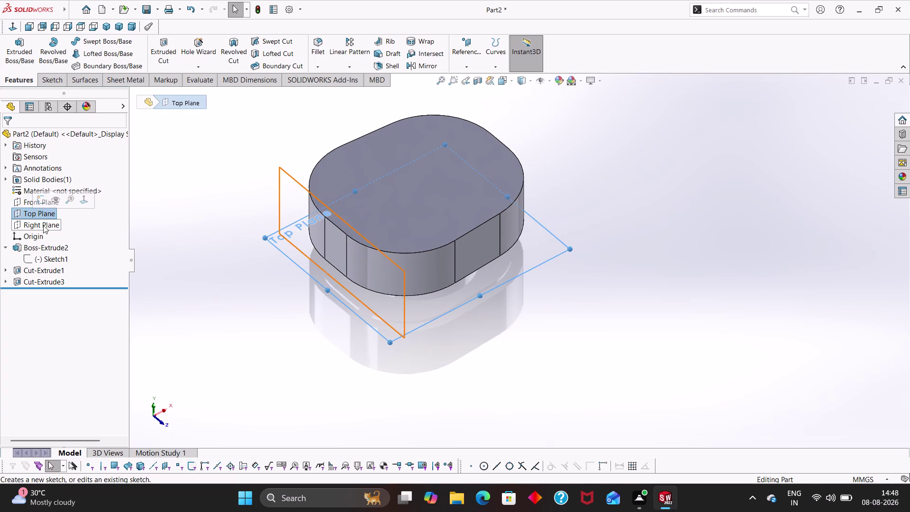
click(37, 227)
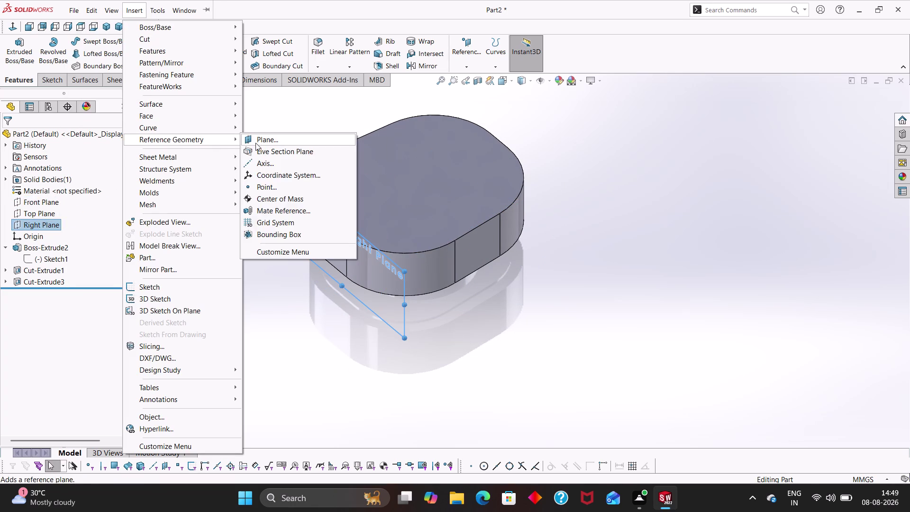
Create Plane1 offset 17.5 mm from the Right Plane and inspect it.
click(256, 141)
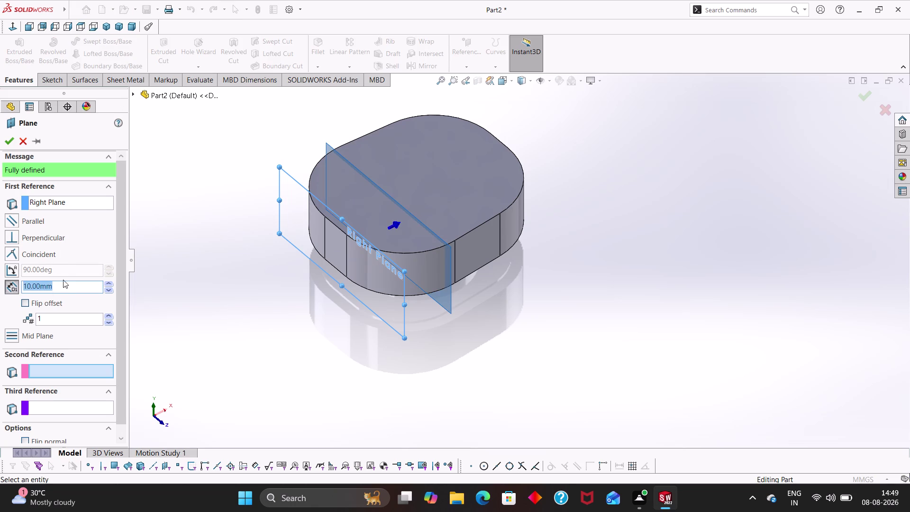
key(1)
key(7)
key(period)
key(5)
key(Return)
click(8, 144)
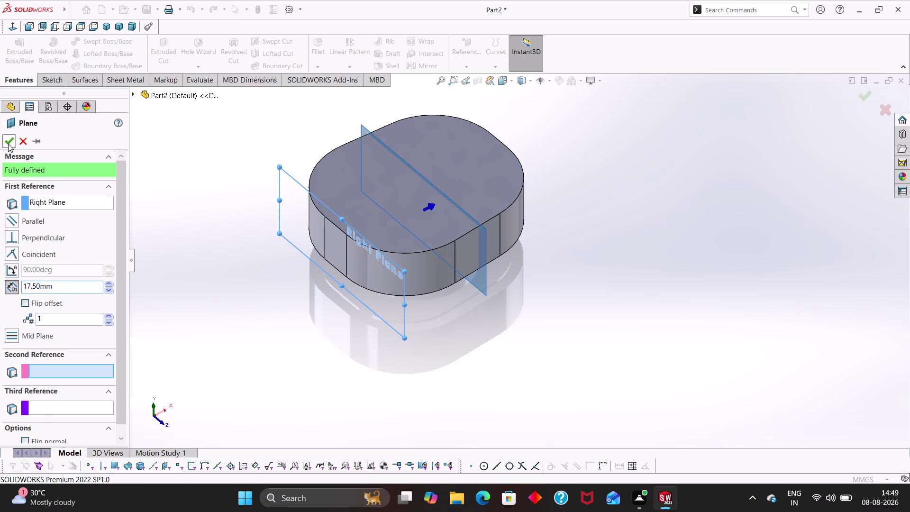
middle_drag(335, 337, 390, 271)
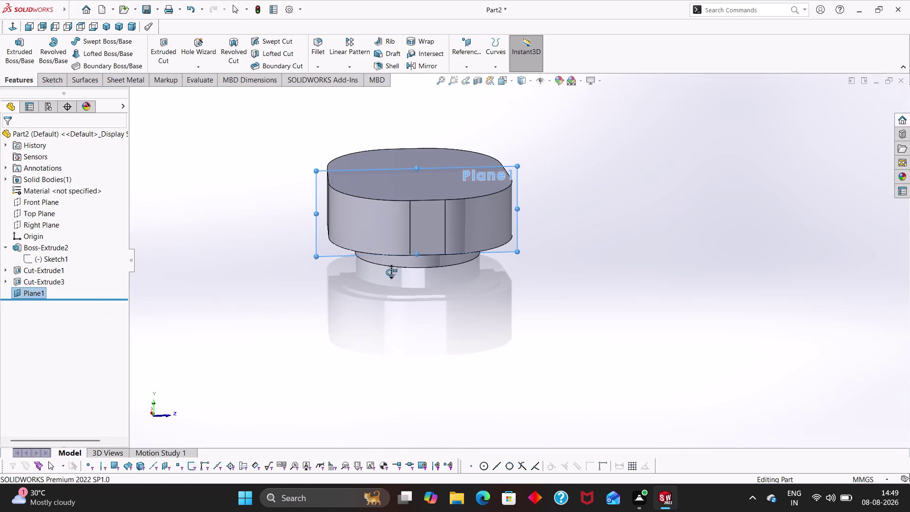
Start a new sketch on Plane1 and zoom in on the block.
middle_drag(391, 271, 391, 272)
right_click(39, 293)
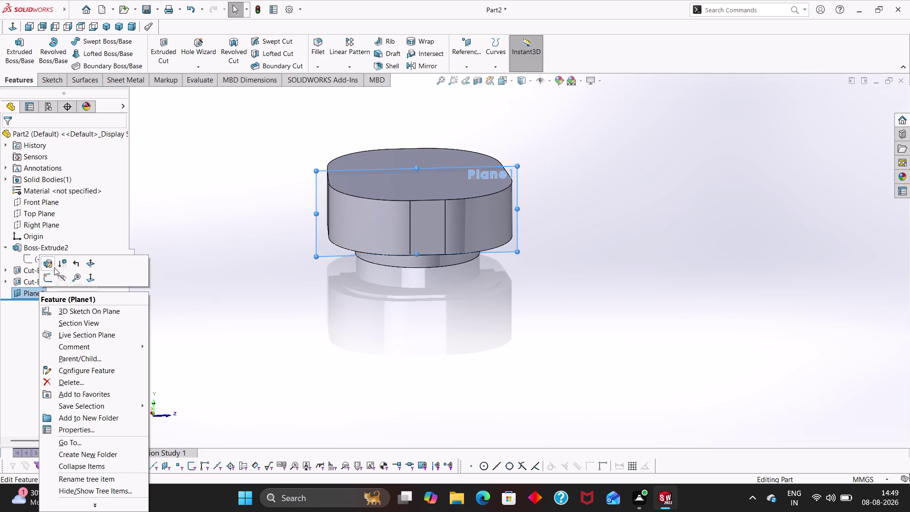
click(48, 281)
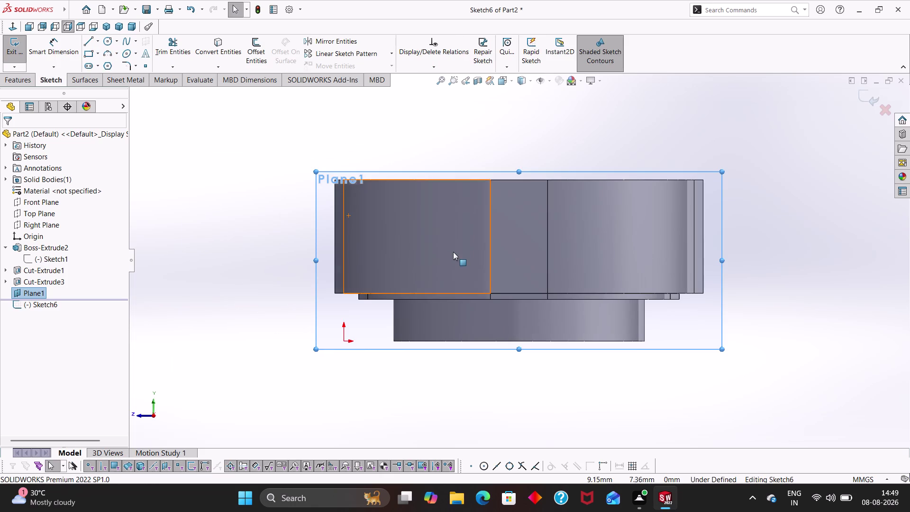
scroll(up, 3)
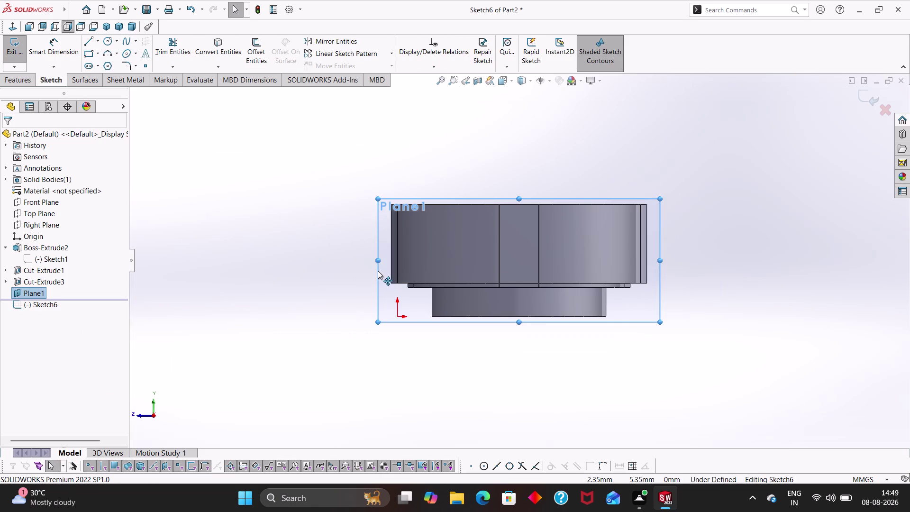
right_drag(281, 230, 262, 227)
right_drag(262, 227, 261, 227)
Draw a trial centerline across the block from its left edge to its right edge.
click(99, 36)
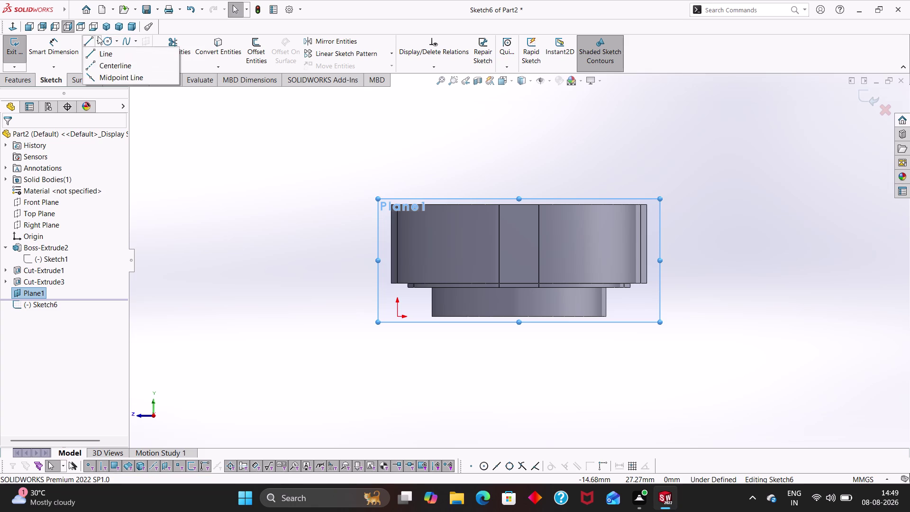
click(105, 70)
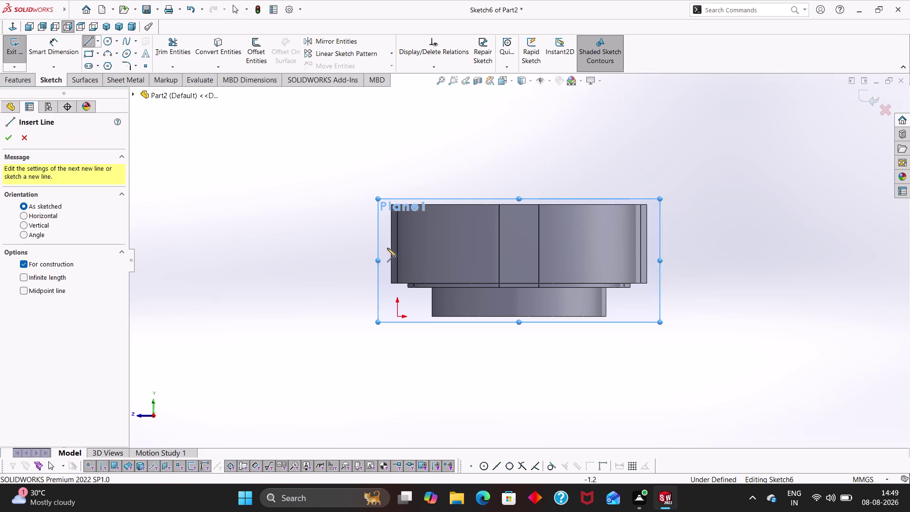
click(392, 244)
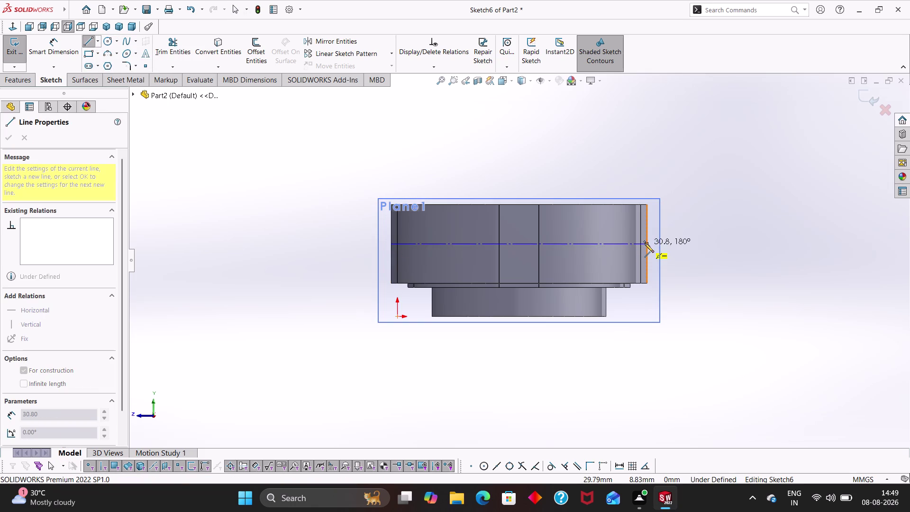
click(644, 242)
key(Escape)
key(Escape)
key(Escape)
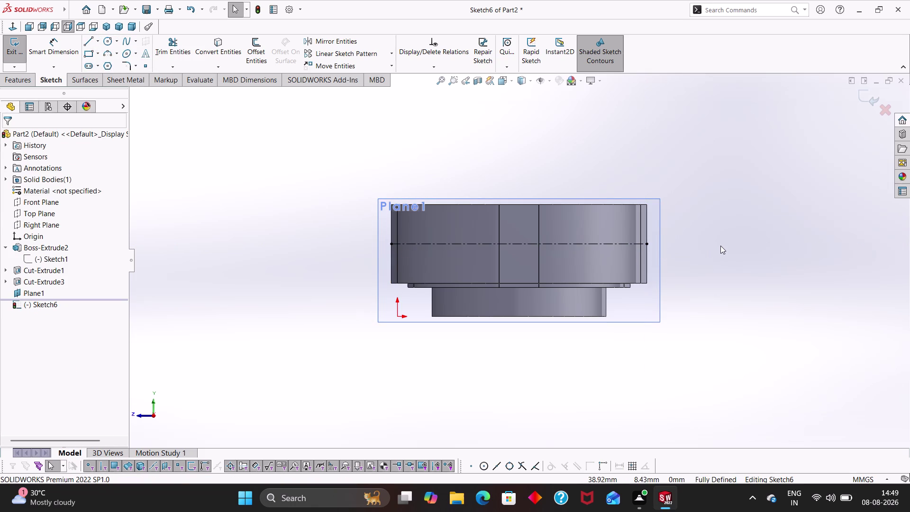
Select Plane1, review its sketch options in the view, and reorient the model.
click(384, 213)
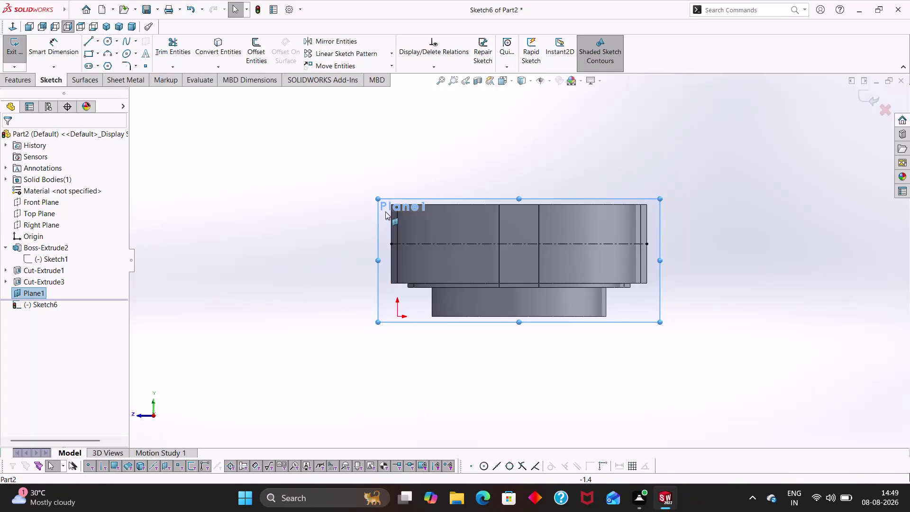
right_click(384, 211)
click(18, 294)
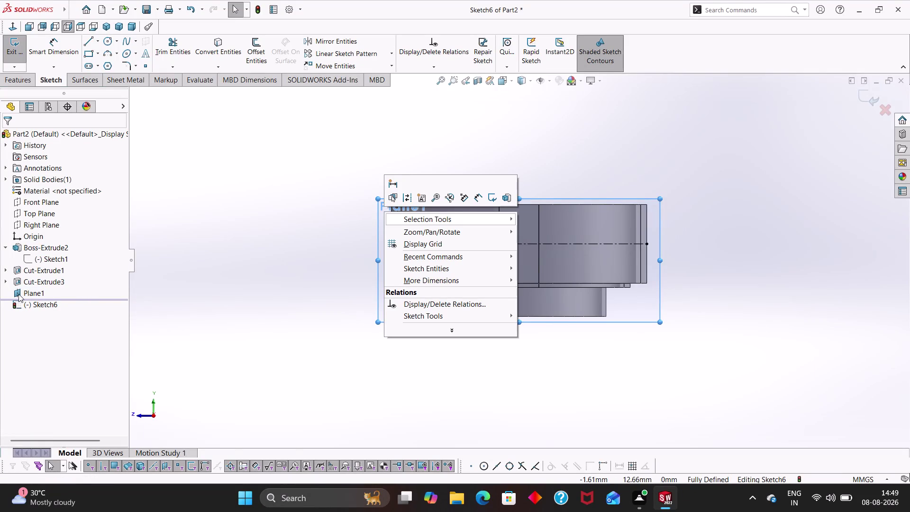
click(45, 281)
scroll(down, 3)
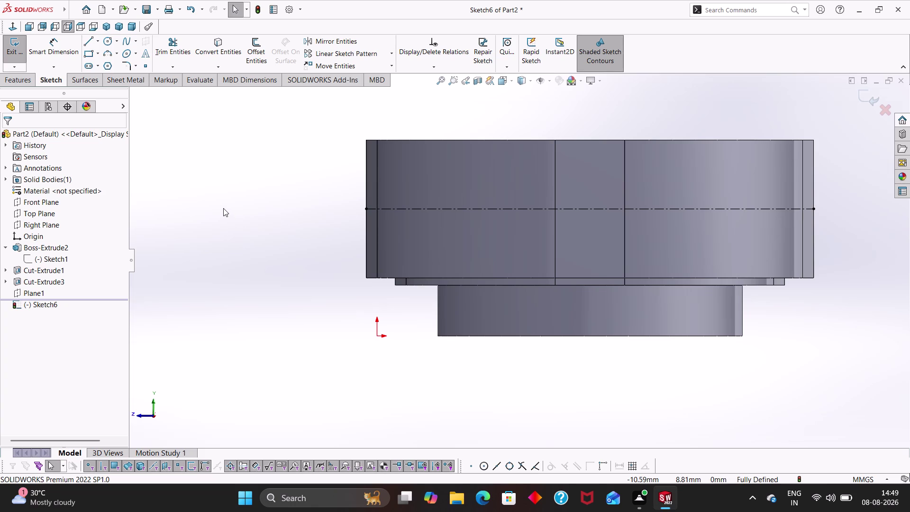
right_drag(300, 287, 303, 162)
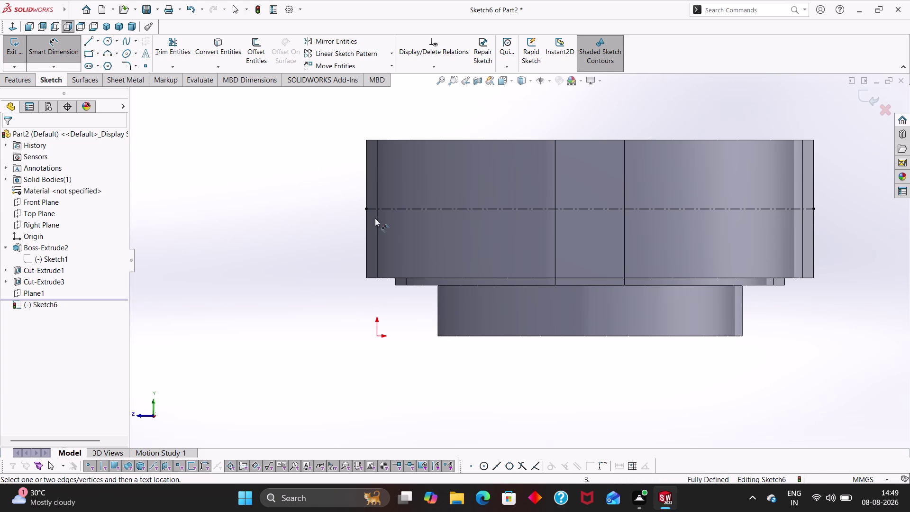
Dimension the trial centerline's distance from the block's top edge.
click(499, 138)
click(500, 141)
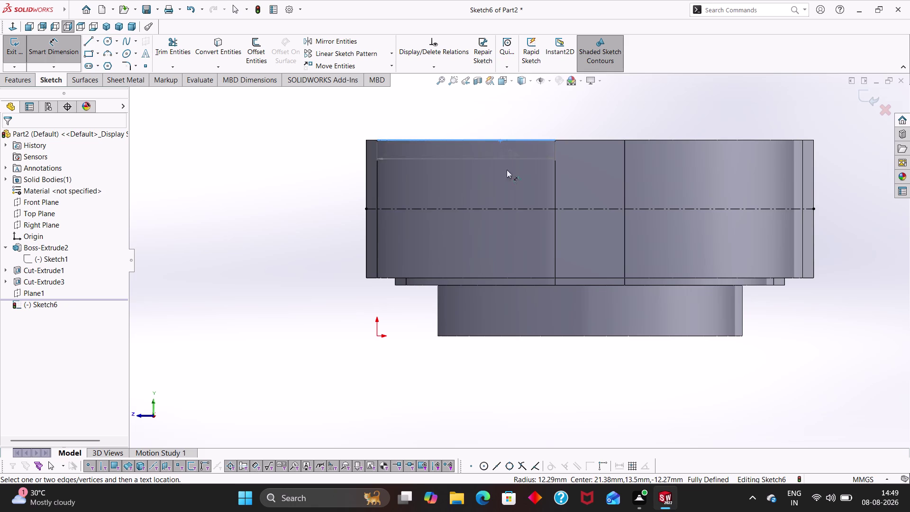
click(512, 207)
click(302, 179)
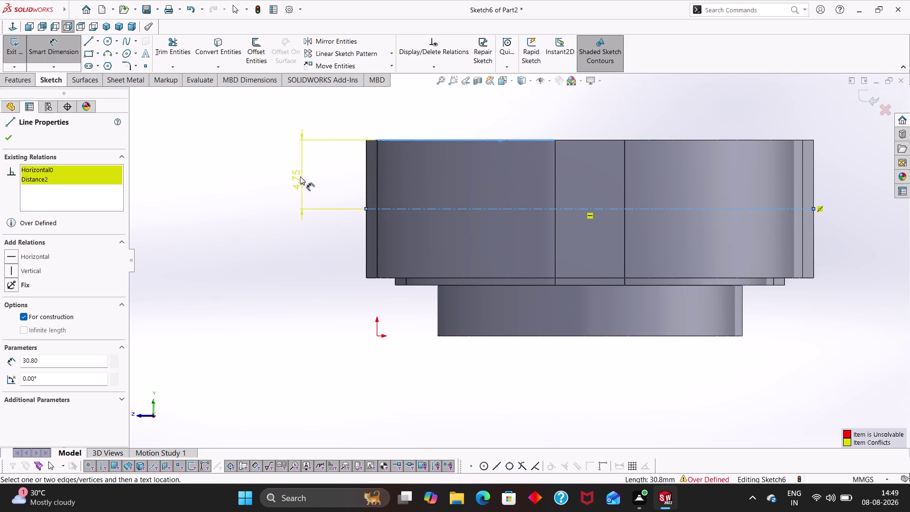
Delete the over-defining centerline and confirm the deletion.
click(822, 209)
key(Delete)
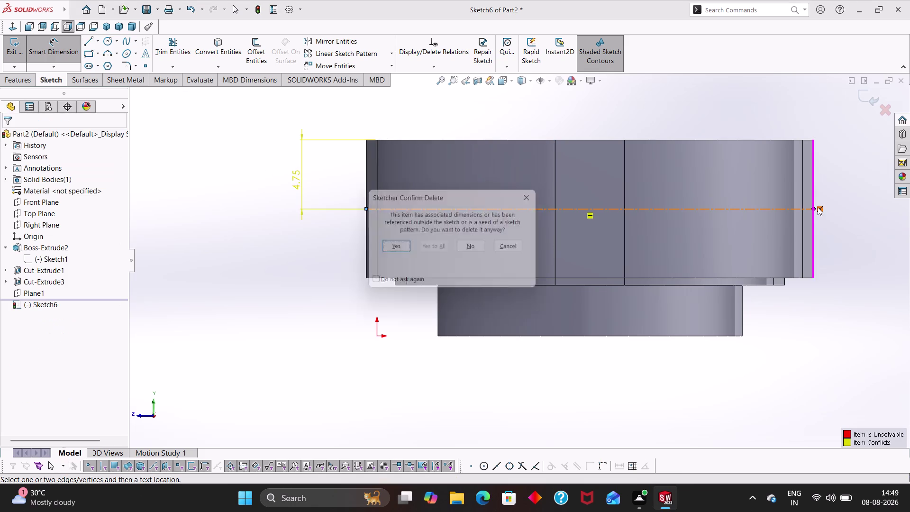
click(401, 250)
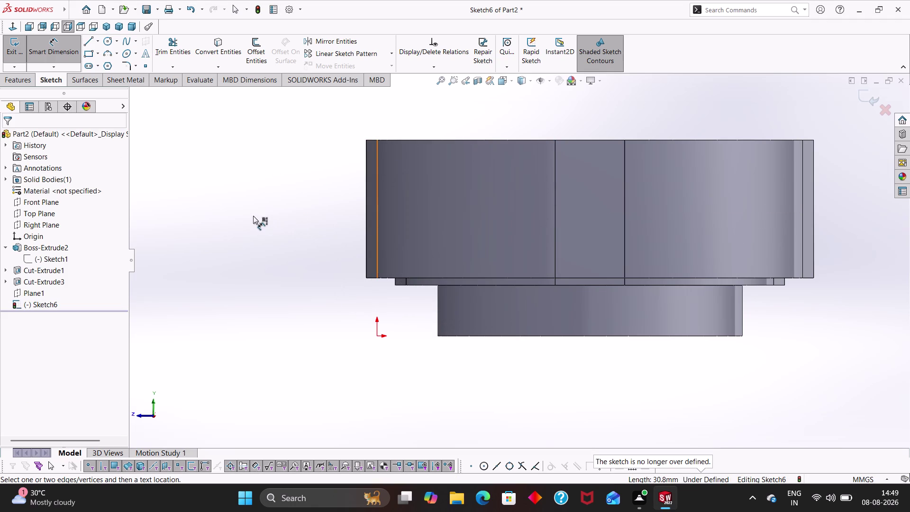
click(99, 38)
click(92, 64)
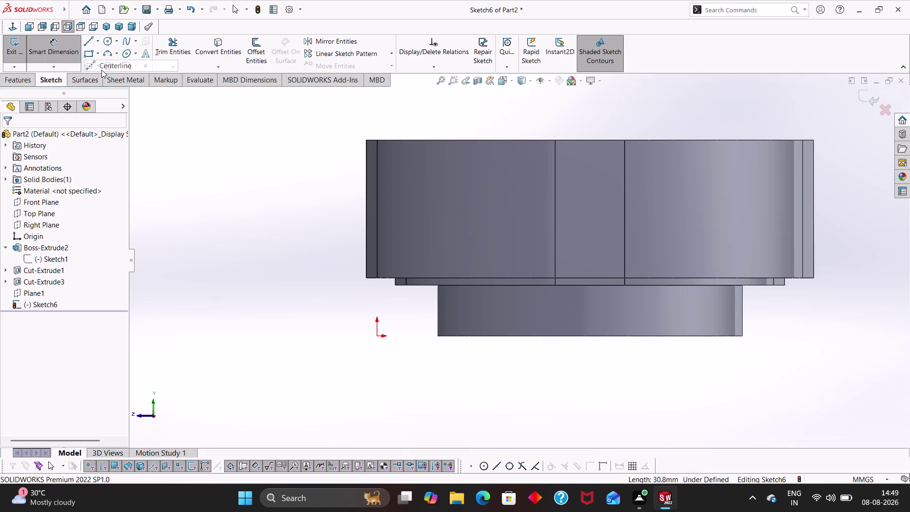
Draw a horizontal centerline edge to edge across the block.
click(367, 222)
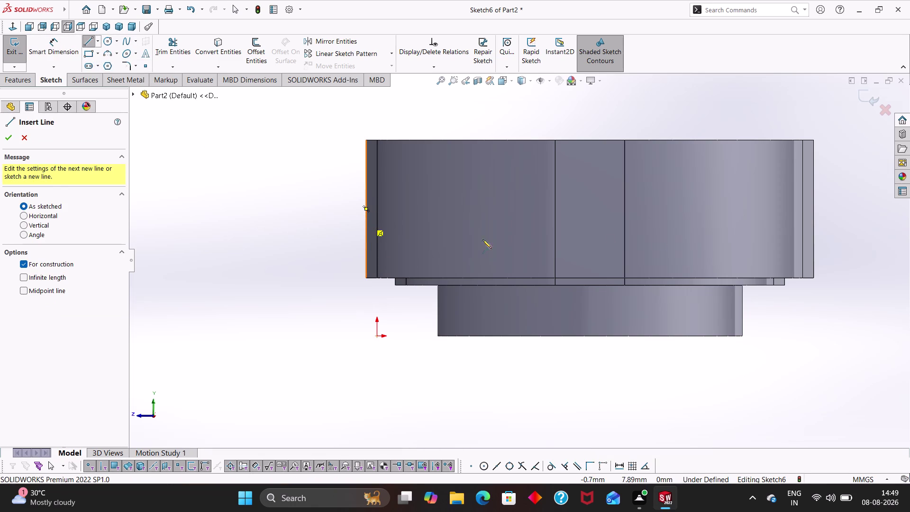
click(813, 219)
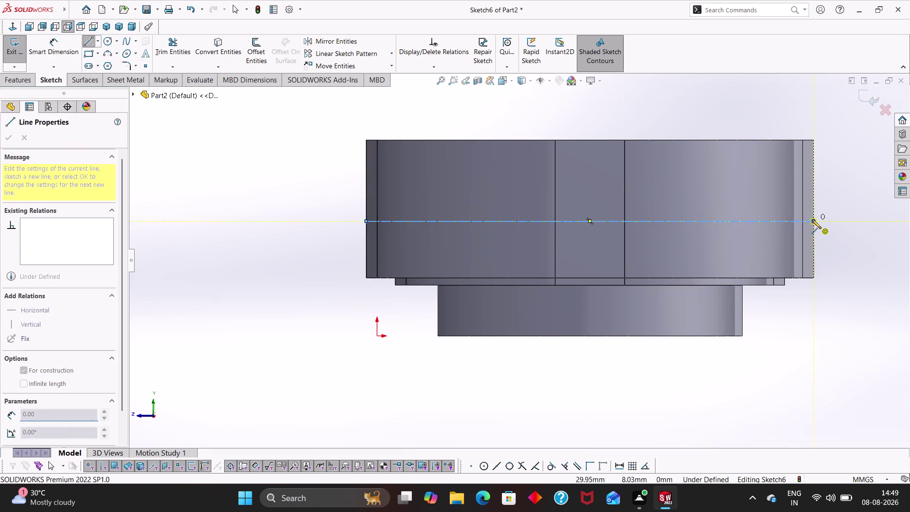
key(Escape)
key(Escape)
right_drag(336, 323, 298, 151)
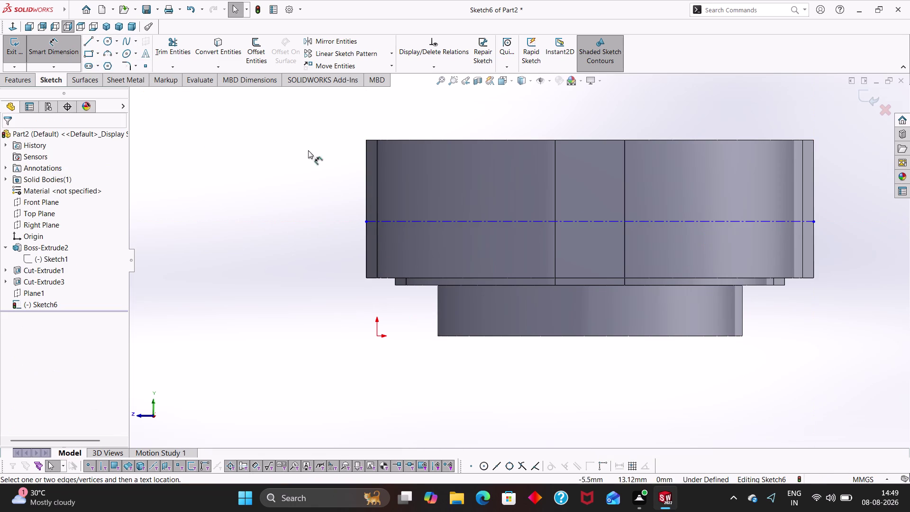
Dimension the centerline 6.50 mm from the block's top edge.
click(447, 218)
click(453, 221)
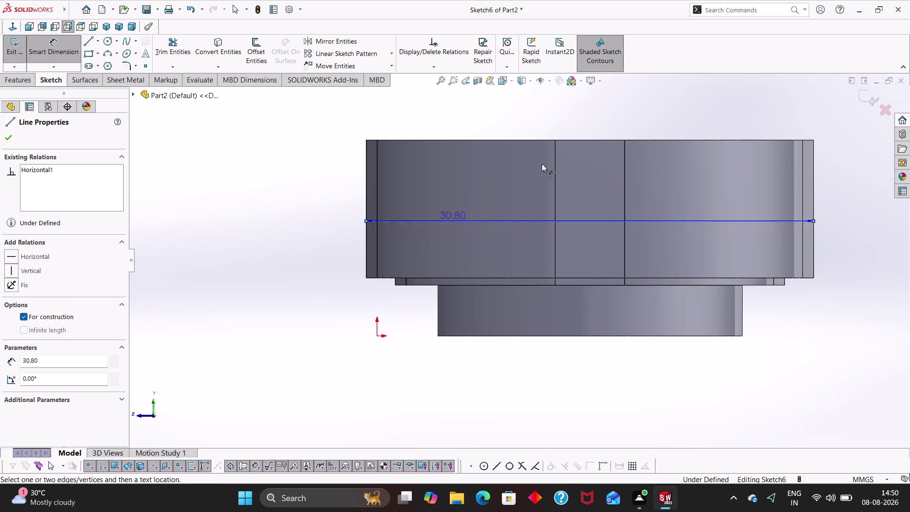
click(571, 141)
click(533, 115)
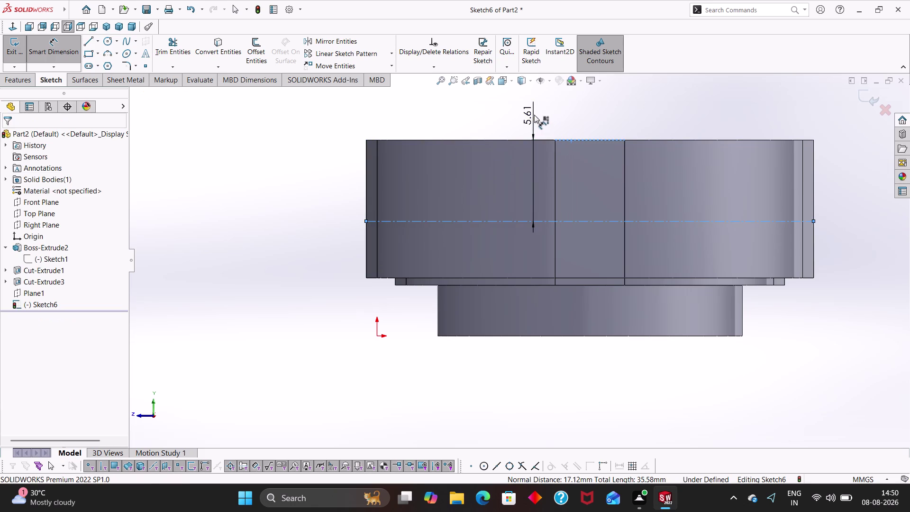
key(6)
key(period)
key(5)
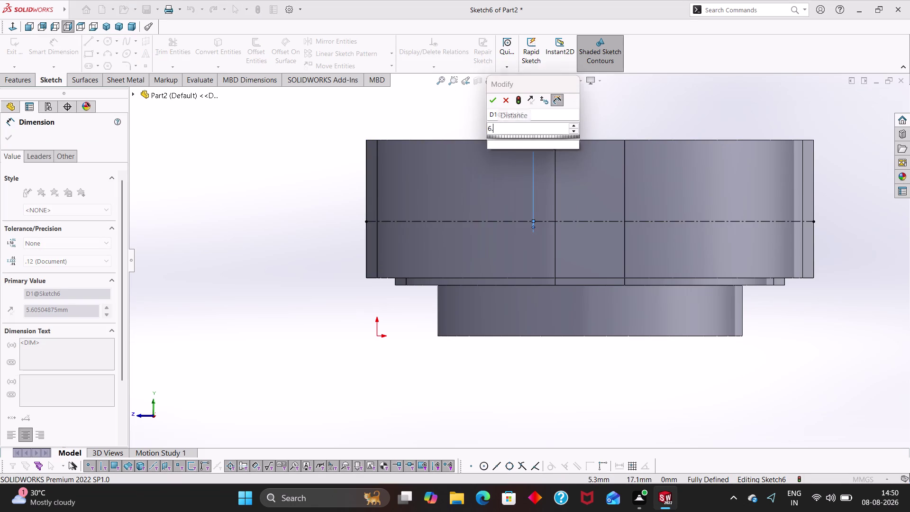
key(Return)
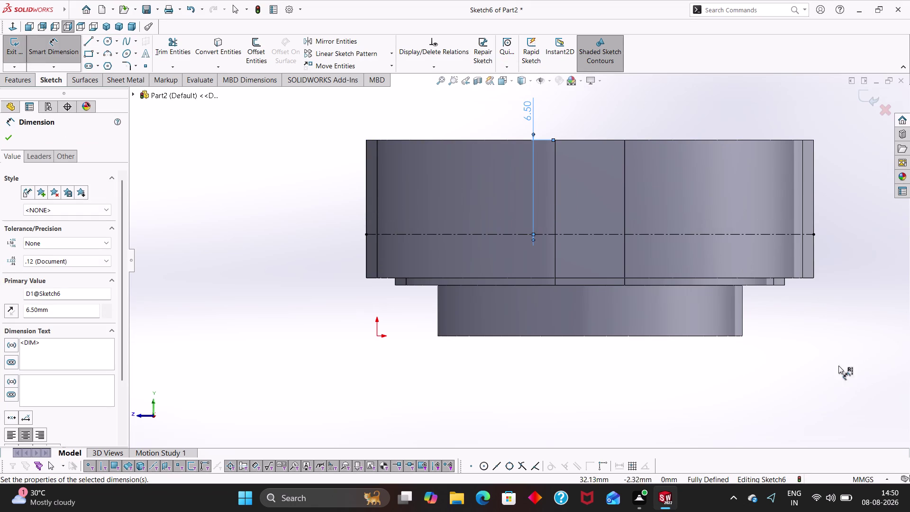
key(Escape)
key(Escape)
key(Escape)
key(Escape)
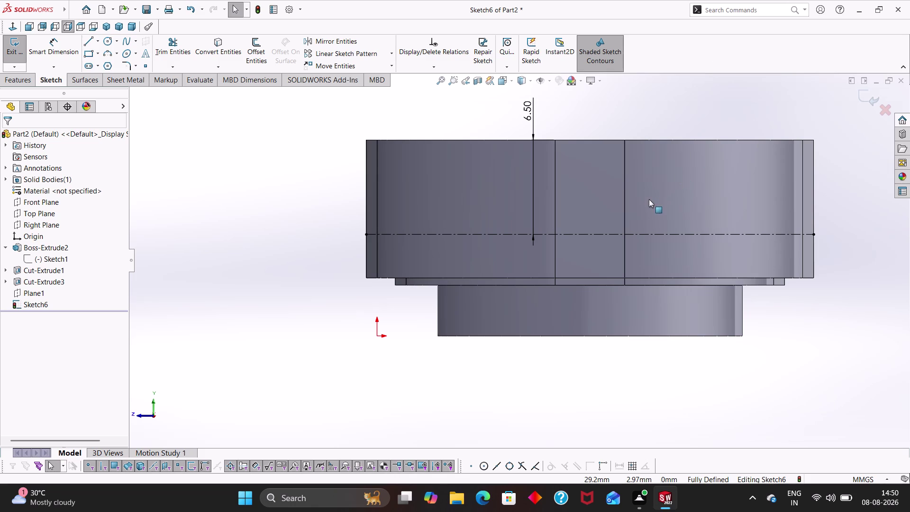
right_drag(311, 194, 274, 186)
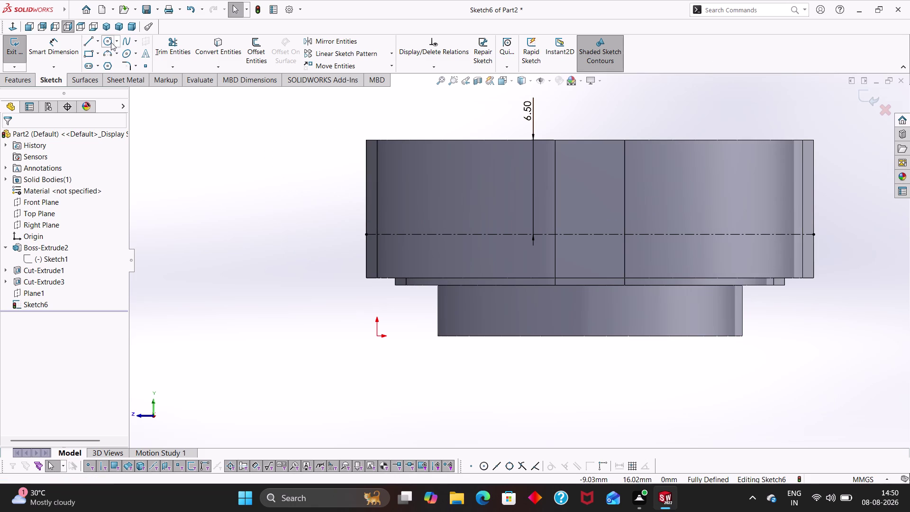